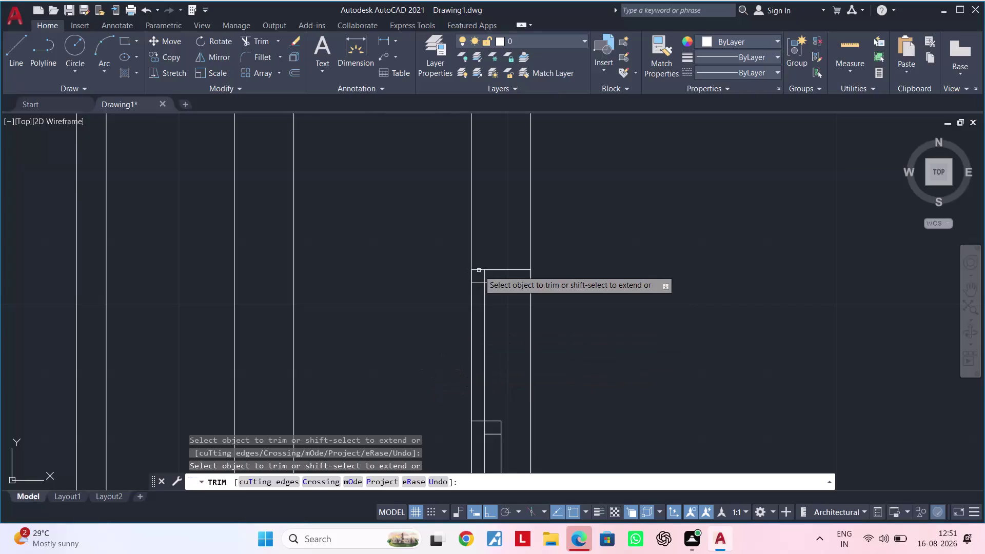
Undo the last two trims on the window detail and clear the pending trim command.
scroll(up, 3)
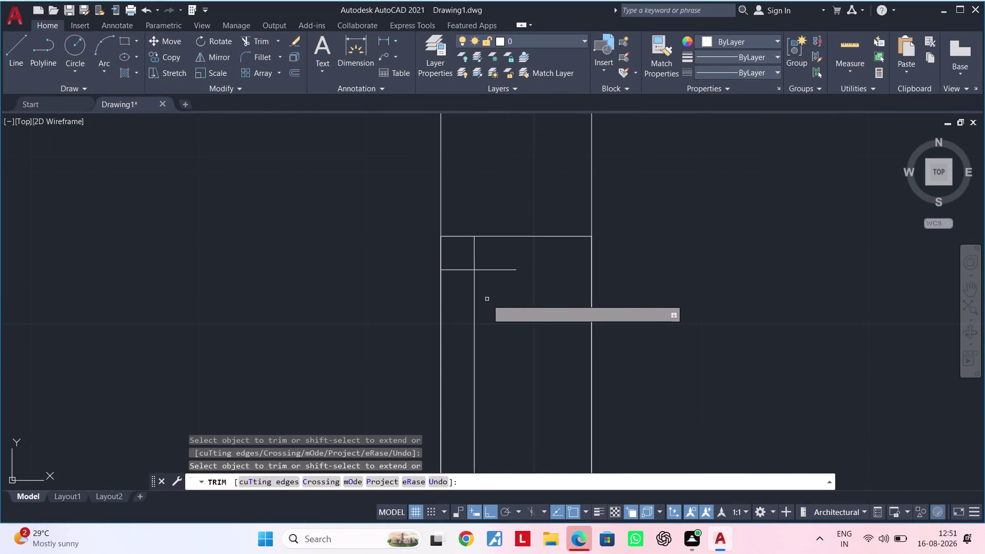
key(ctrl+z)
key(ctrl+z)
scroll(down, 3)
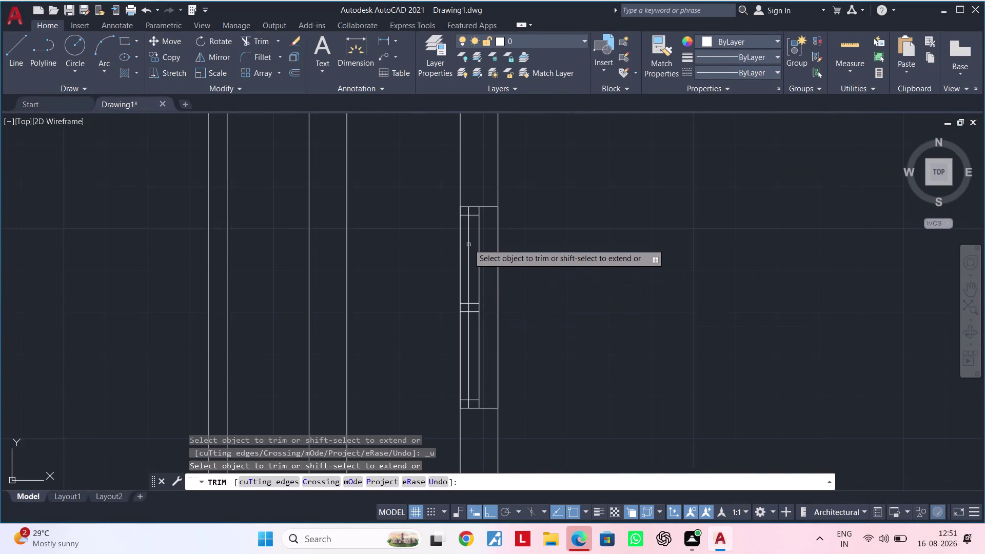
scroll(up, 3)
middle_drag(470, 206, 464, 245)
scroll(up, 3)
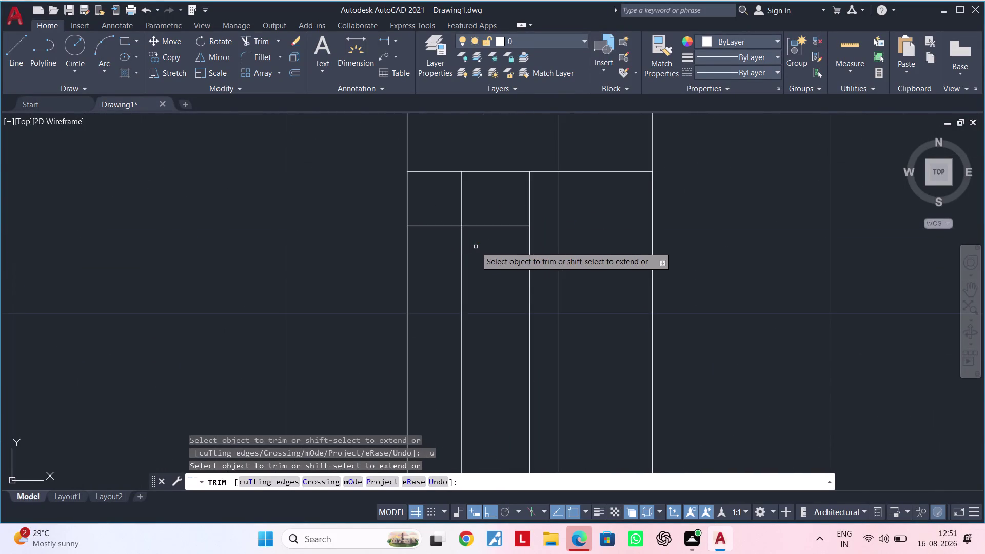
middle_drag(476, 247, 476, 291)
key(Escape)
key(Escape)
middle_drag(476, 291, 484, 272)
key(Escape)
key(Escape)
key(Escape)
middle_drag(485, 280, 502, 272)
key(Escape)
key(Escape)
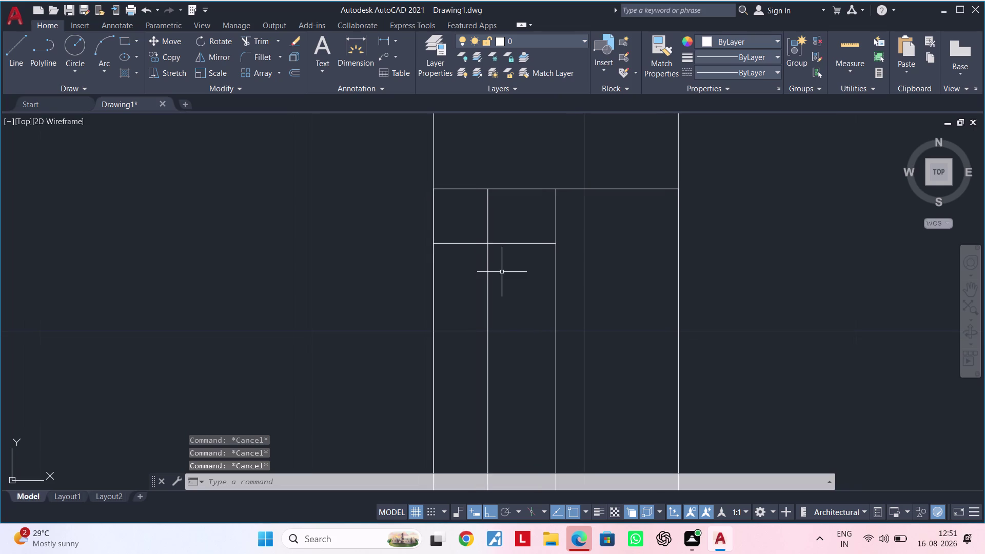
key(Escape)
key(Escape)
Offset the horizontal window line 1" downward and the vertical line 1" left.
text(OF)
key(space)
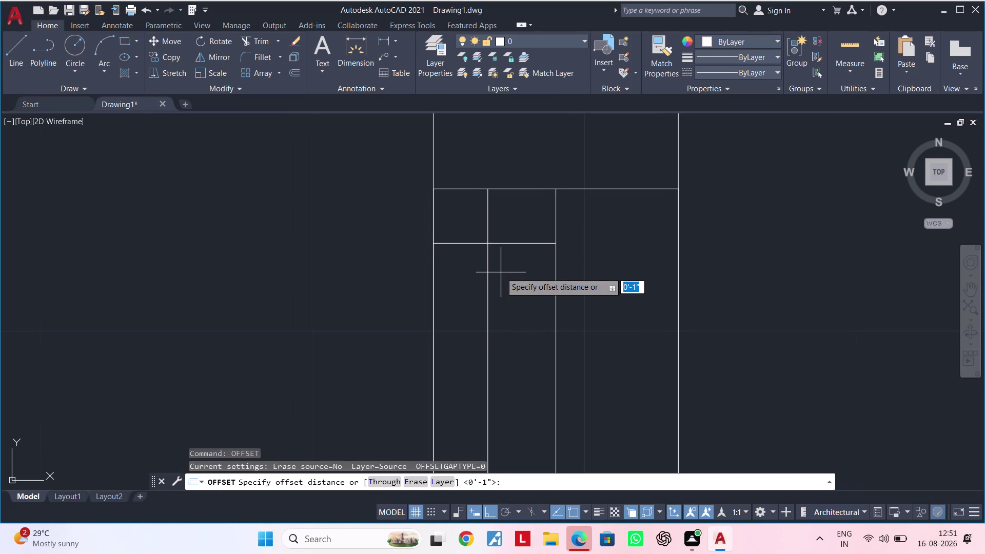
key(1)
key(shift+quotedbl)
key(Return)
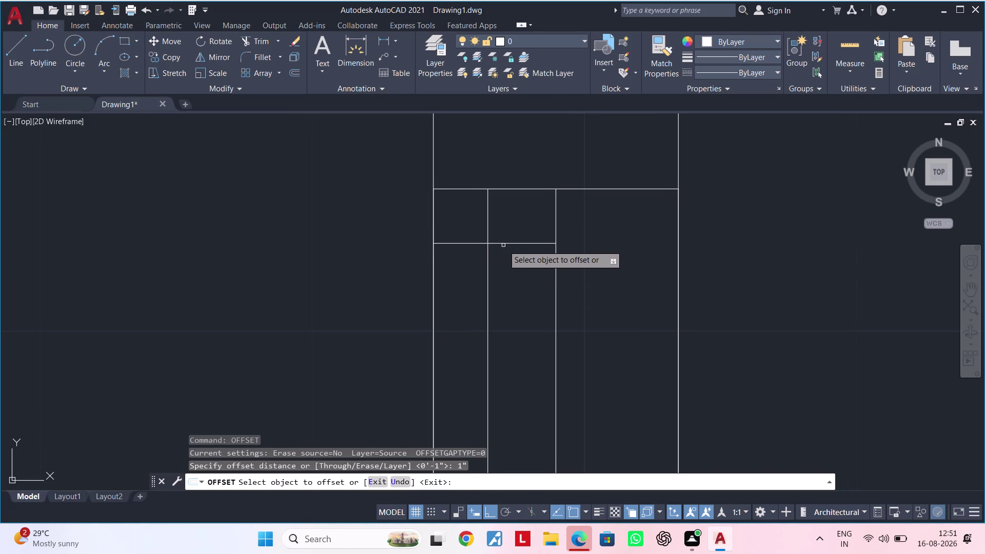
click(504, 243)
click(503, 253)
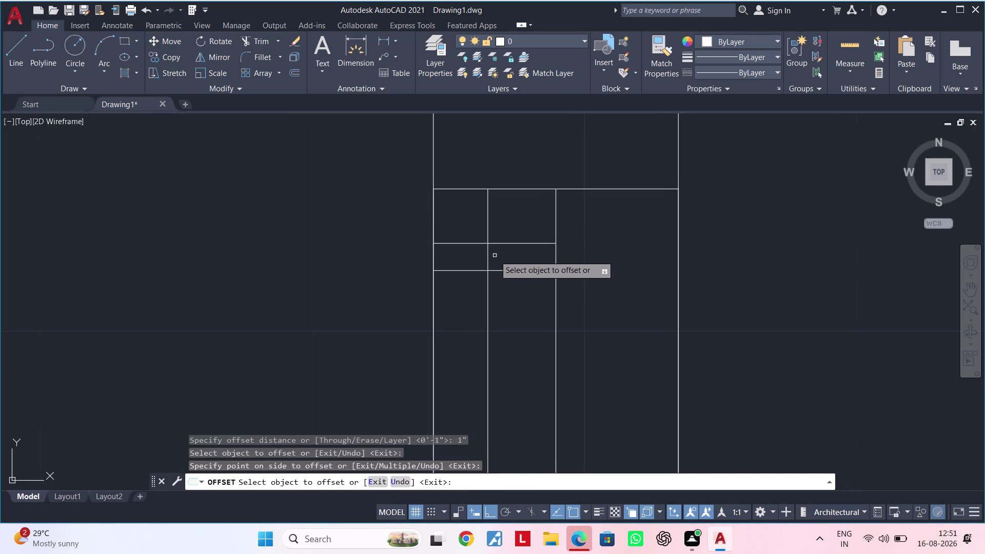
click(486, 255)
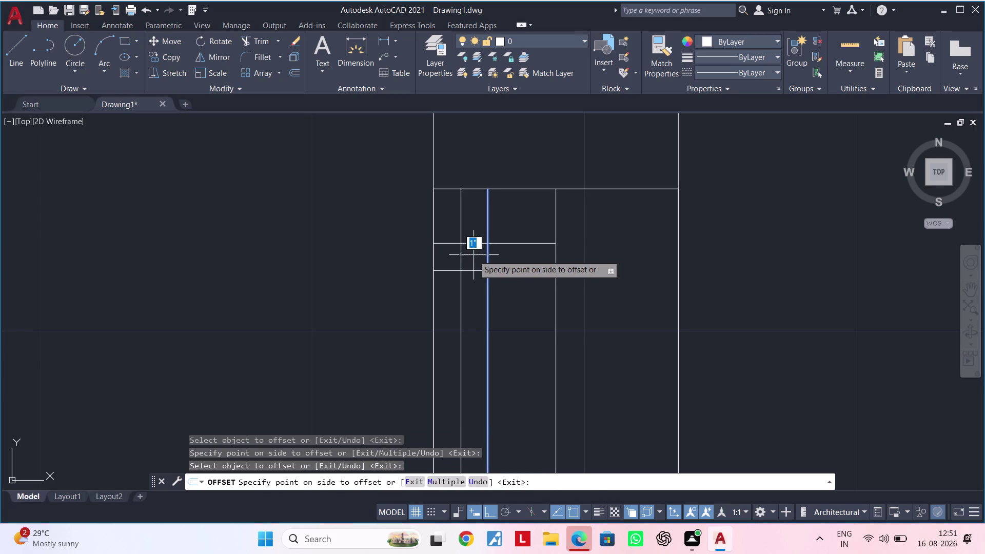
click(474, 254)
key(Escape)
key(Escape)
key(Escape)
Trim the two overhanging offset line segments to form a narrow strip.
text(TR)
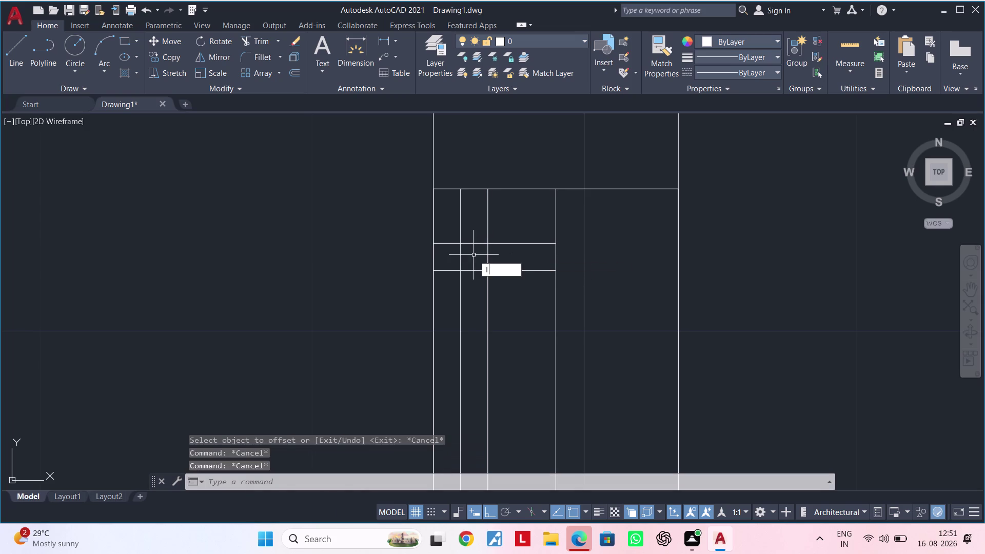
key(space)
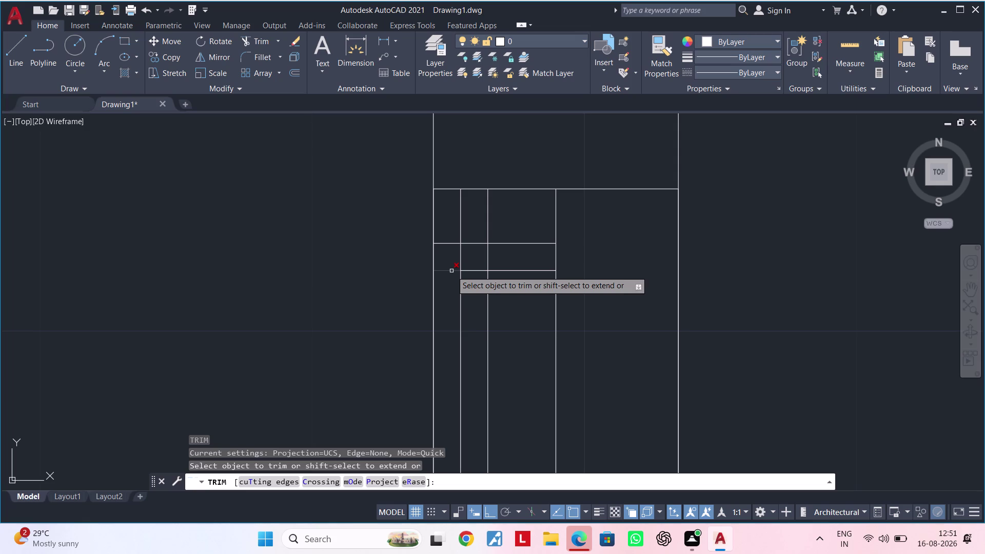
click(452, 271)
click(501, 270)
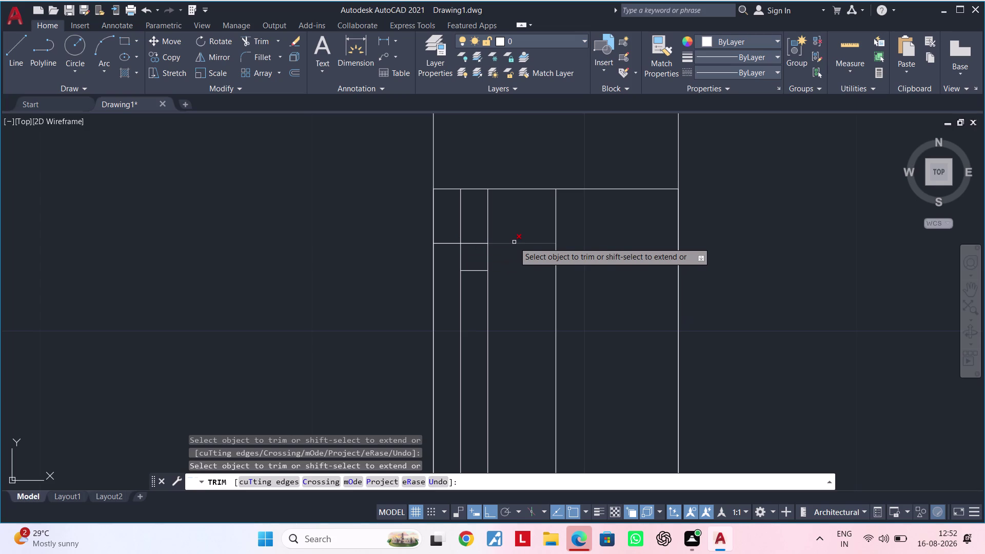
scroll(down, 3)
middle_drag(531, 276, 427, 214)
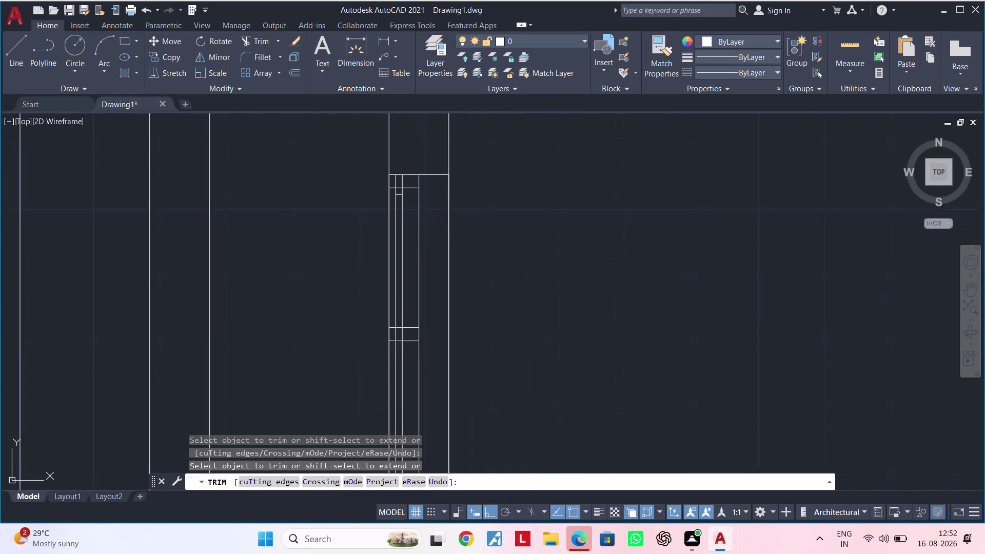
scroll(down, 3)
key(Escape)
key(Escape)
key(Escape)
scroll(up, 3)
middle_drag(449, 238, 440, 272)
key(Escape)
key(Escape)
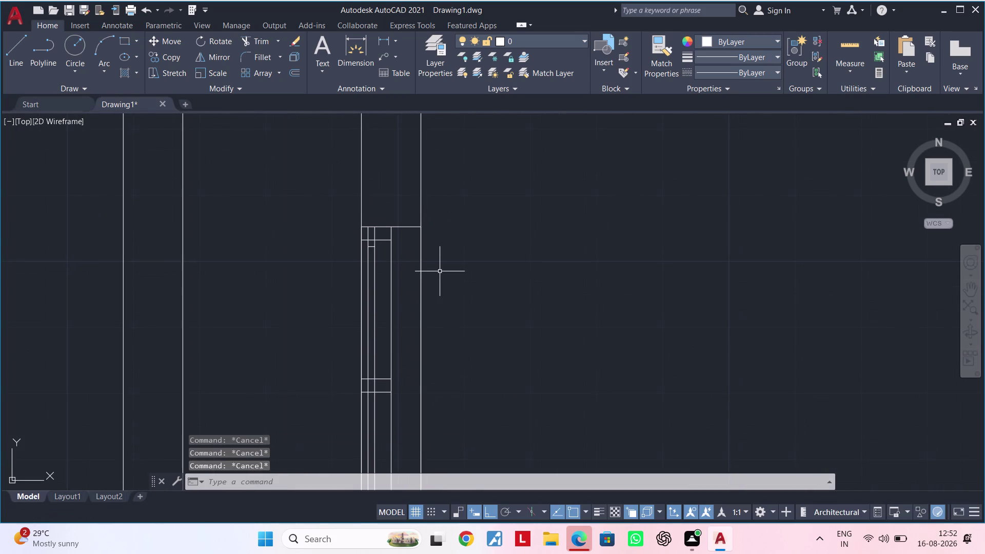
text(L)
key(space)
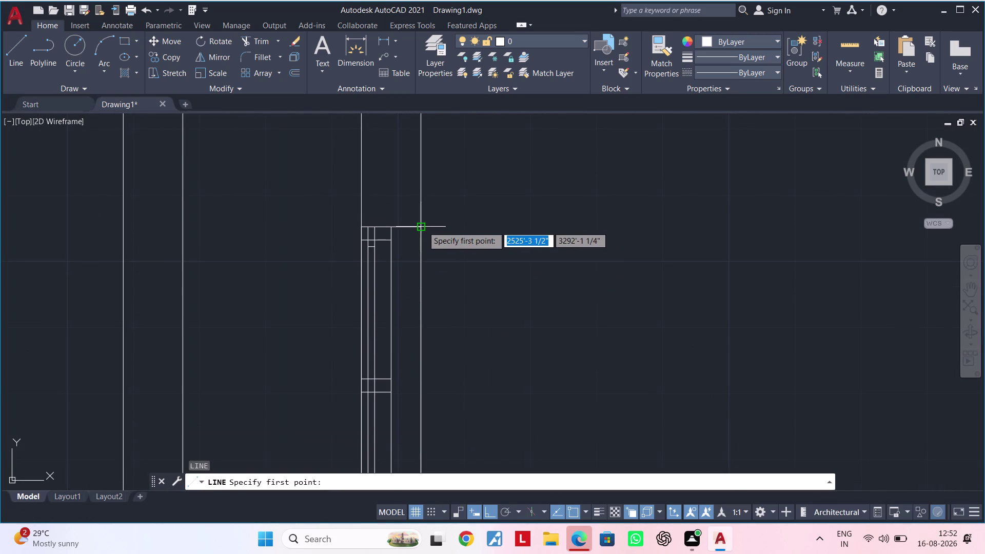
Draw a line rightward from the window detail's top corner.
click(423, 226)
click(573, 224)
key(Escape)
key(Escape)
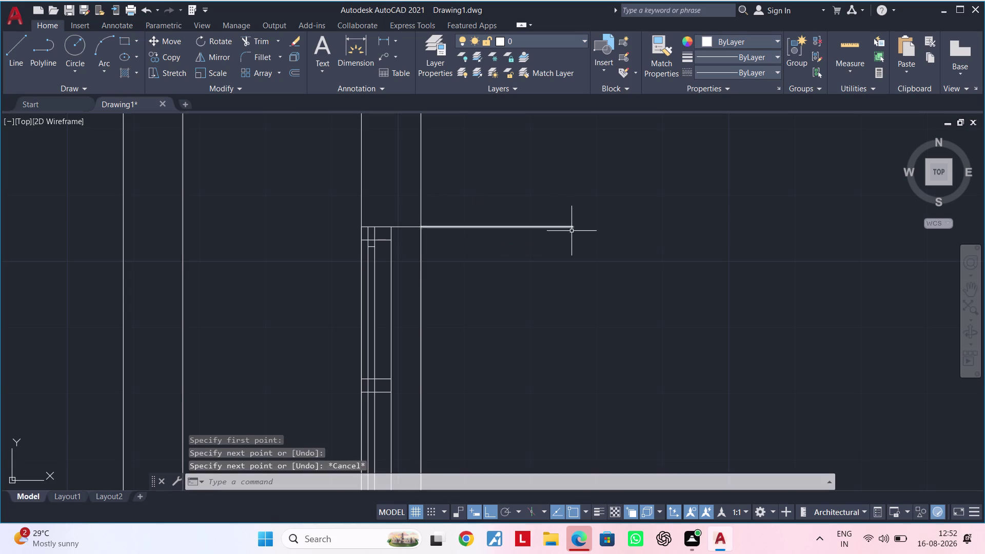
scroll(down, 3)
middle_drag(547, 258, 550, 248)
key(Escape)
key(Escape)
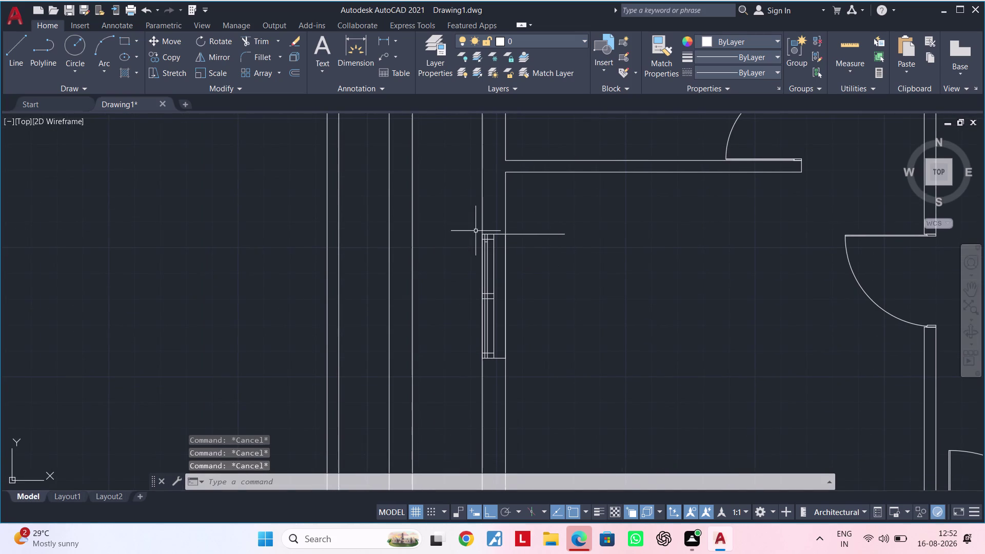
Move the whole window detail to the left of the wall.
click(478, 223)
click(517, 375)
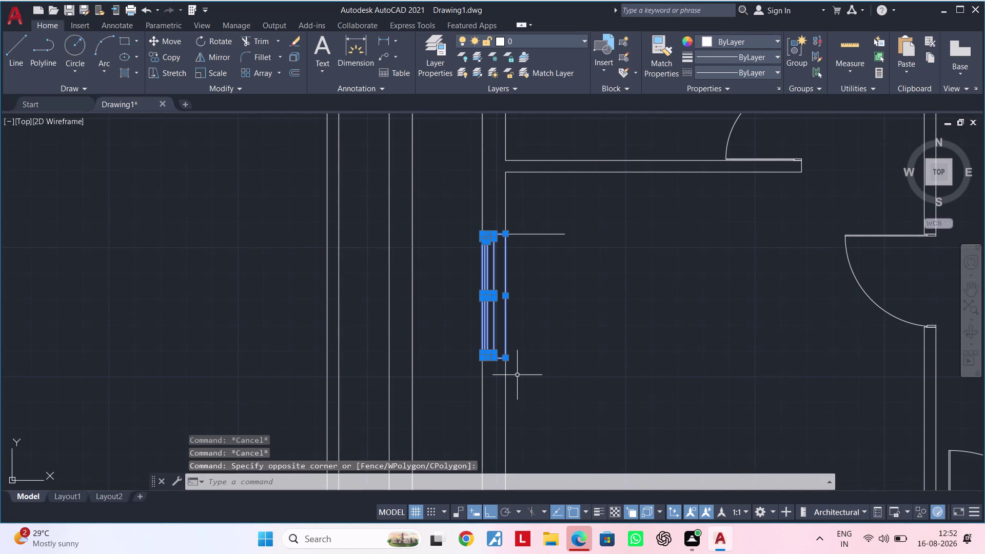
text(M)
key(space)
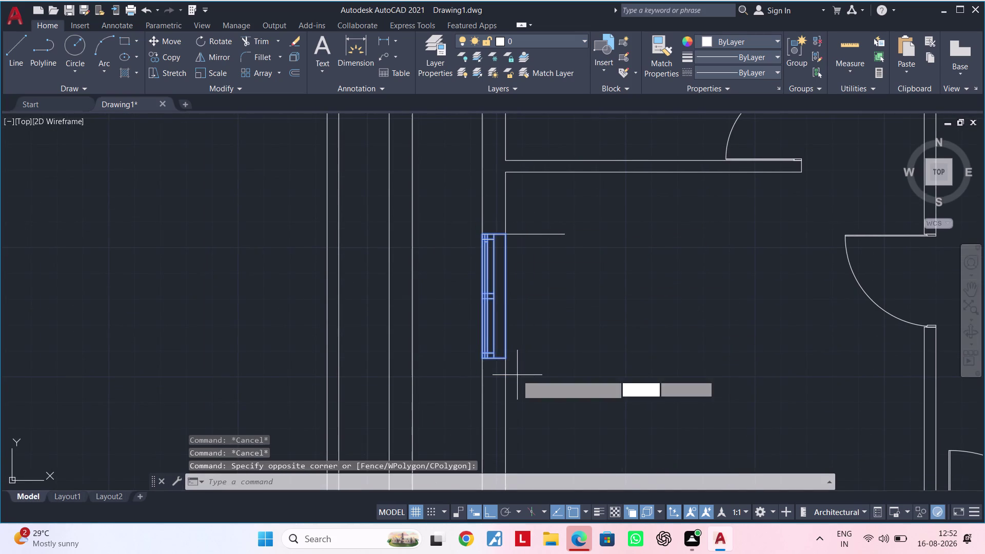
click(508, 353)
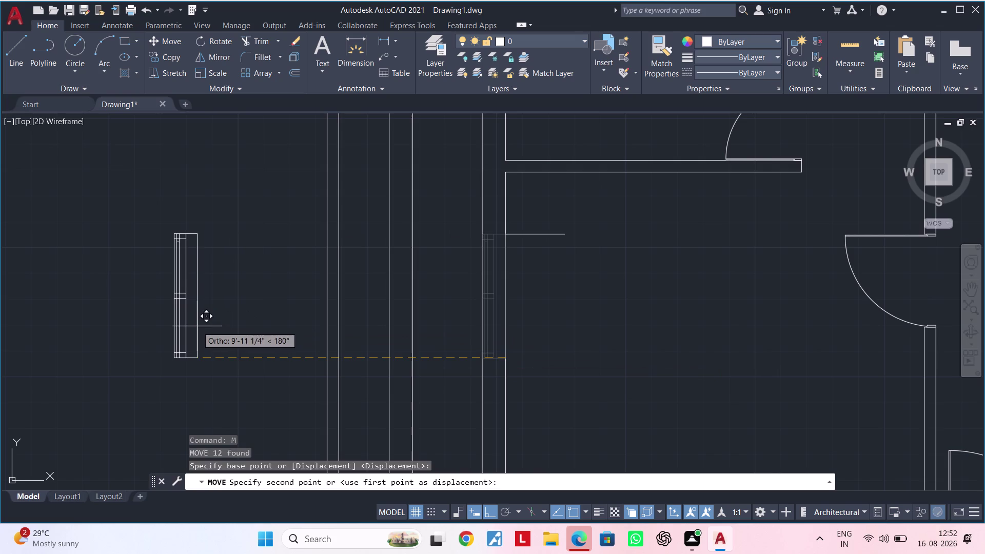
click(197, 326)
middle_drag(235, 319, 282, 309)
key(Escape)
middle_drag(281, 300, 336, 299)
key(Escape)
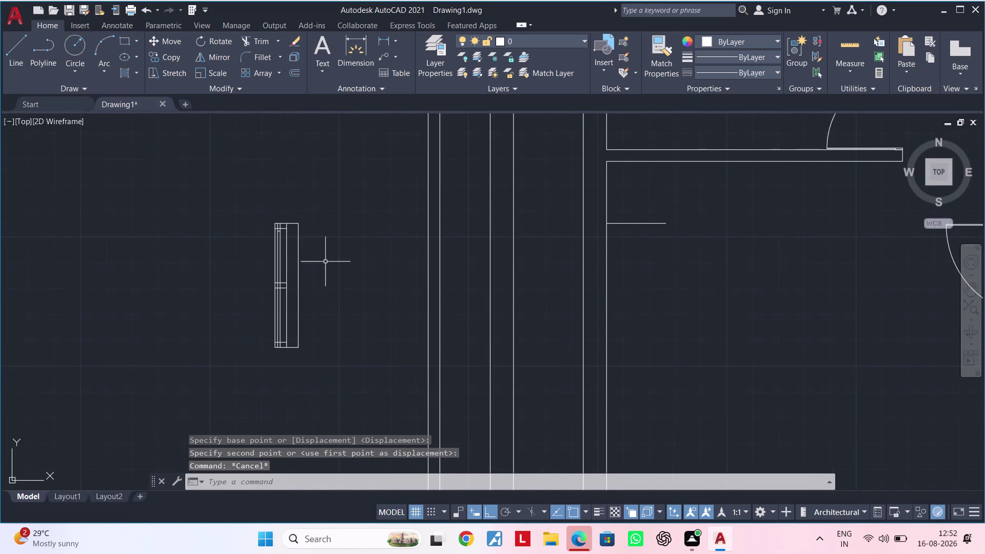
Rotate the window detail 90 degrees so it lies horizontally.
click(331, 195)
click(217, 381)
text(R)
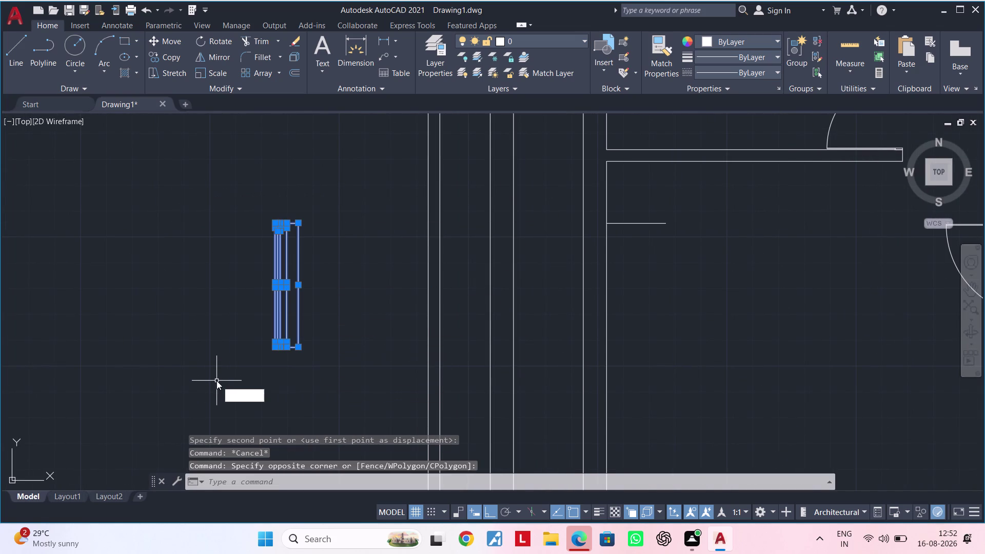
text(O)
key(space)
click(319, 338)
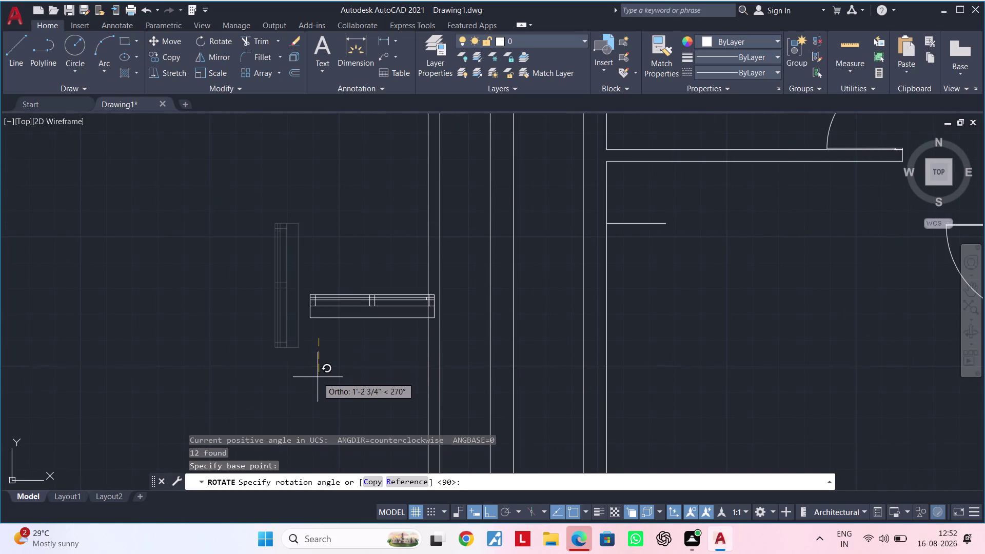
click(316, 380)
key(Escape)
middle_drag(358, 342, 307, 351)
key(Escape)
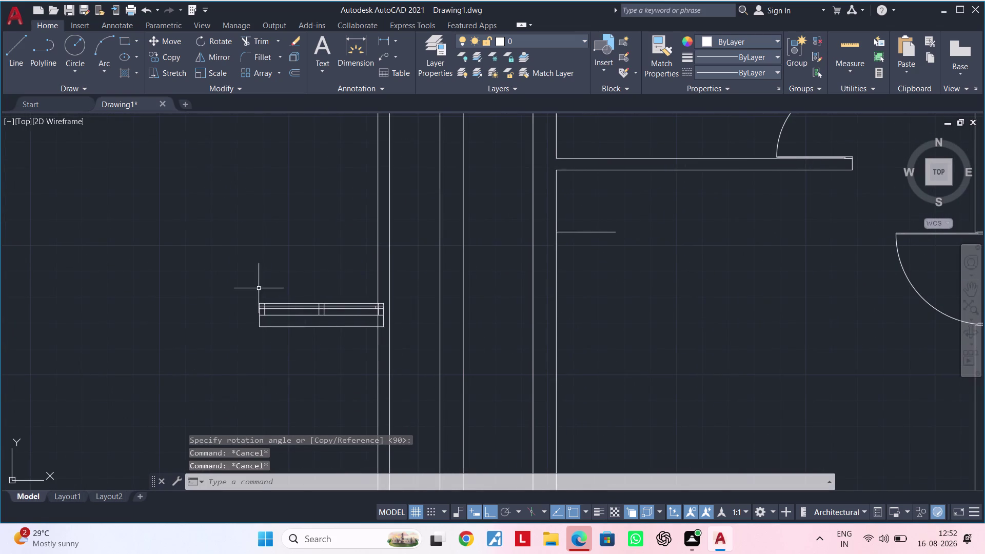
Move the rotated window detail into position against the wall lines.
click(255, 286)
click(405, 348)
text(M)
key(space)
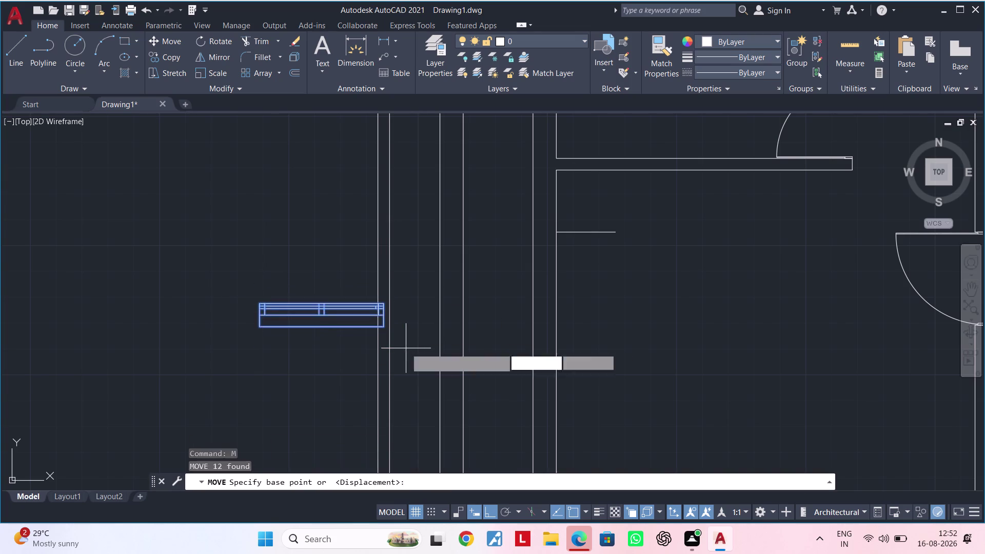
click(406, 348)
click(149, 341)
scroll(down, 3)
middle_drag(175, 336, 332, 312)
scroll(up, 3)
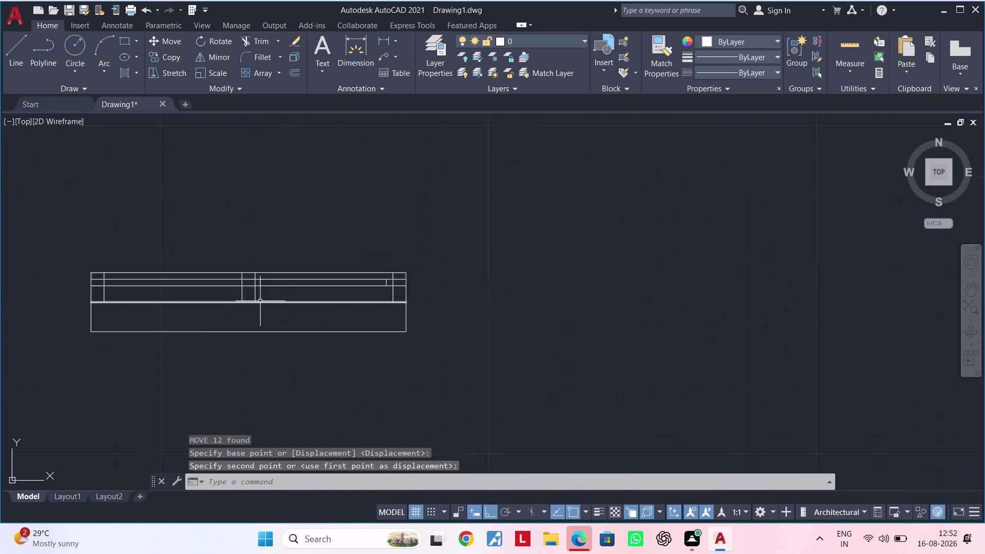
scroll(up, 3)
middle_drag(417, 288, 277, 338)
scroll(up, 3)
middle_drag(369, 352, 315, 358)
middle_drag(346, 354, 321, 358)
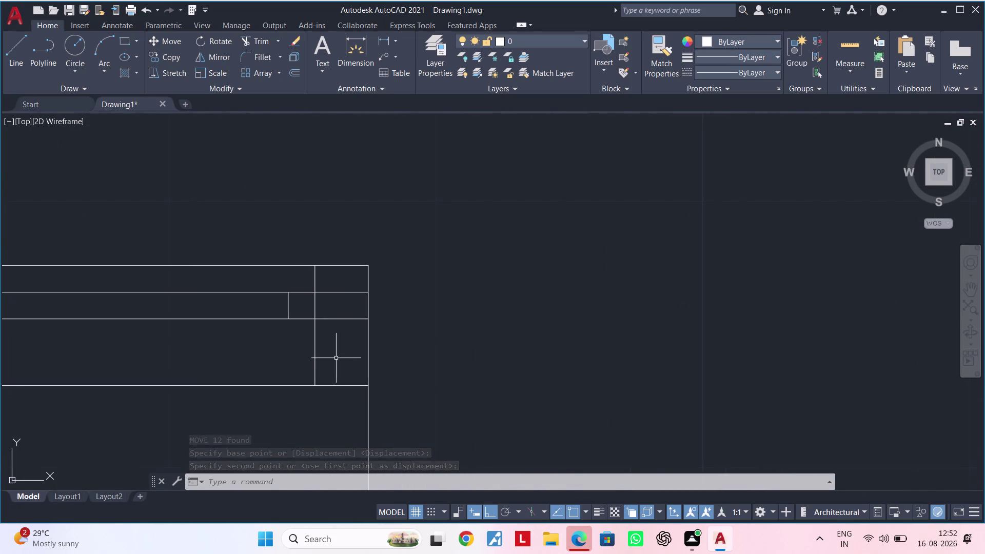
Trim an extra line segment from the window detail.
scroll(up, 3)
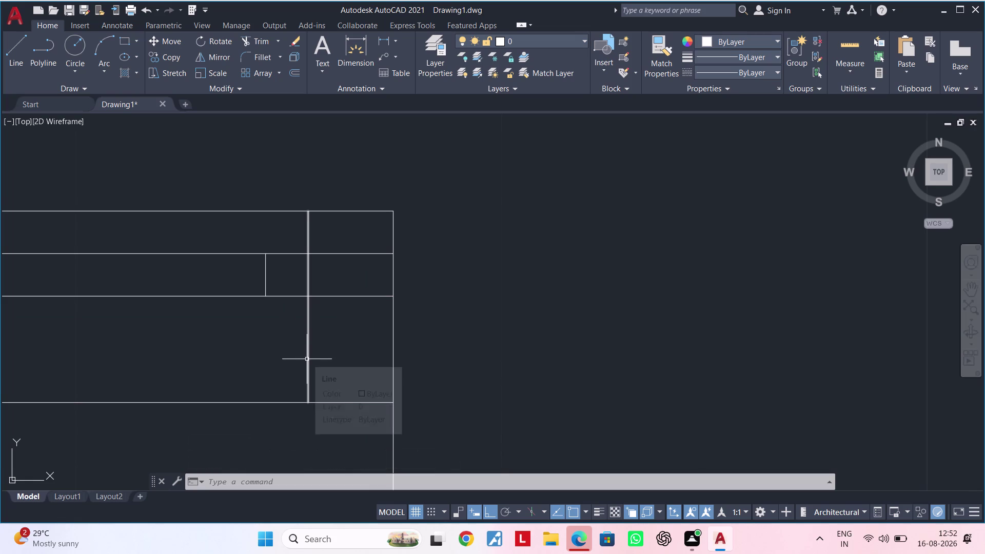
scroll(up, 3)
middle_drag(295, 359, 314, 359)
key(Escape)
key(Escape)
text(TR)
key(space)
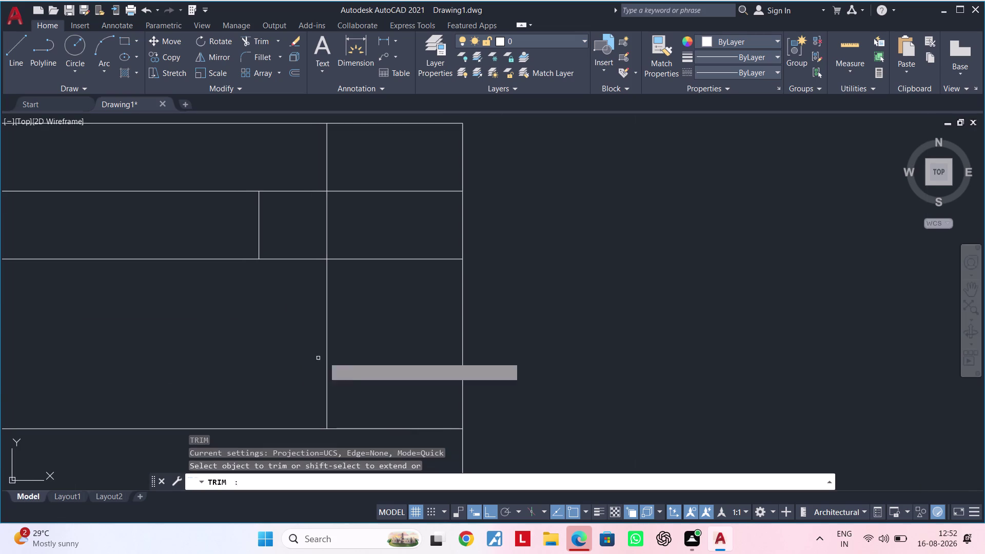
click(327, 334)
scroll(down, 3)
middle_drag(292, 337, 406, 352)
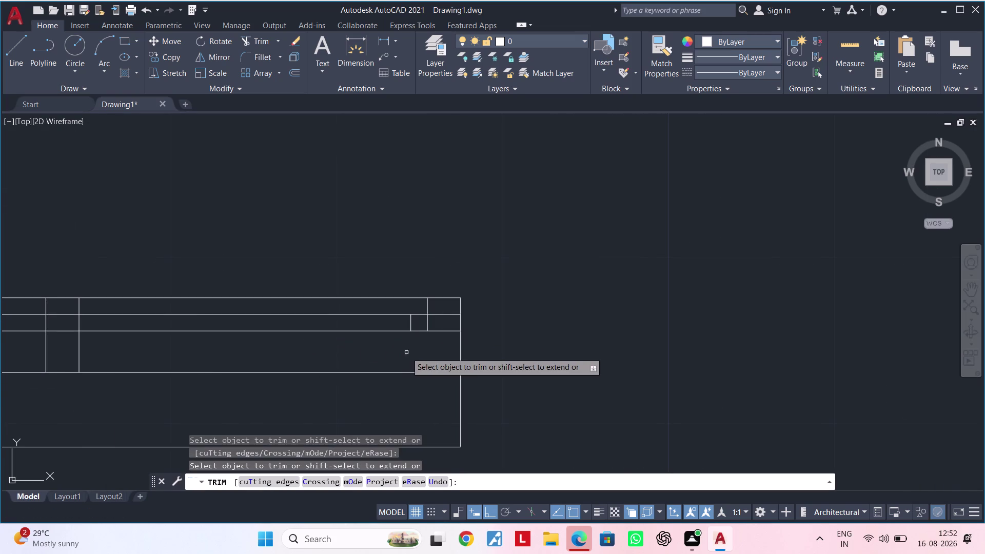
middle_drag(387, 357, 478, 355)
middle_drag(449, 353, 485, 345)
key(Escape)
key(Escape)
key(Escape)
middle_drag(475, 348, 474, 355)
key(Escape)
key(Escape)
key(Escape)
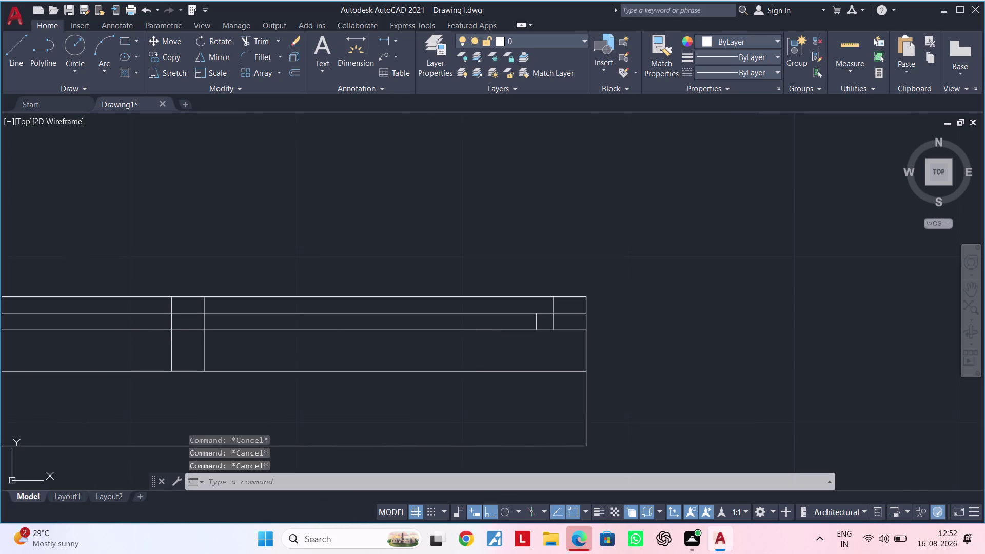
key(Escape)
Try offsetting the frame's horizontal line at 1" and then 0.02", cancelling both.
text(OF 1)
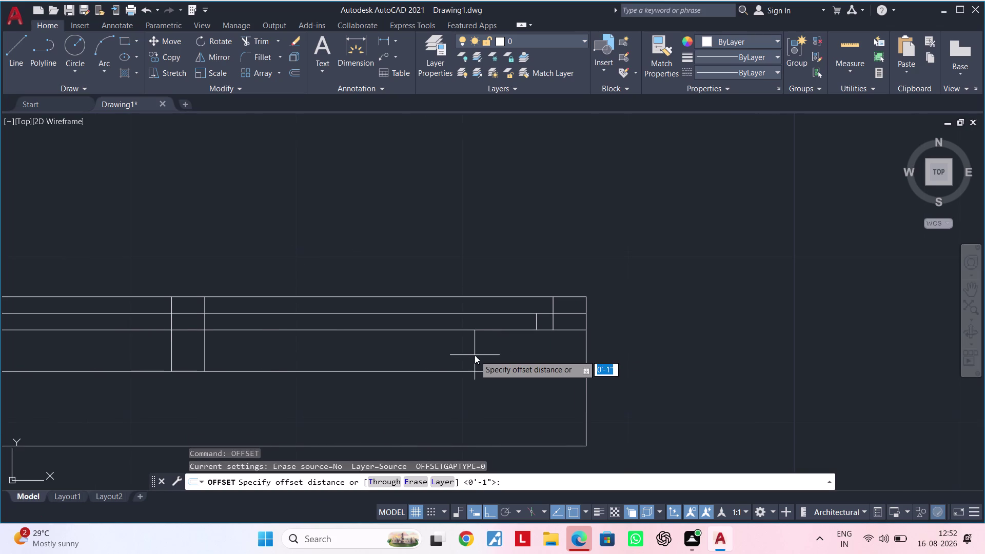
text(")
key(Return)
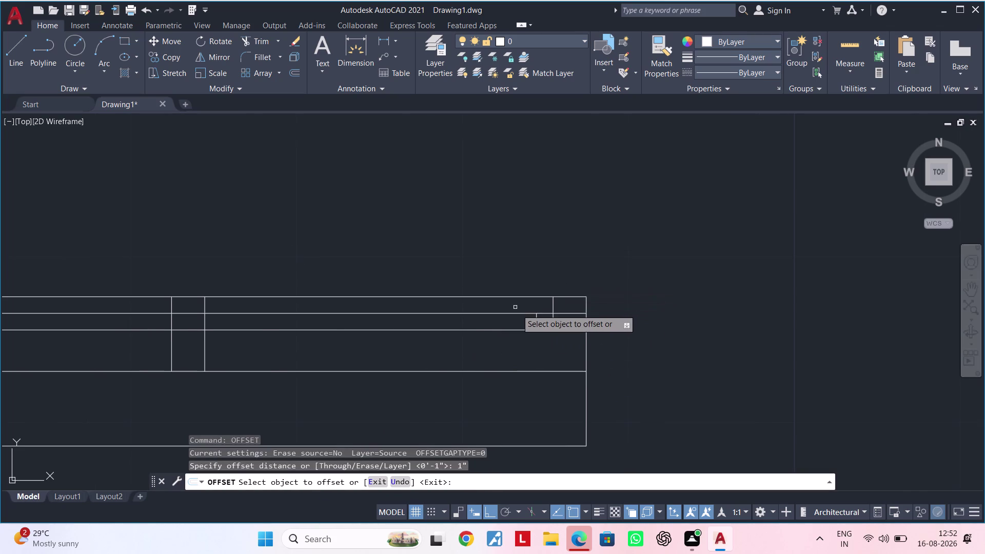
scroll(up, 3)
click(519, 319)
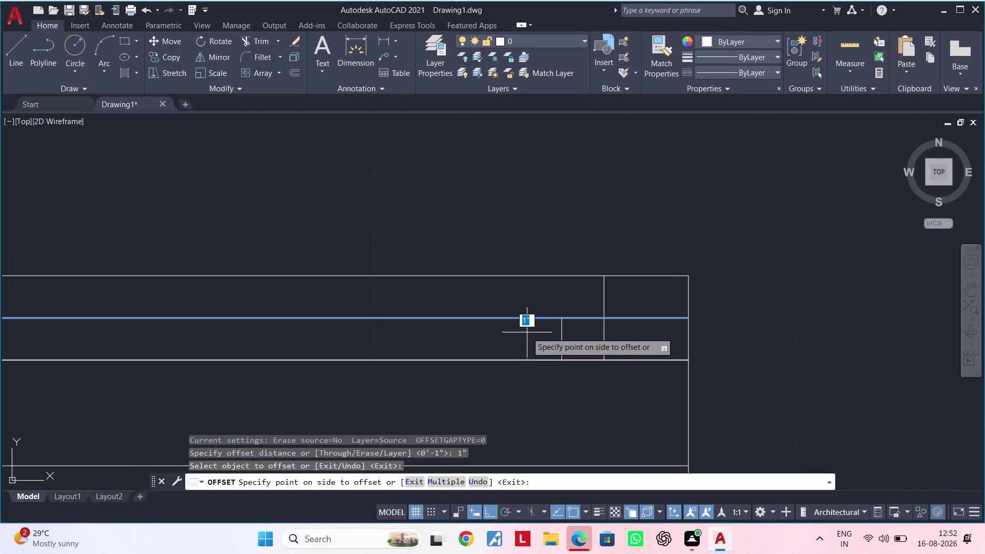
key(Escape)
key(Escape)
key(Escape)
key(Escape)
key(Escape)
text(OF)
key(space)
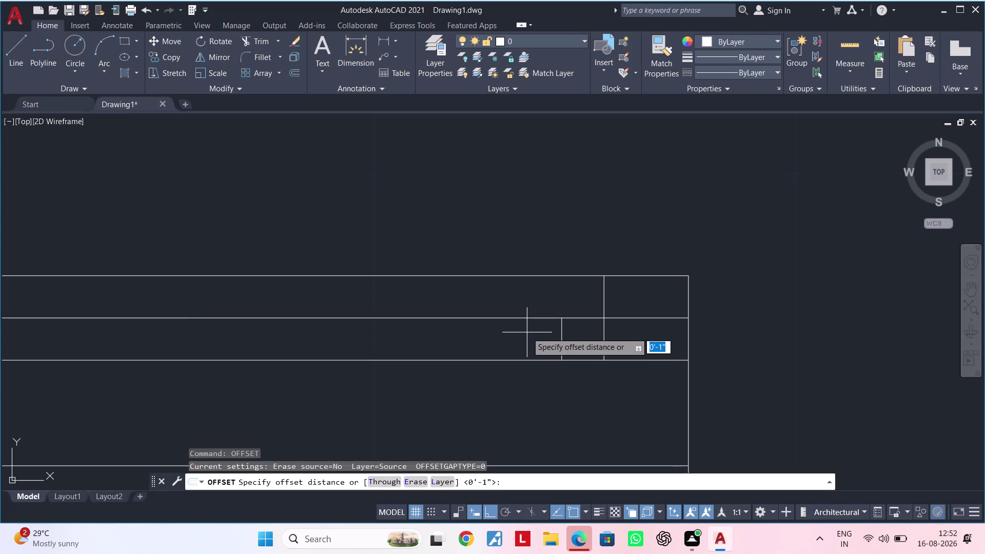
text(0.02)
key(shift+quotedbl)
key(Return)
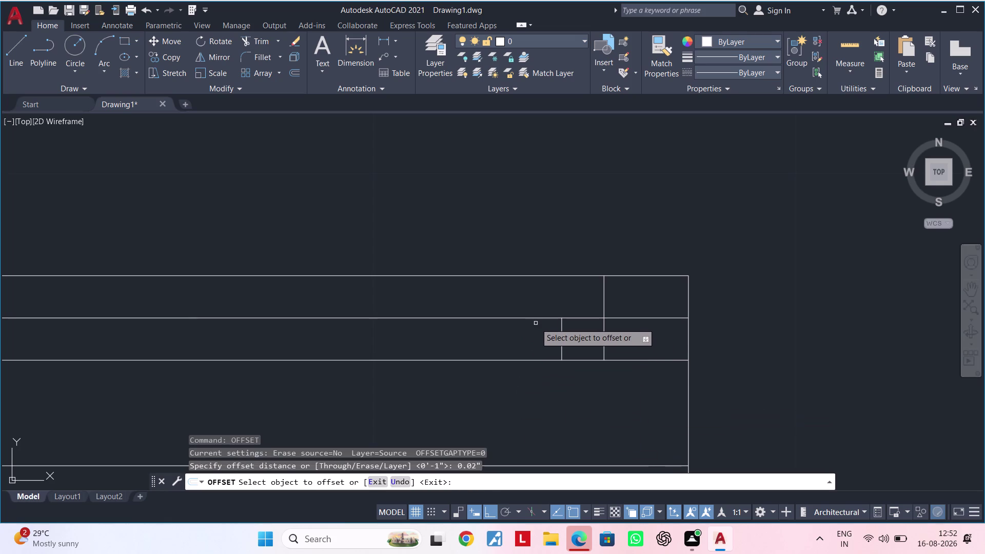
double_click(536, 316)
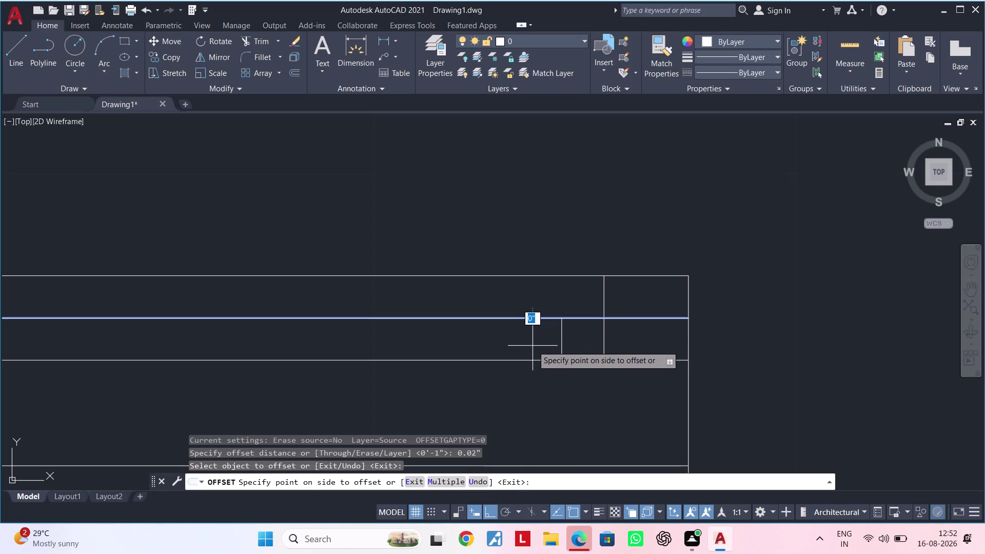
key(Escape)
key(Escape)
key(Escape)
key(Escape)
Offset the upper horizontal line 0.2" downward.
text(OF)
key(space)
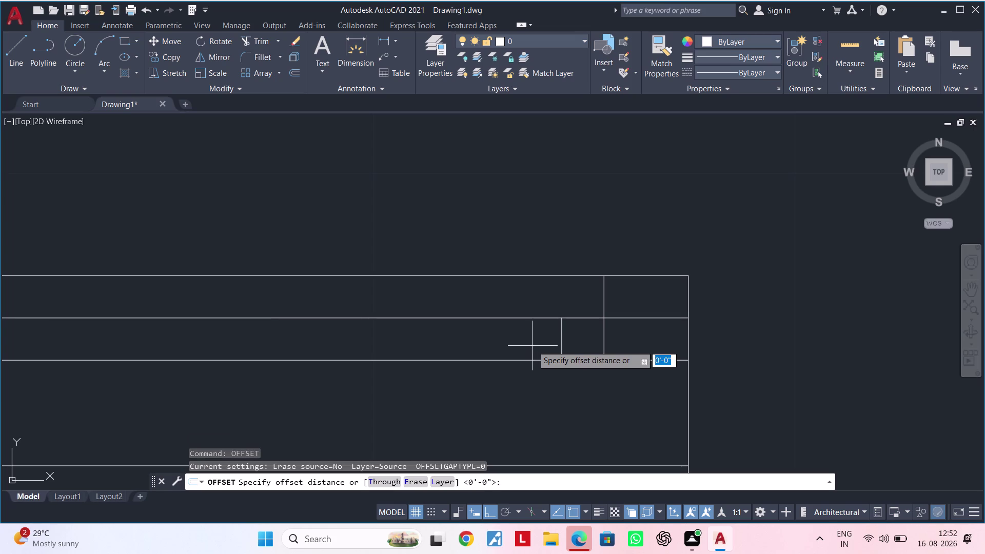
text(0.2")
key(Return)
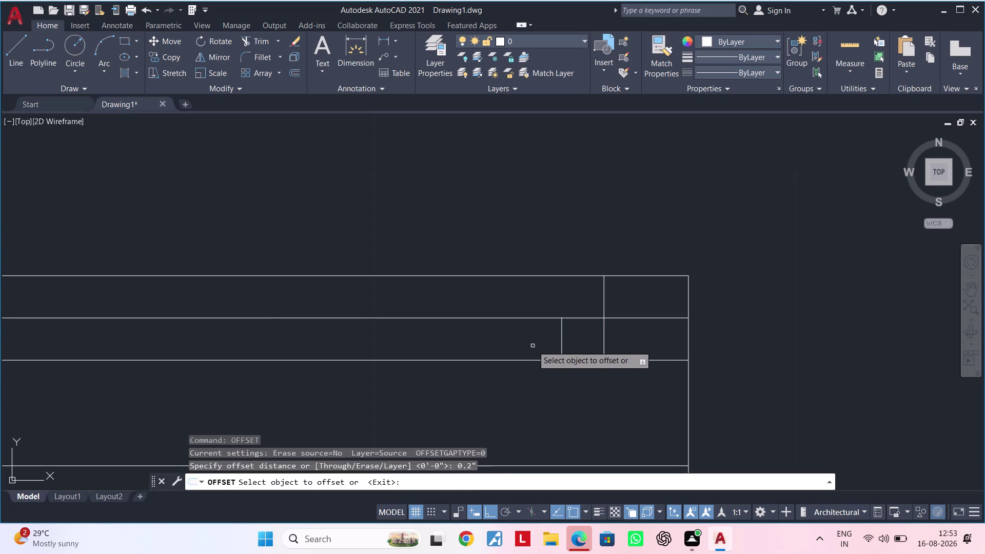
click(523, 316)
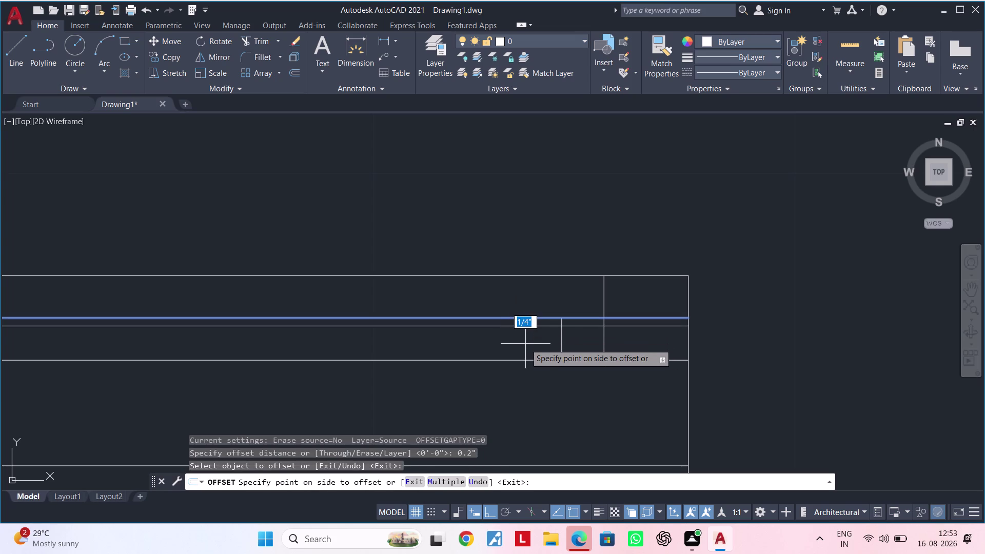
click(525, 344)
click(534, 361)
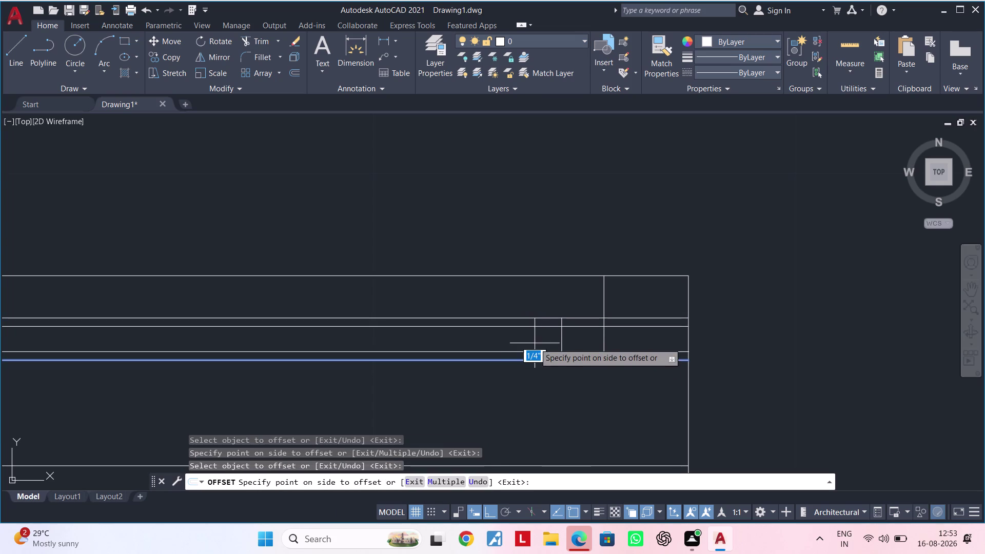
key(Escape)
key(Escape)
key(Escape)
key(Escape)
key(Escape)
key(Escape)
key(Escape)
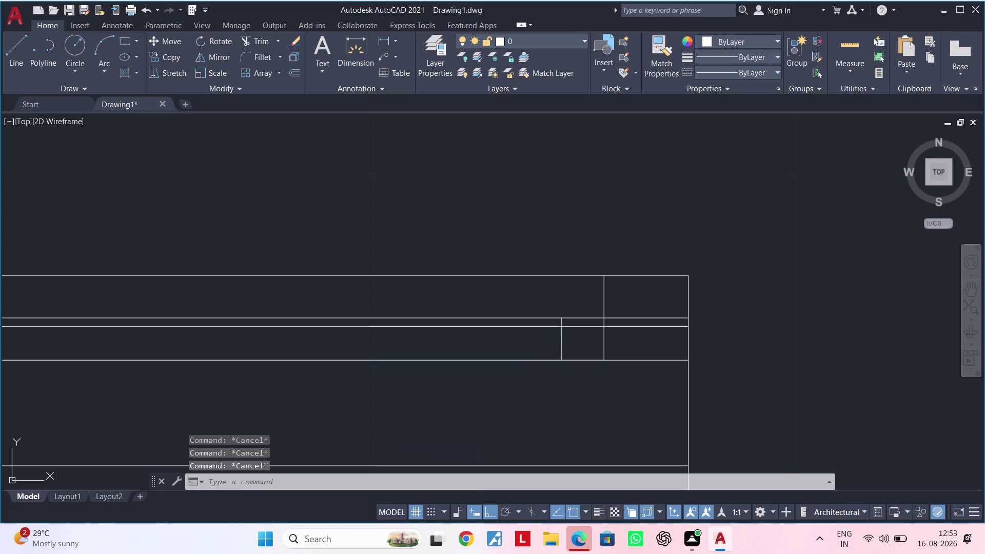
key(Escape)
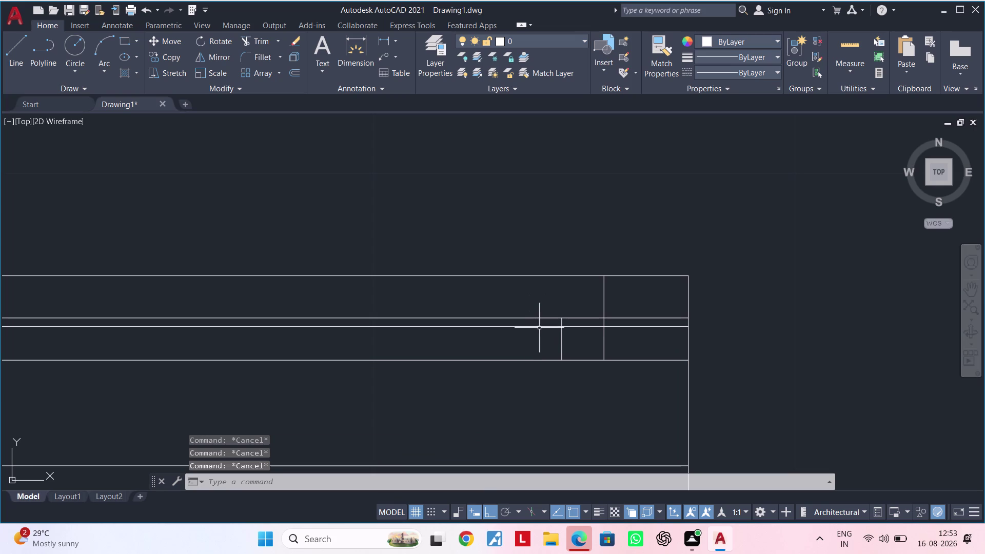
Erase the stray offset line.
click(539, 327)
key(Delete)
key(Escape)
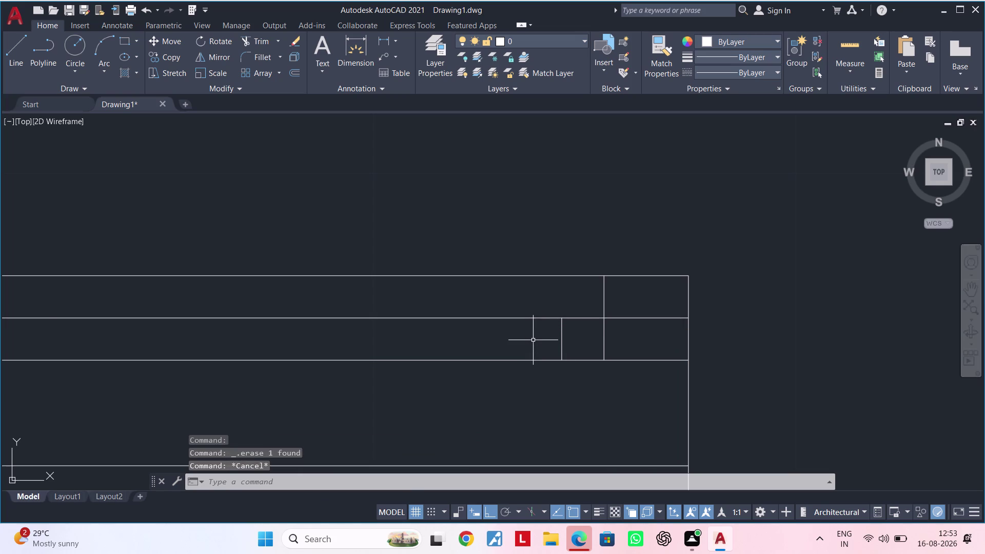
key(Escape)
key(Escape)
Start a new line at the short vertical divider.
text(L)
key(space)
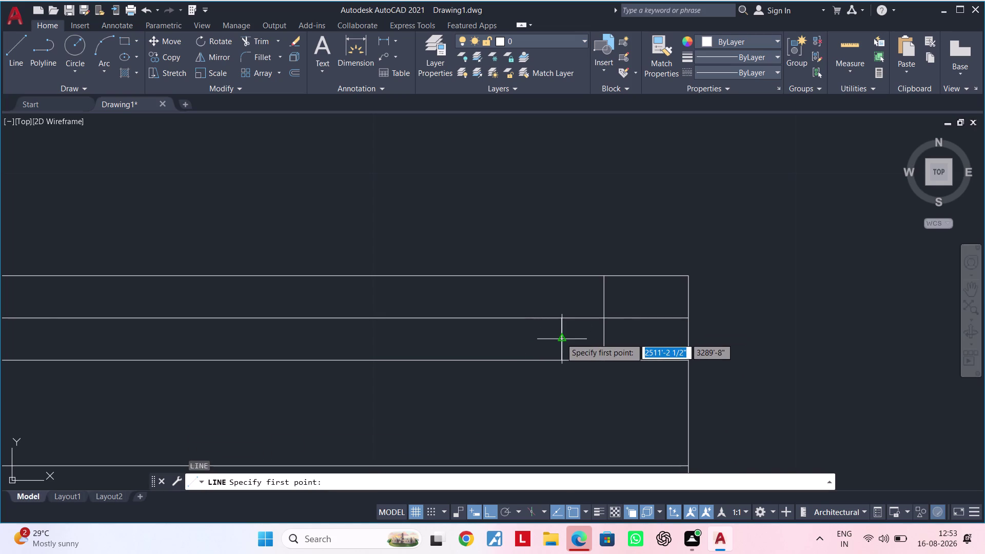
click(561, 338)
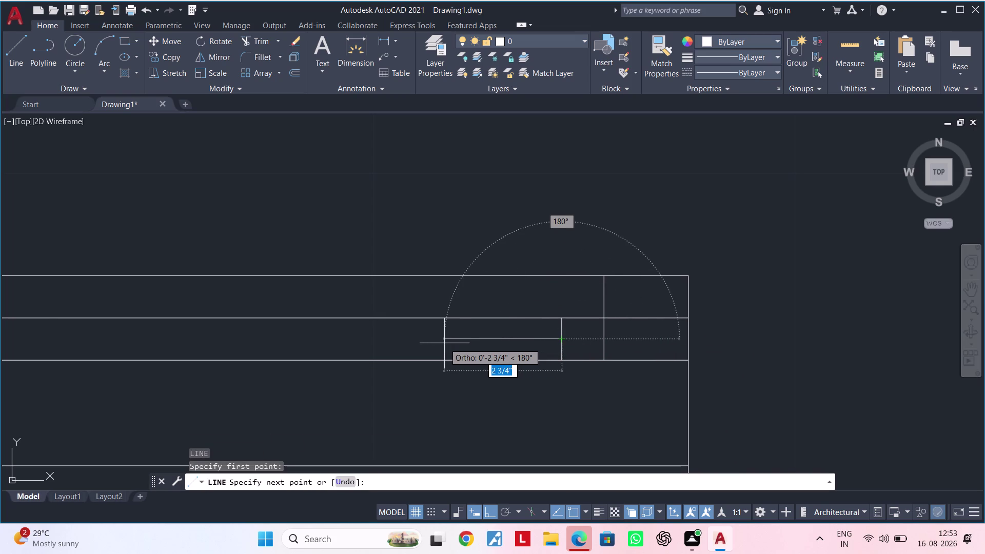
End the new short horizontal line to the left of the divider.
click(444, 343)
key(Escape)
key(Escape)
middle_drag(476, 351, 478, 371)
key(Escape)
key(Escape)
middle_drag(478, 371, 504, 371)
key(Escape)
key(Escape)
Offset the short line 0.1" above and 0.1" below.
text(OF)
key(space)
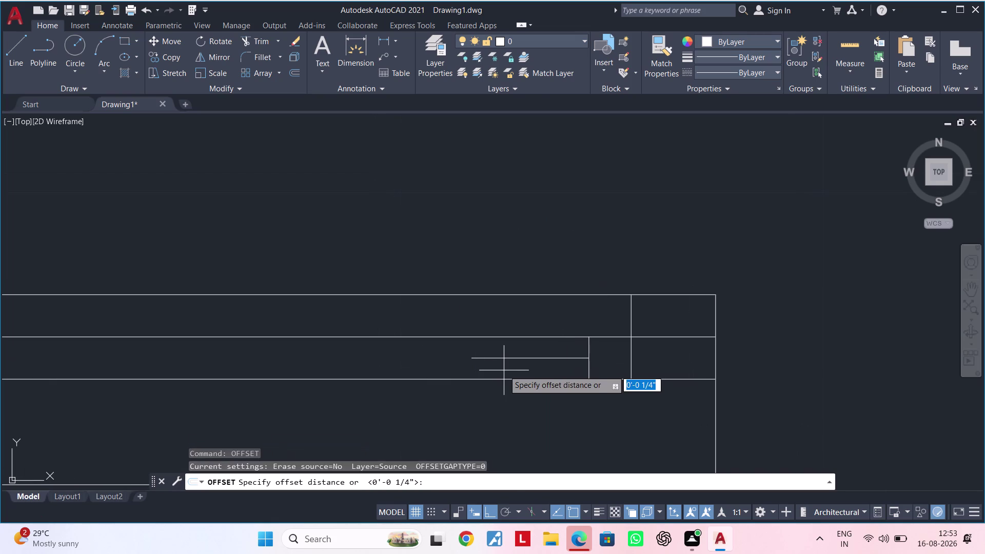
key(1)
key(0)
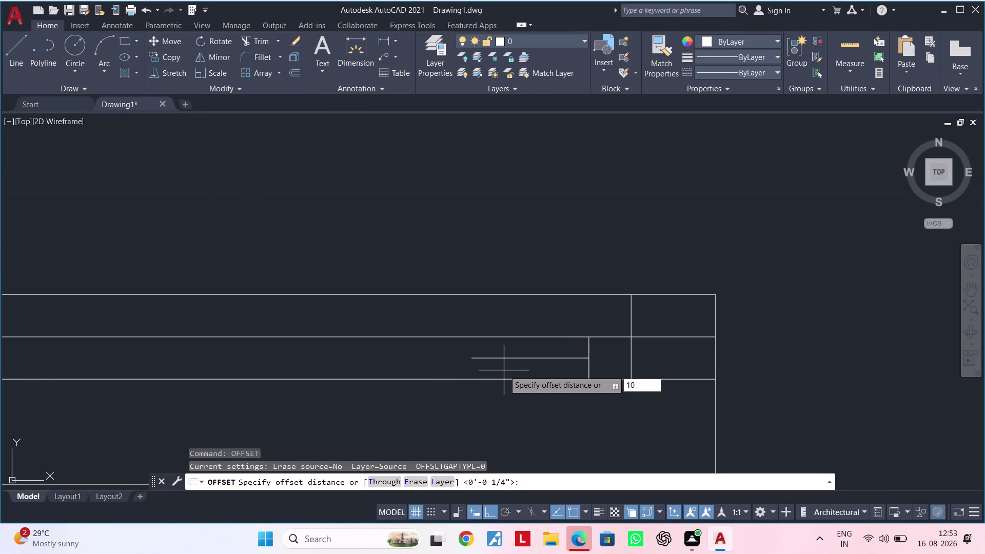
key(BackSpace)
key(BackSpace)
text(0.1)
text(")
key(Return)
scroll(up, 3)
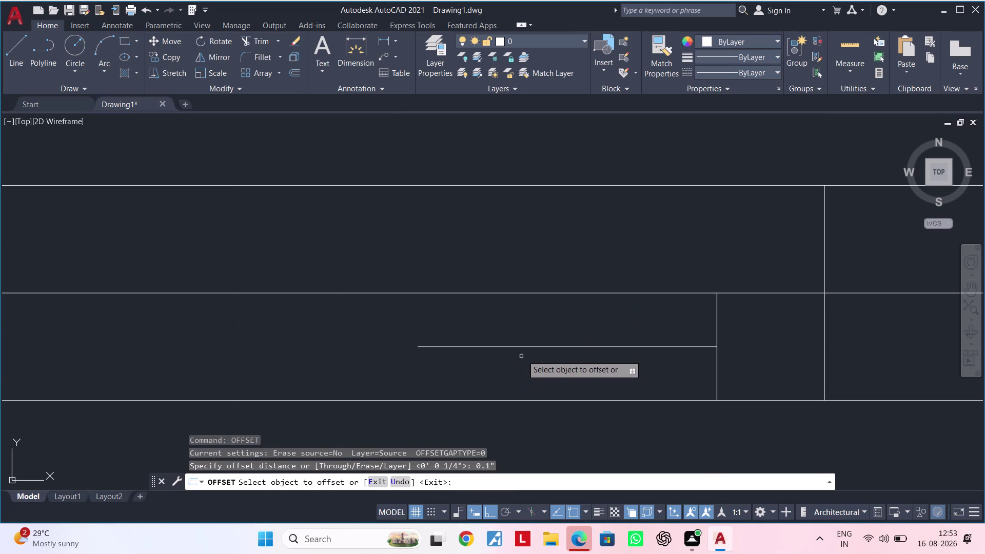
click(525, 347)
click(524, 330)
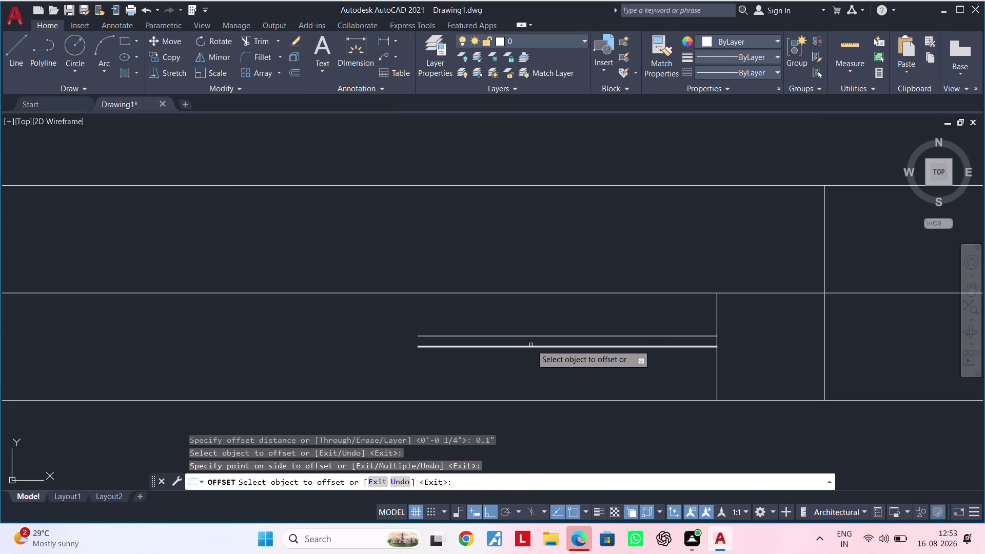
click(530, 346)
click(532, 368)
key(Escape)
key(Escape)
key(Escape)
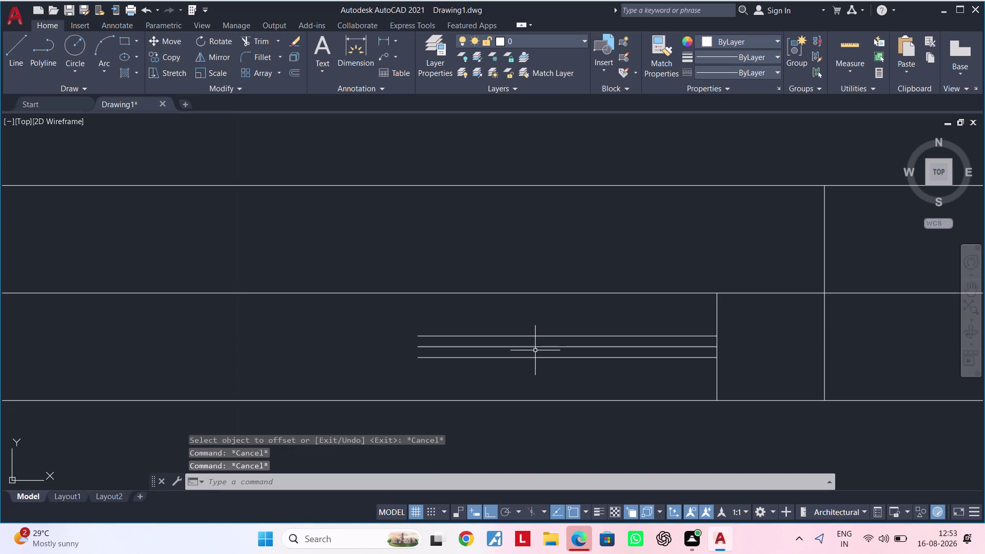
Delete the original middle short line.
click(535, 347)
key(Delete)
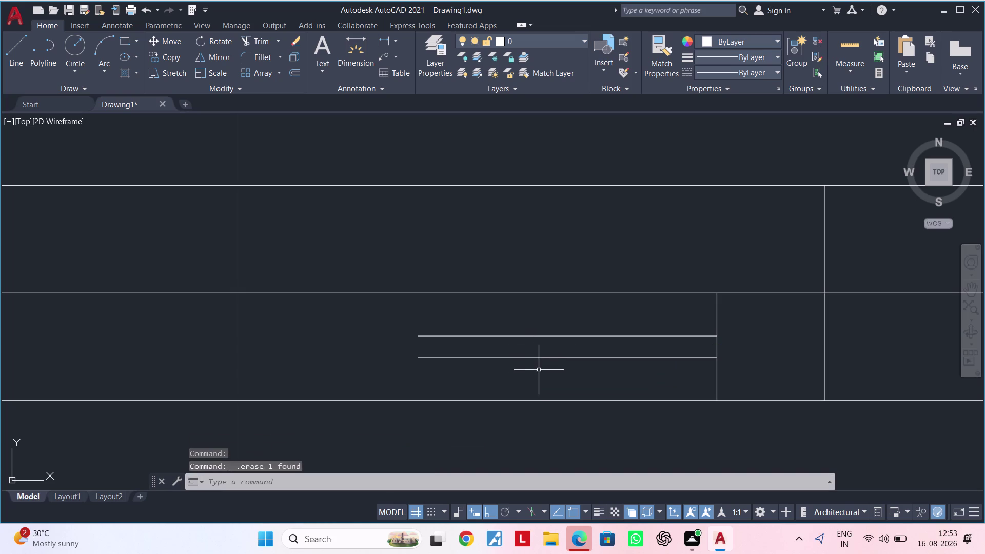
key(Escape)
key(Escape)
text(EX)
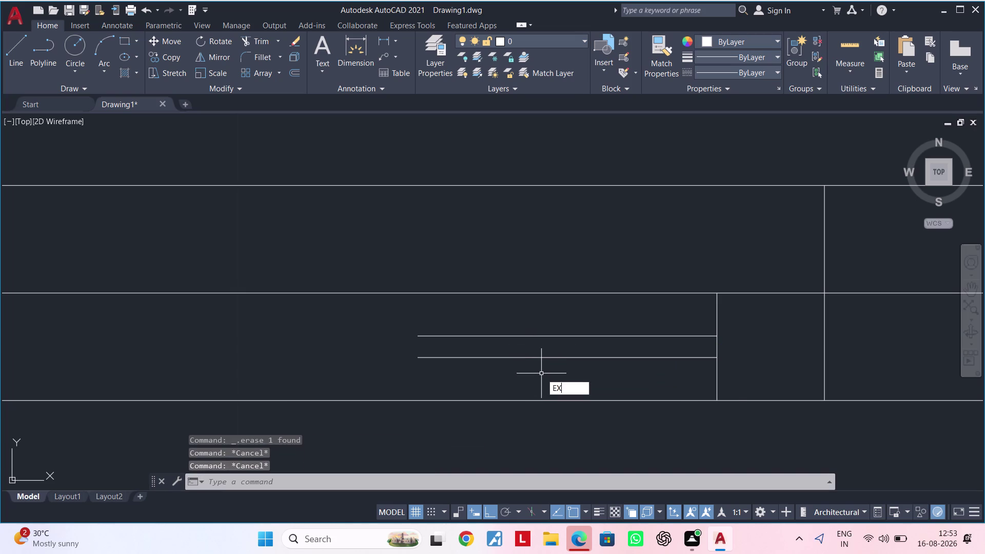
key(space)
drag(540, 325, 541, 369)
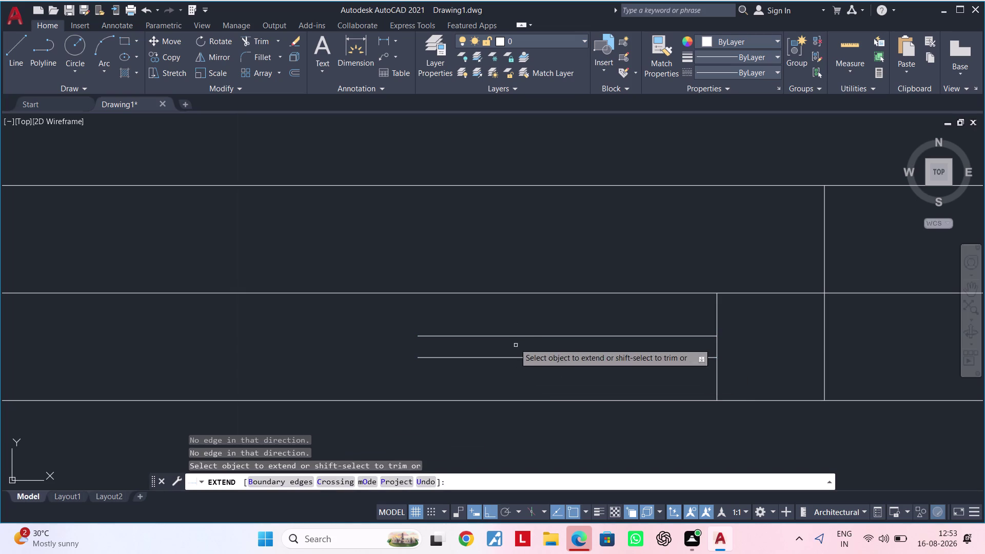
drag(494, 323, 484, 362)
click(484, 363)
double_click(481, 368)
scroll(down, 3)
middle_drag(455, 362, 625, 344)
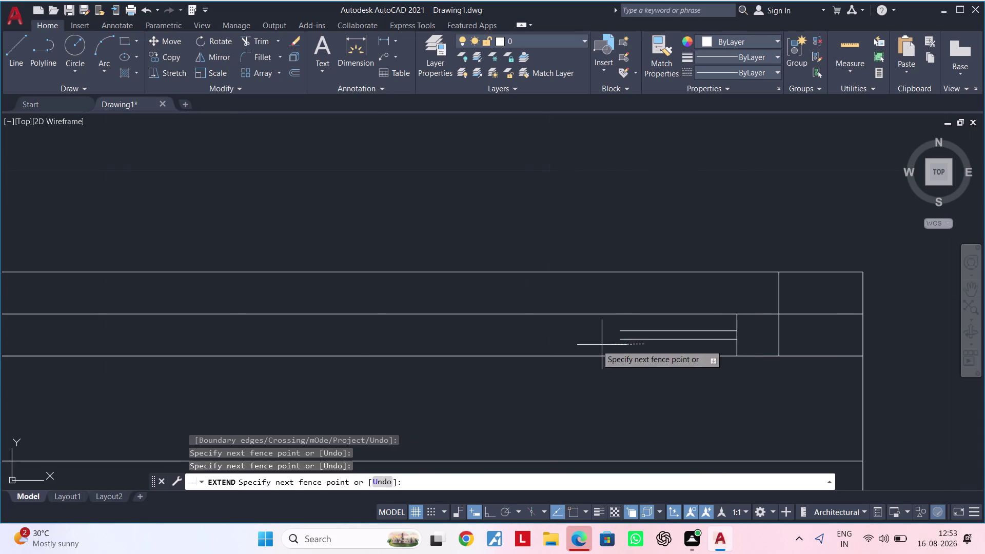
scroll(down, 3)
key(Escape)
middle_drag(367, 346, 404, 343)
scroll(up, 3)
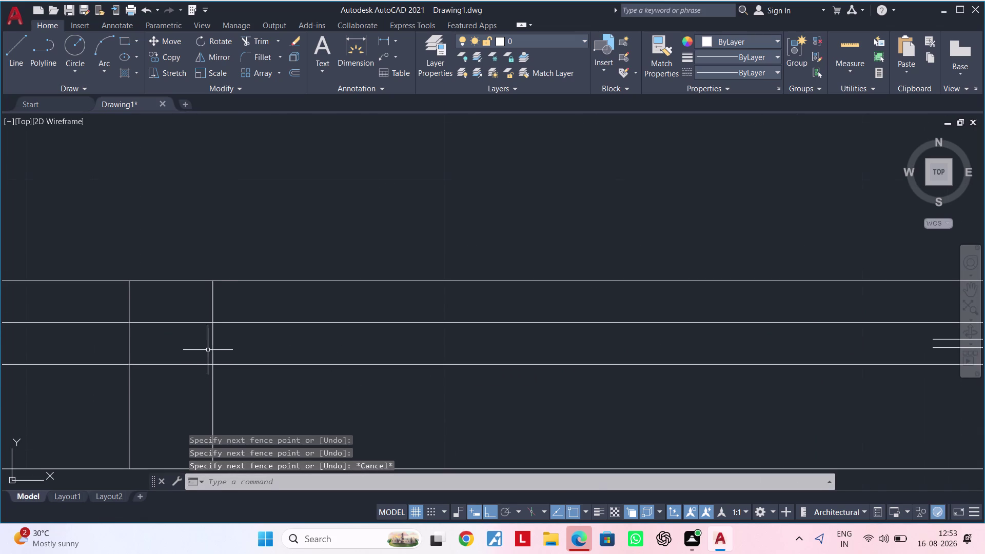
click(213, 346)
scroll(down, 3)
middle_drag(431, 345, 321, 350)
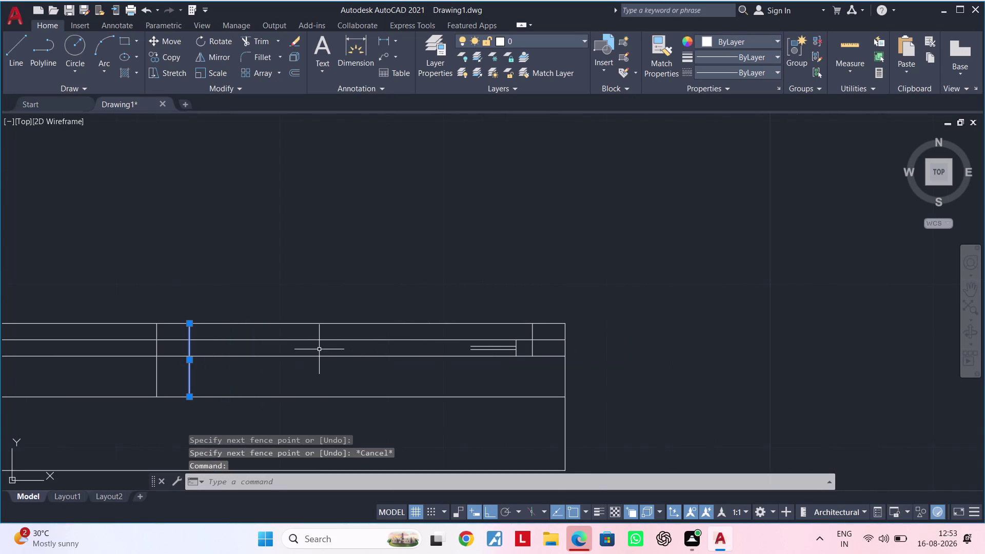
text(EX)
key(space)
scroll(up, 3)
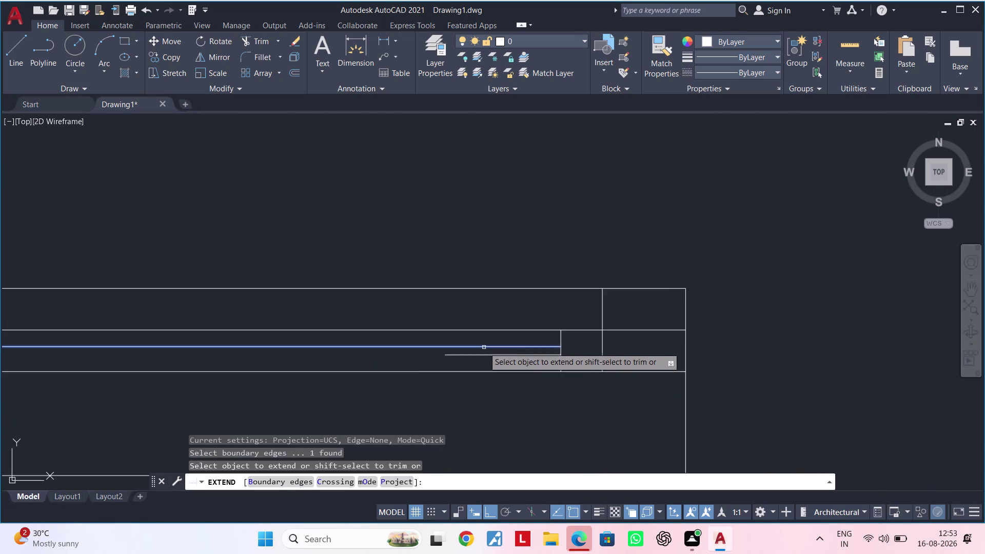
scroll(up, 3)
drag(483, 337, 480, 369)
click(481, 369)
scroll(down, 3)
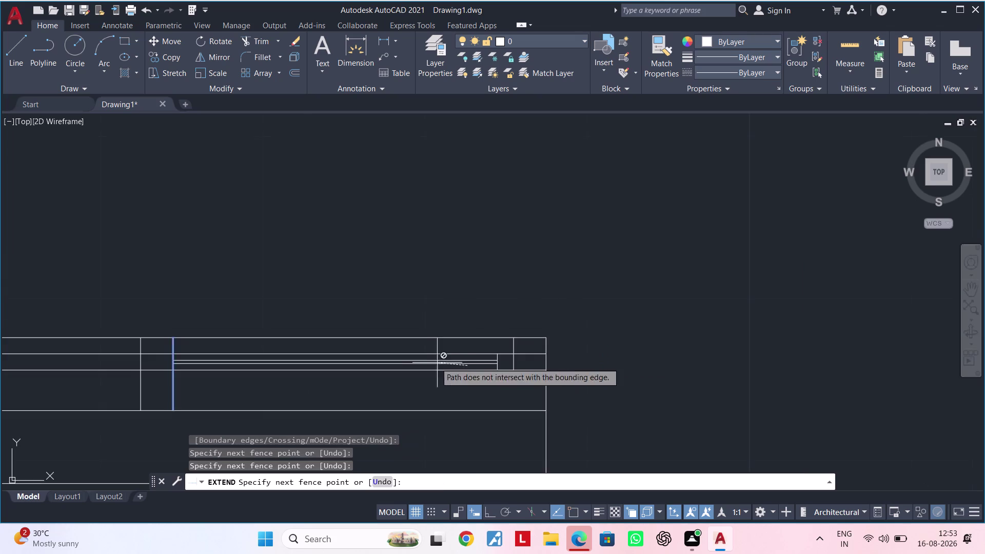
middle_drag(433, 363, 565, 338)
key(Escape)
key(Escape)
key(Escape)
key(Escape)
middle_drag(396, 370, 467, 358)
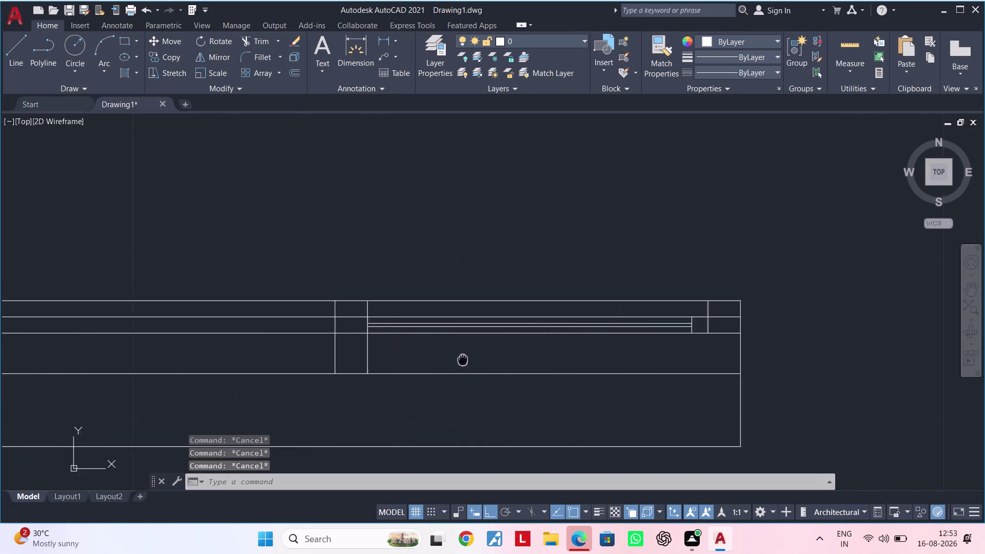
middle_drag(467, 358, 486, 357)
key(Escape)
key(Escape)
key(Escape)
middle_drag(428, 360, 456, 360)
key(Escape)
key(Escape)
key(Escape)
scroll(up, 3)
middle_drag(428, 349, 427, 363)
key(Escape)
key(Escape)
key(t)
text(R)
key(space)
drag(421, 369, 394, 380)
middle_drag(379, 362, 384, 412)
key(Escape)
key(Escape)
key(Escape)
key(l)
key(space)
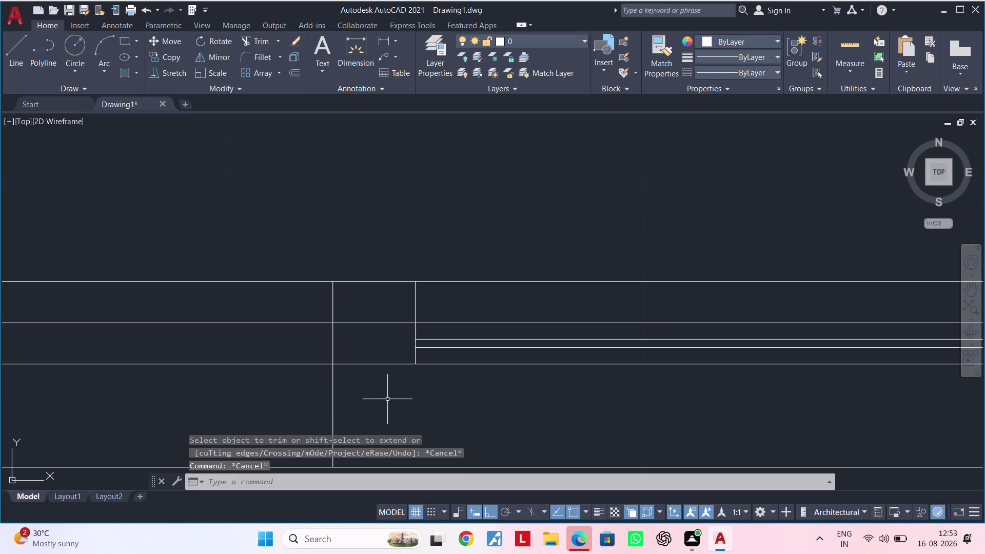
click(371, 281)
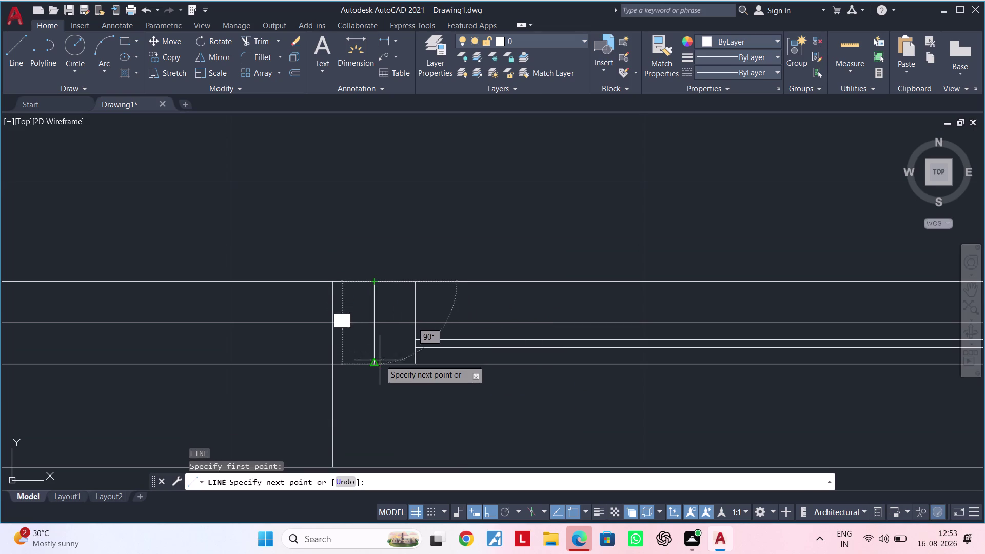
click(374, 367)
key(Escape)
key(Escape)
key(Escape)
key(Escape)
key(Escape)
middle_drag(393, 345, 392, 346)
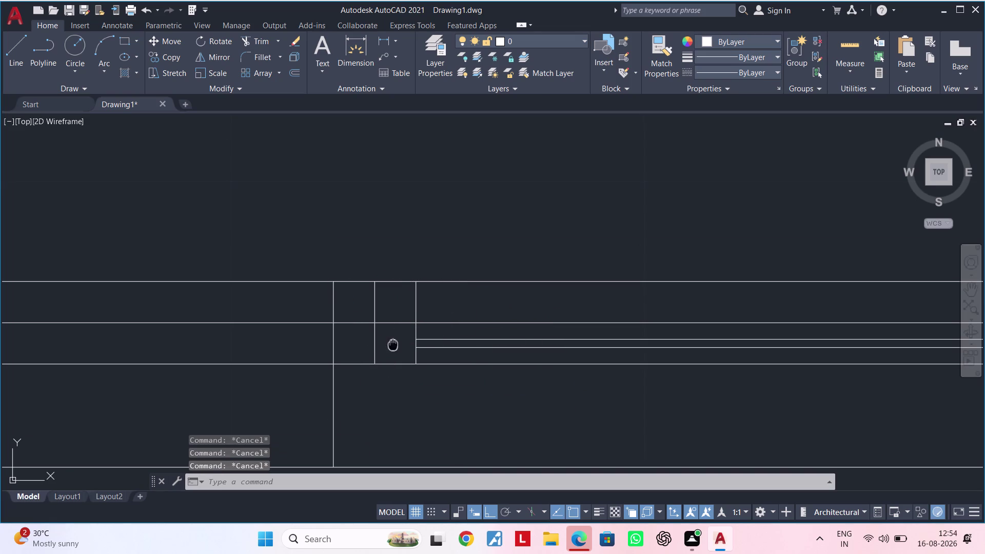
middle_drag(392, 345, 377, 360)
key(Escape)
key(Escape)
scroll(down, 3)
middle_drag(379, 356, 364, 359)
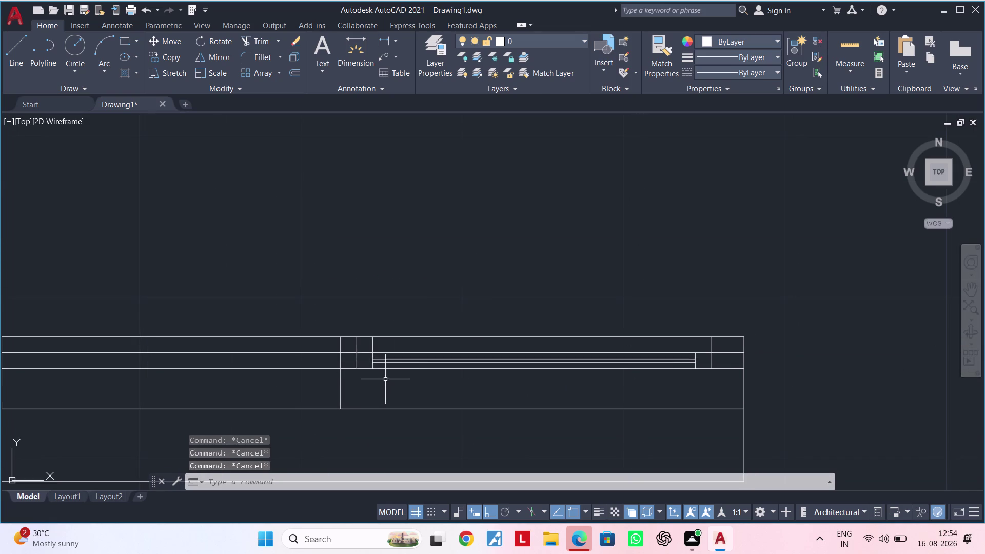
scroll(up, 3)
scroll(down, 3)
middle_drag(414, 379, 313, 386)
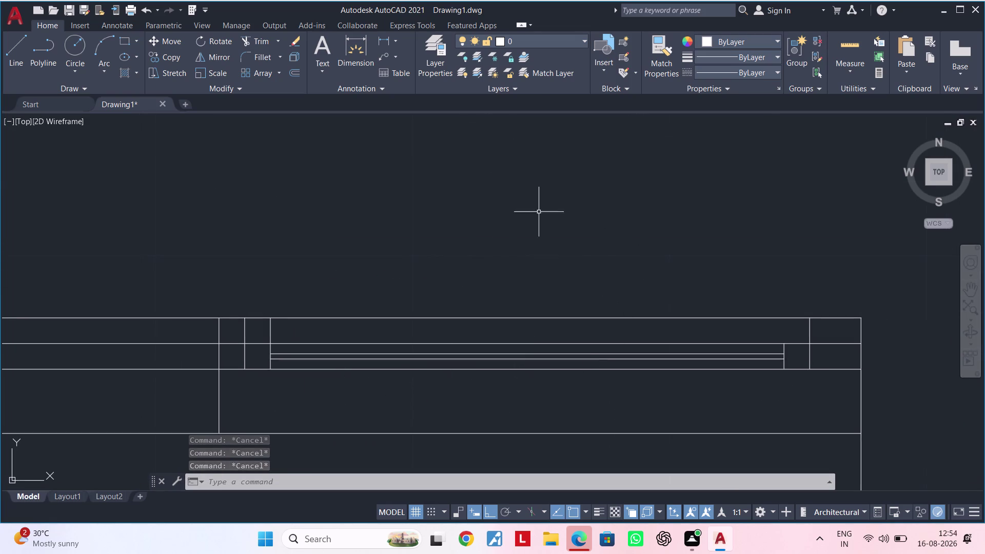
scroll(down, 3)
middle_drag(652, 358, 664, 356)
scroll(up, 3)
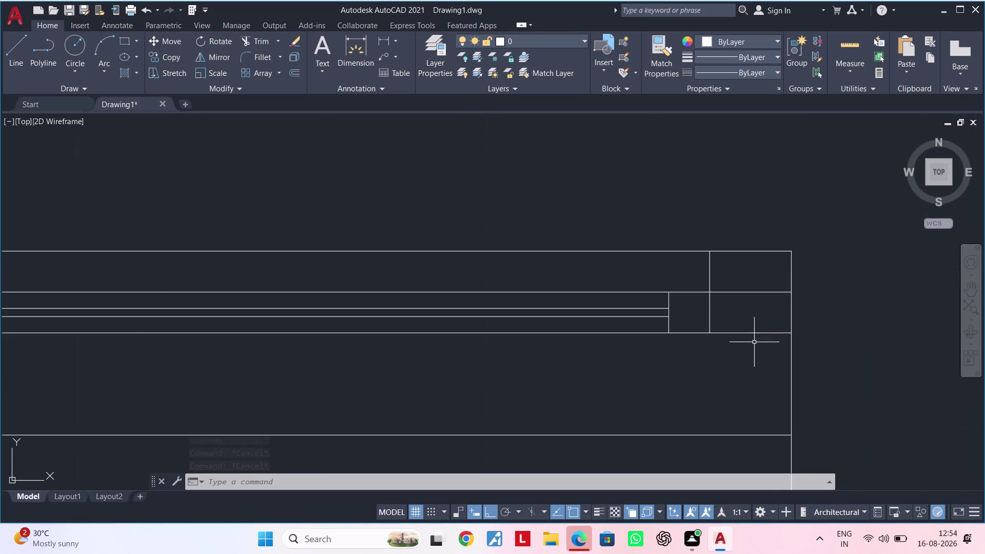
scroll(down, 3)
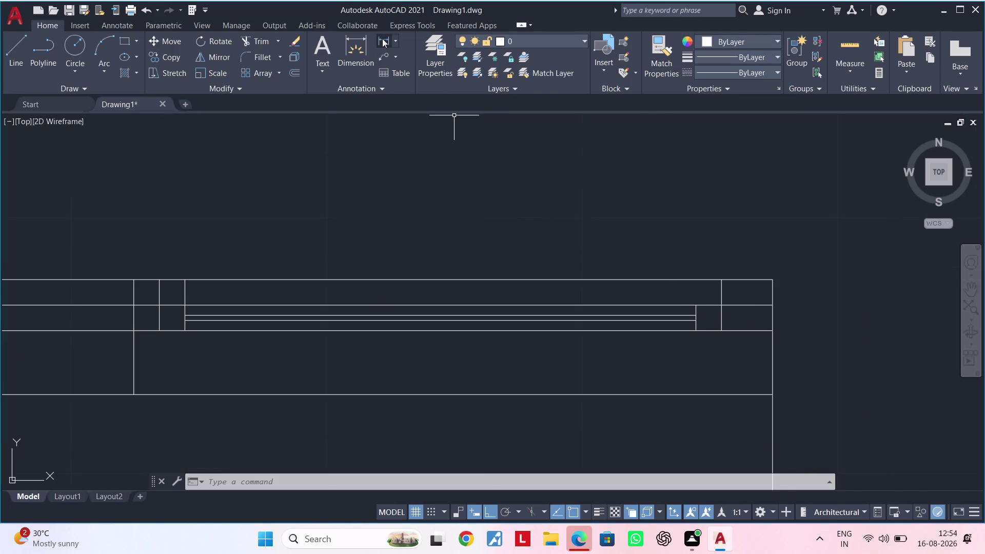
Take trial linear measurements at the window frame corner, cancelling each one.
click(382, 38)
click(719, 330)
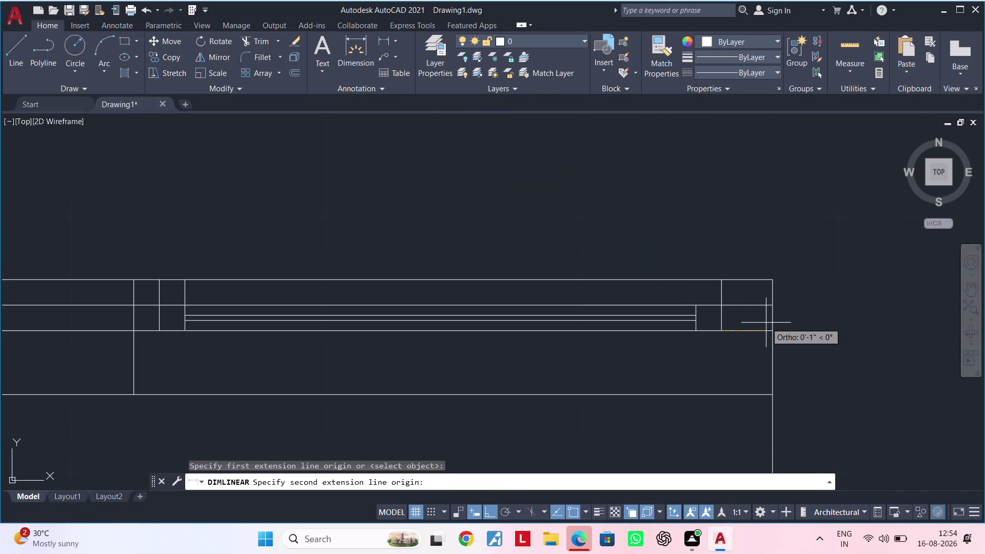
click(769, 329)
scroll(down, 3)
key(Escape)
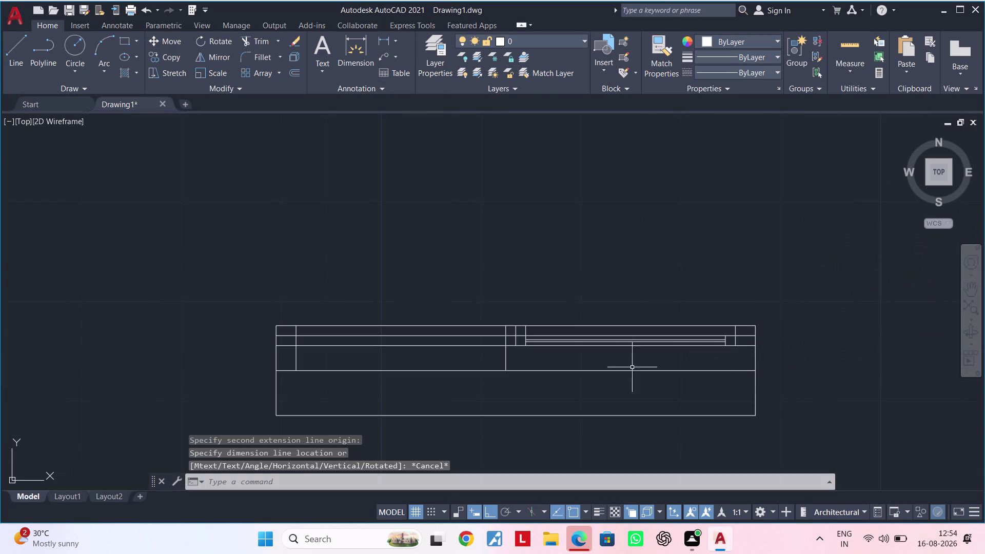
scroll(up, 3)
scroll(up, 3)
middle_drag(508, 345, 456, 381)
scroll(up, 3)
key(space)
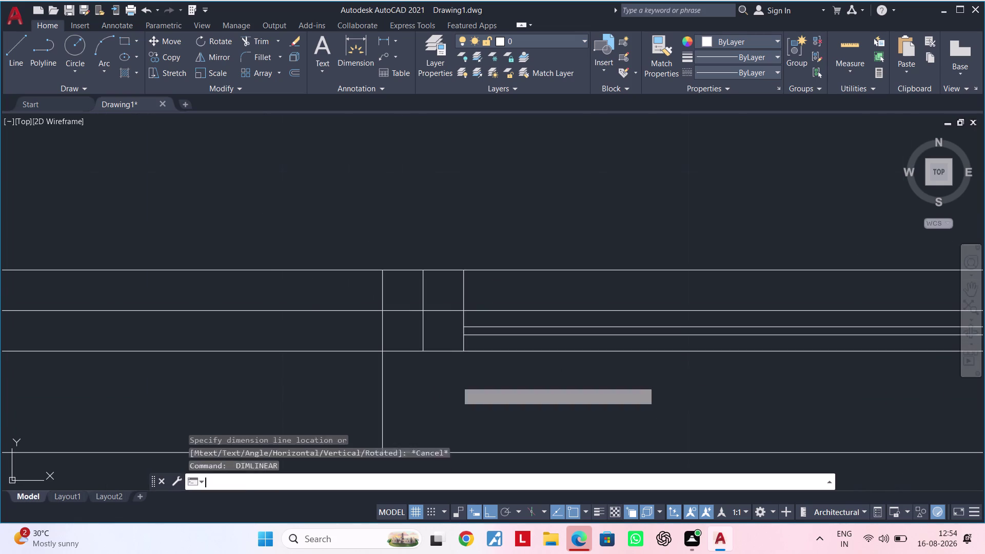
click(380, 349)
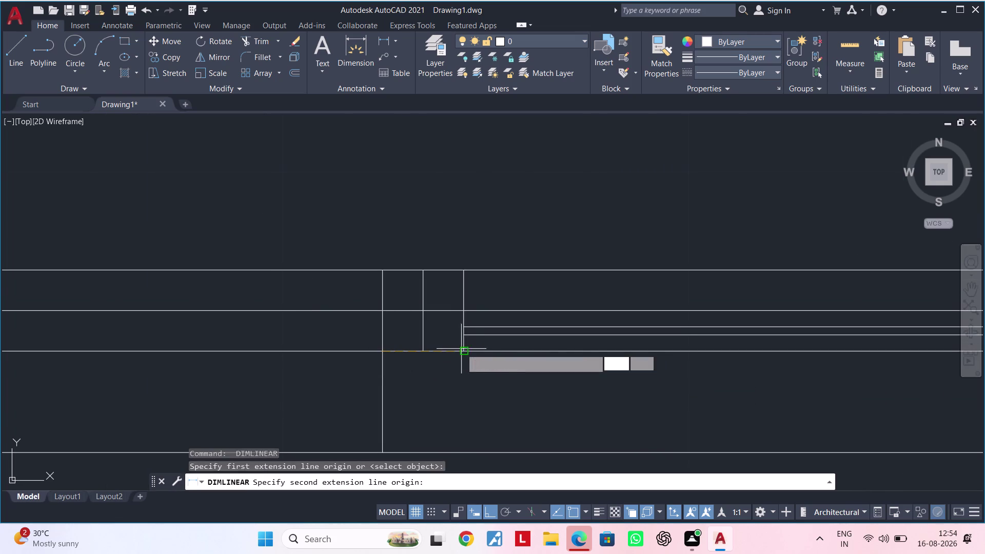
click(461, 349)
scroll(down, 3)
middle_drag(463, 360, 431, 379)
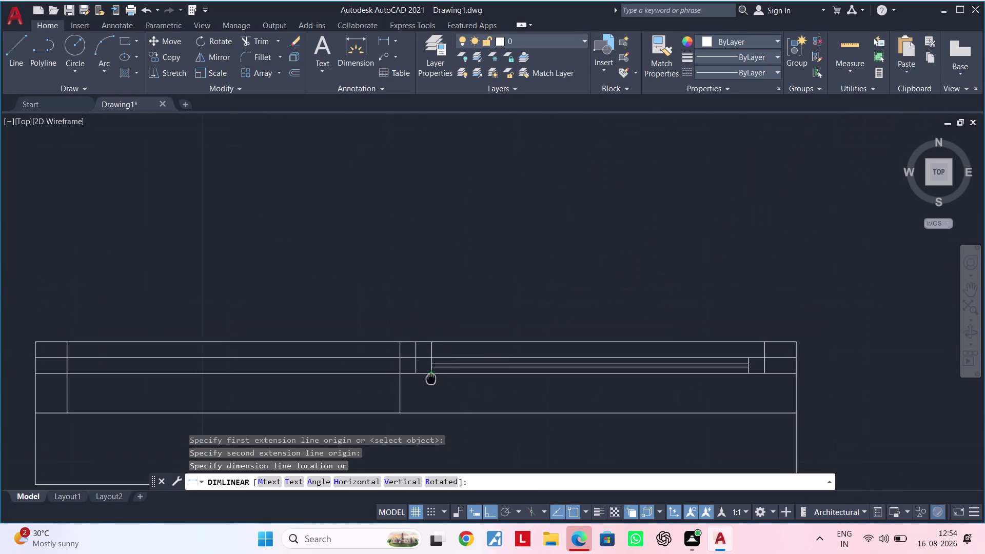
middle_drag(431, 379, 429, 379)
key(Escape)
key(Escape)
scroll(up, 3)
middle_drag(424, 373, 399, 371)
key(space)
scroll(up, 3)
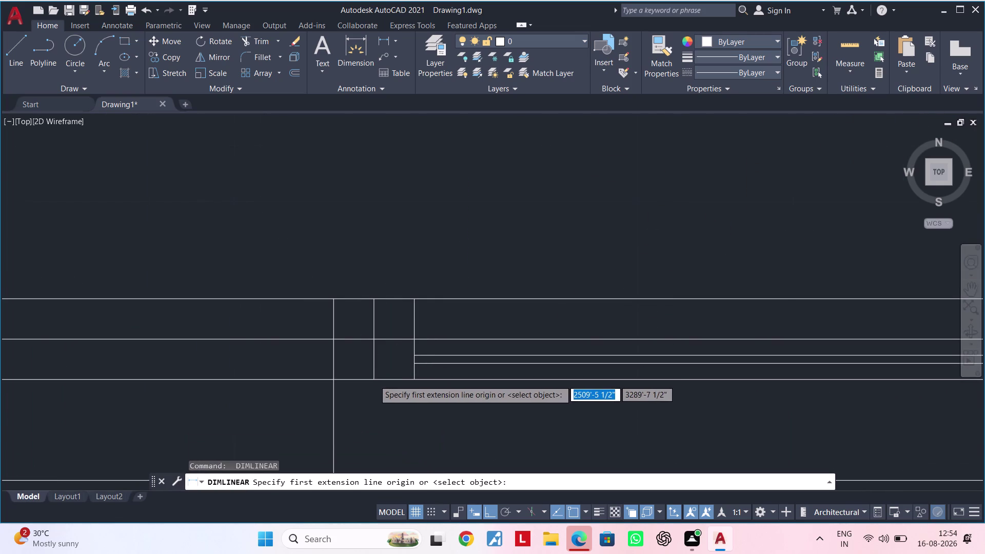
Measure the gap beside the frame's inner line, confirming it reads 1 inch.
click(370, 381)
click(437, 379)
scroll(down, 3)
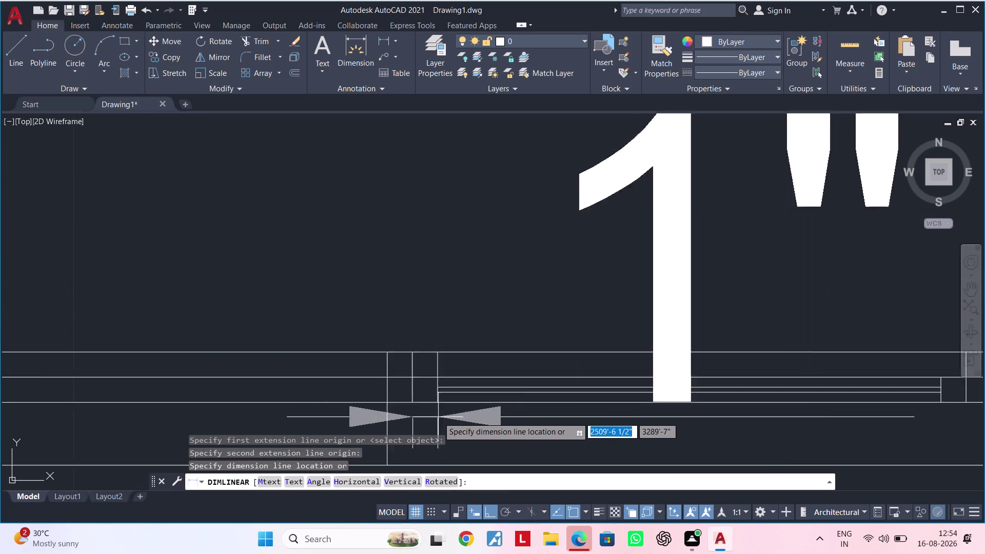
scroll(down, 3)
middle_drag(438, 417, 409, 414)
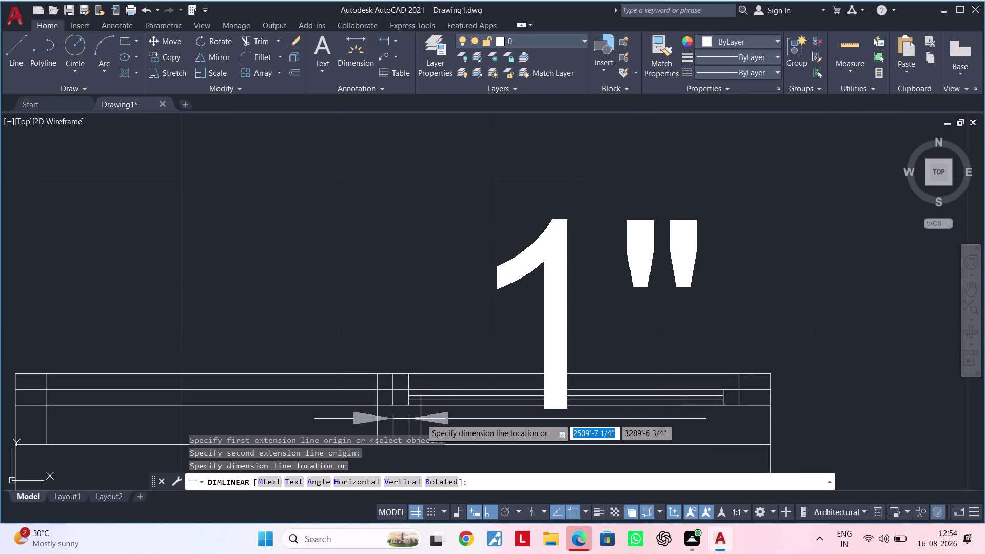
key(Escape)
key(Escape)
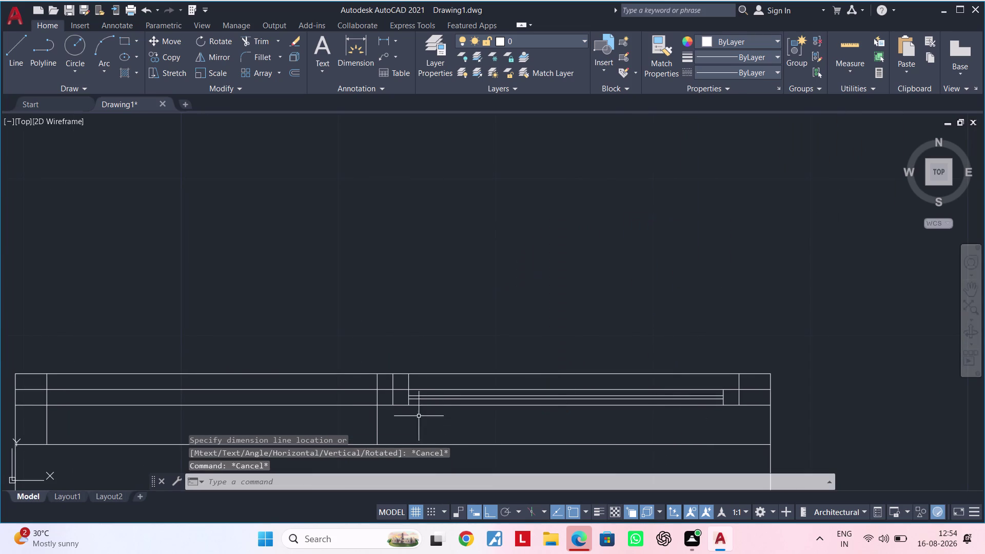
scroll(up, 3)
middle_drag(417, 413, 385, 436)
key(Escape)
key(Escape)
key(Escape)
Offset the inner vertical frame line 1" to the right.
text(O)
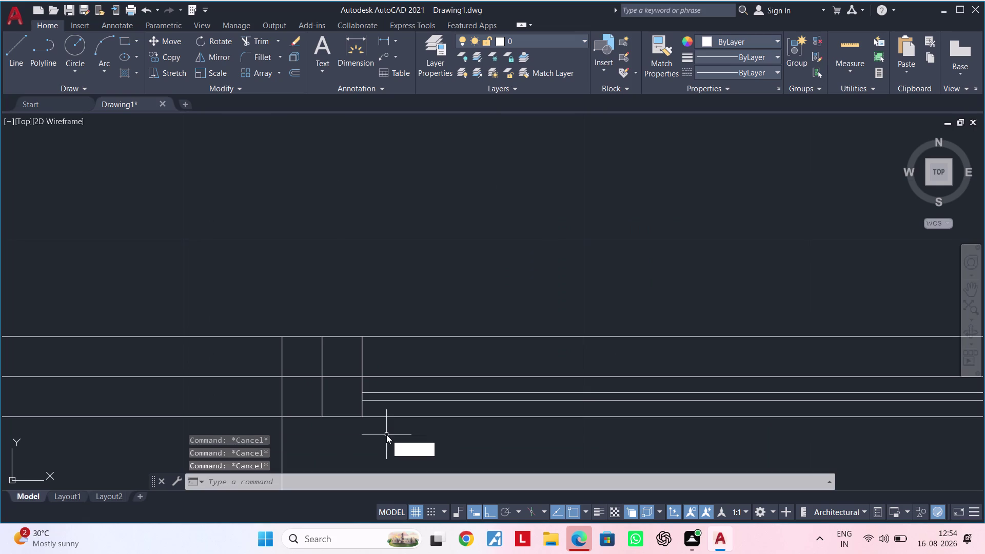
text(F 1")
key(Return)
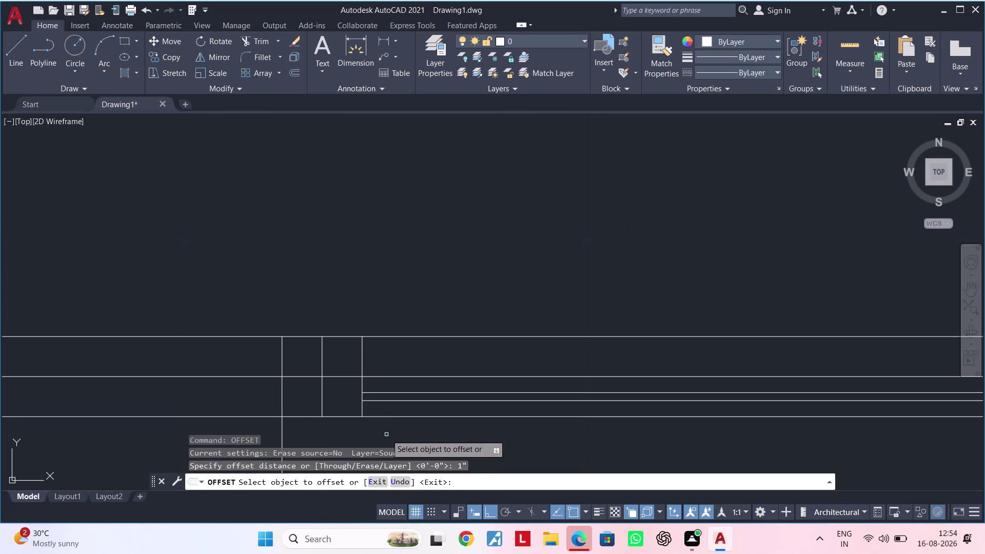
click(362, 386)
click(394, 385)
key(Escape)
key(Escape)
key(Escape)
key(Escape)
key(Escape)
key(Escape)
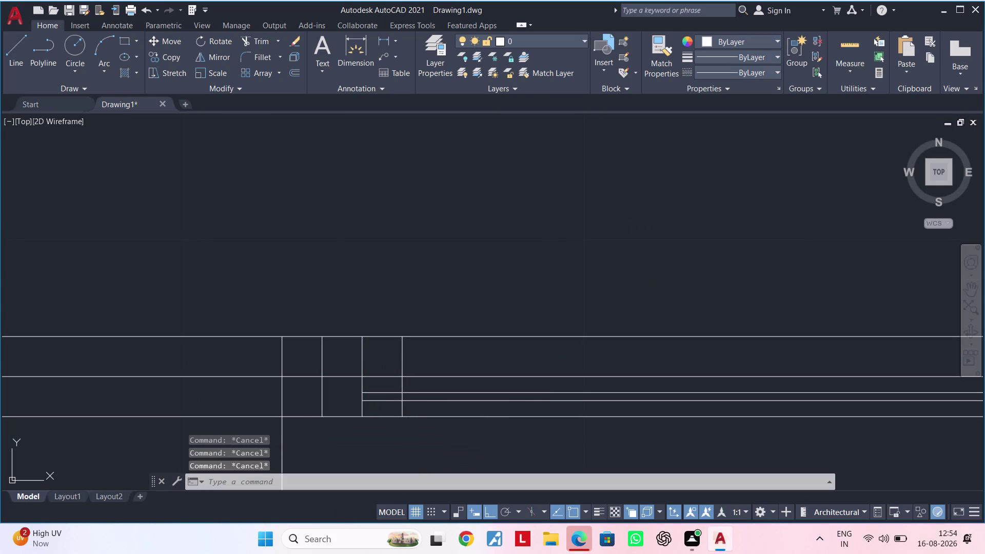
Start trimming the excess line ends with TR.
text(TR)
key(space)
scroll(up, 3)
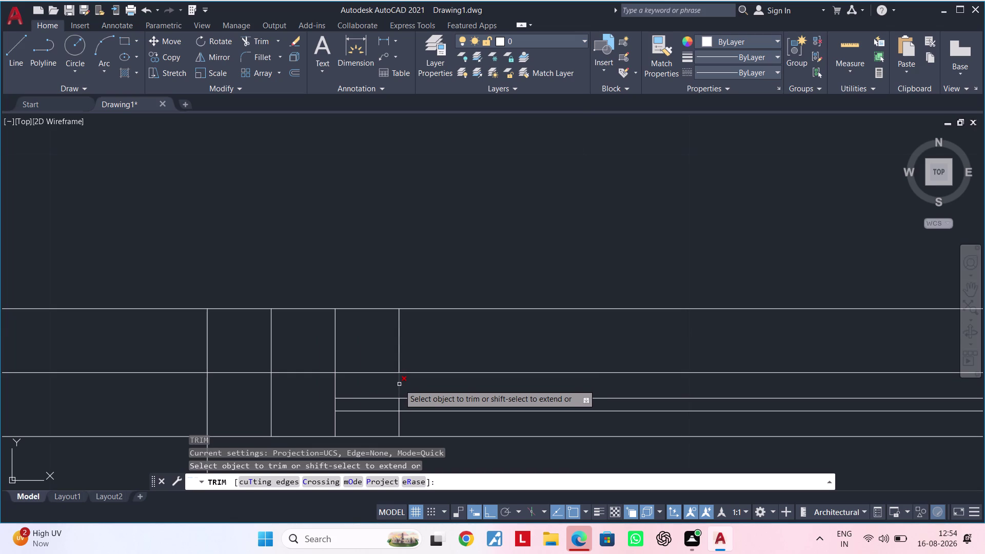
click(399, 358)
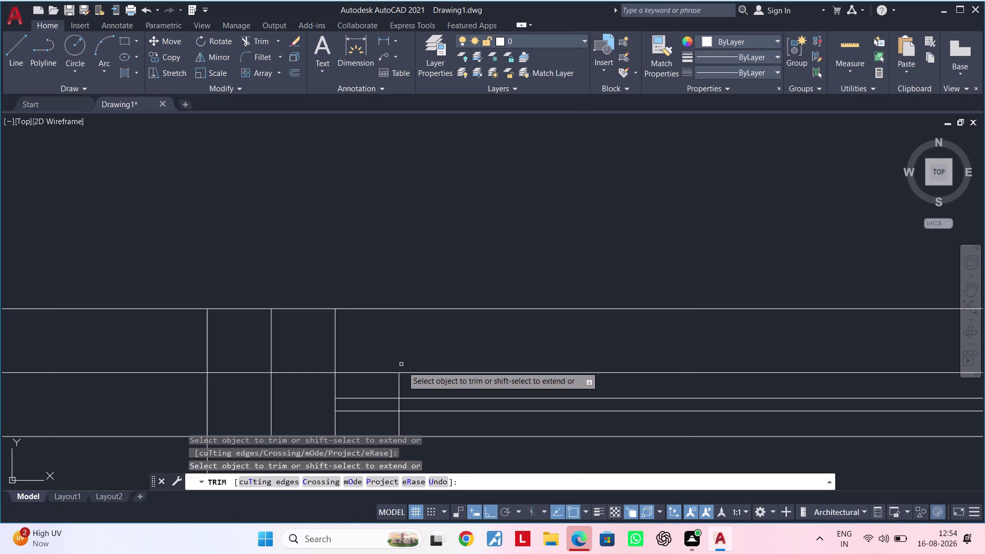
scroll(down, 3)
scroll(down, 3)
middle_drag(426, 427, 428, 321)
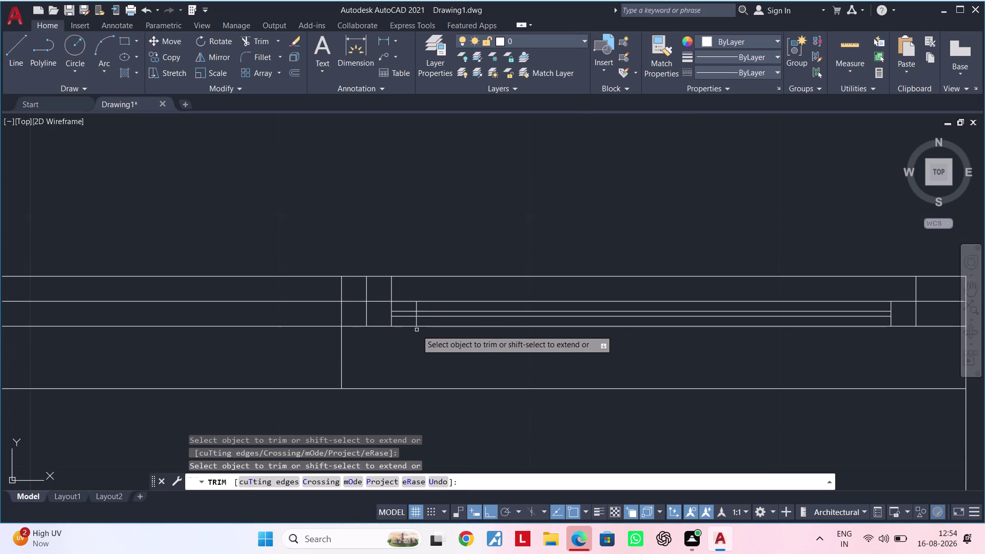
click(389, 285)
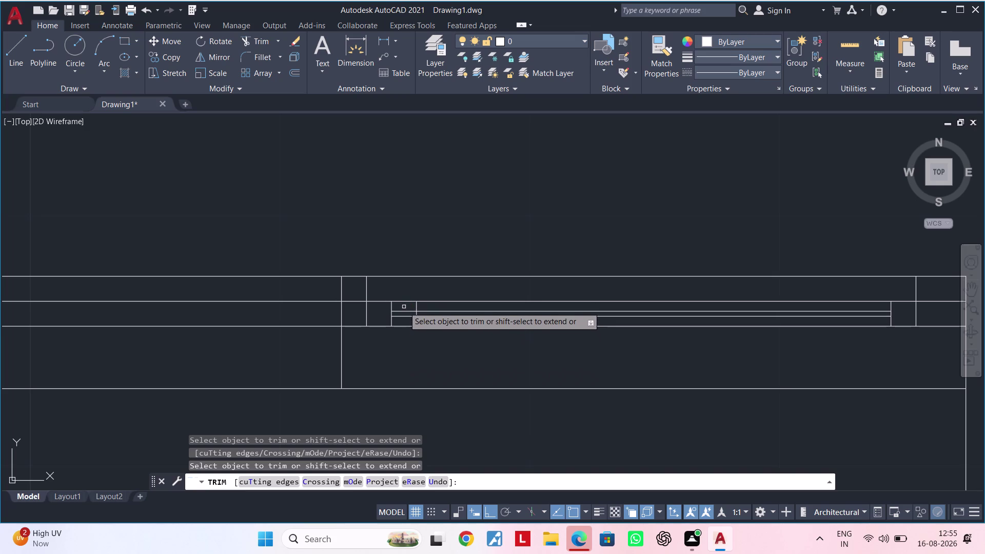
drag(403, 305, 403, 317)
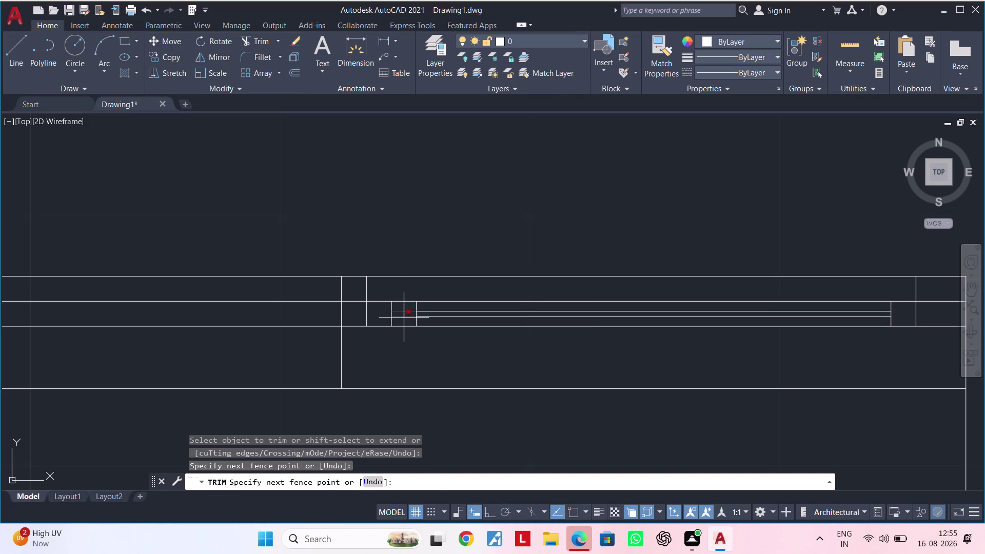
drag(403, 317, 403, 318)
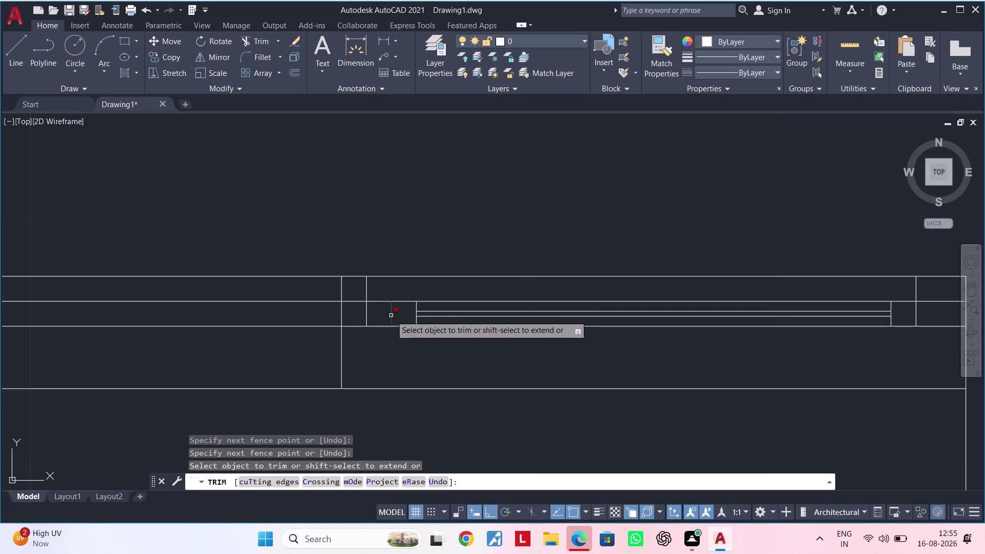
click(391, 316)
scroll(down, 3)
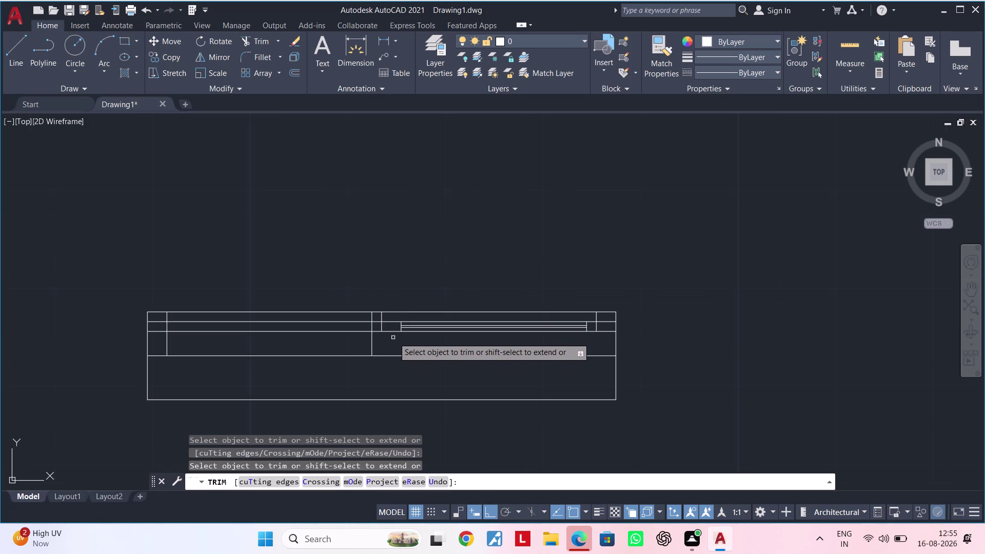
middle_drag(394, 338, 440, 338)
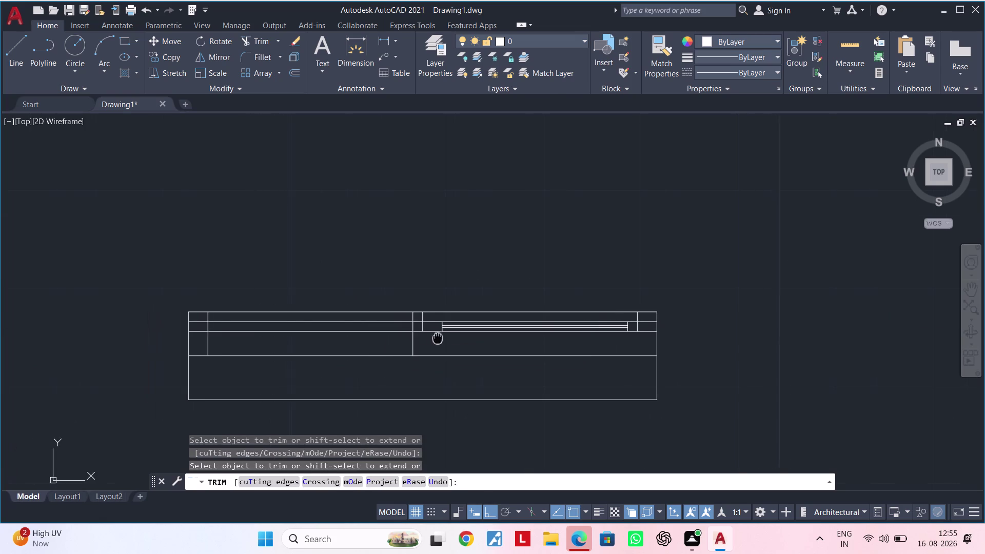
middle_drag(440, 338, 448, 338)
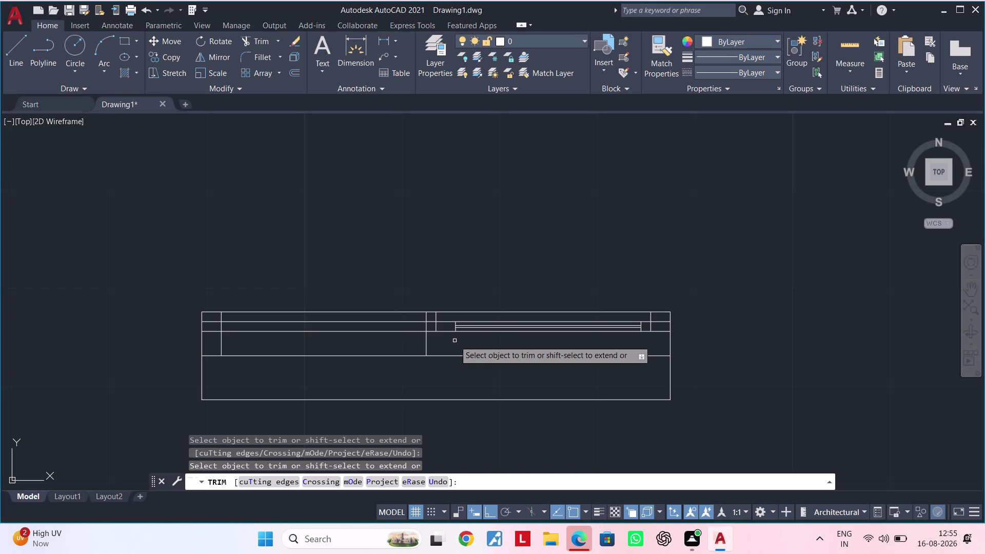
click(663, 321)
middle_drag(594, 356, 660, 350)
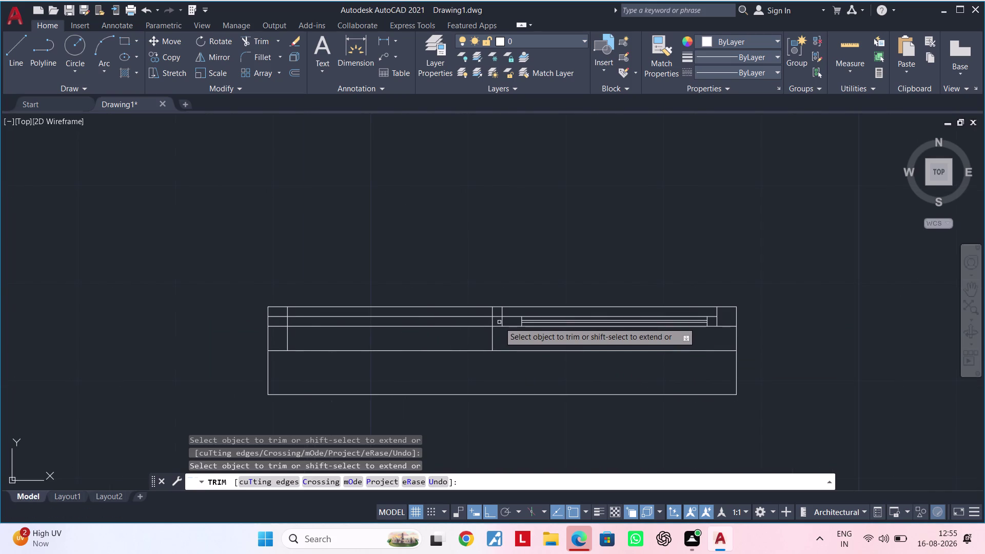
scroll(up, 3)
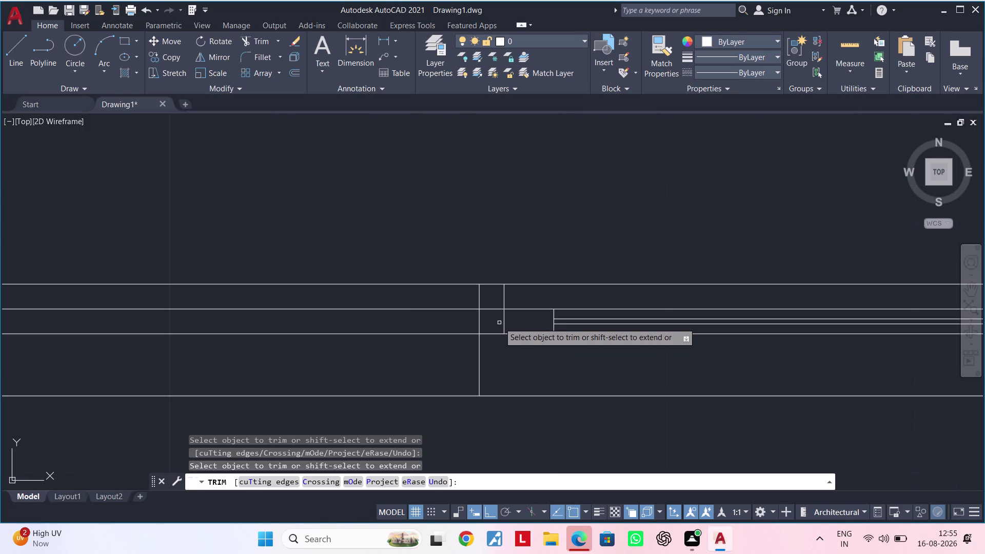
middle_drag(507, 345, 479, 369)
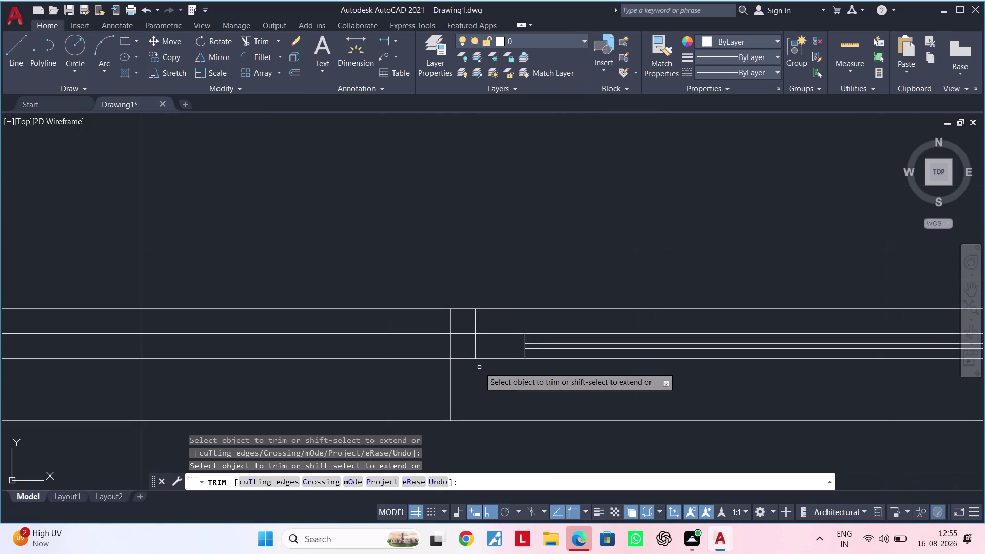
scroll(down, 3)
middle_drag(479, 376, 559, 373)
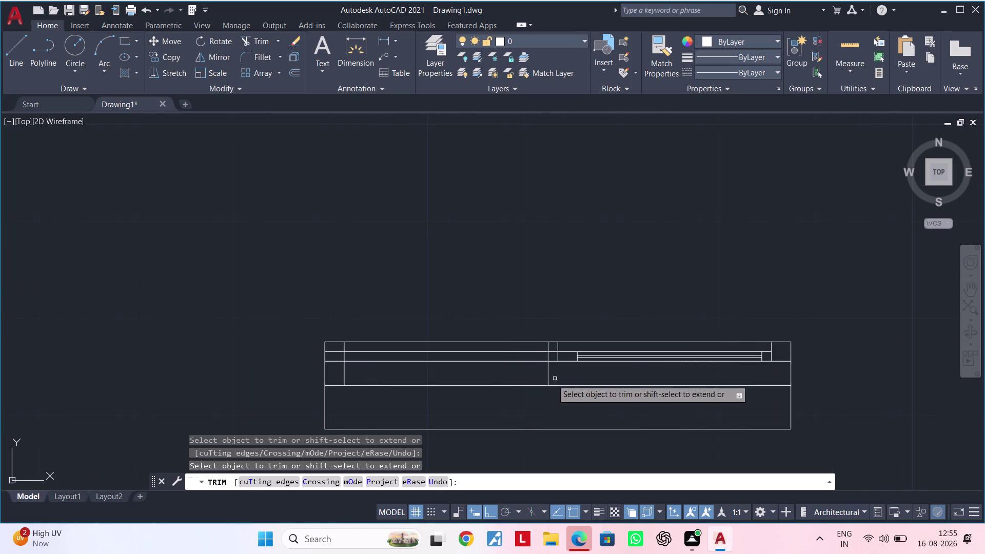
scroll(up, 3)
middle_drag(453, 384, 516, 383)
key(Escape)
key(Escape)
key(Escape)
key(Escape)
key(Escape)
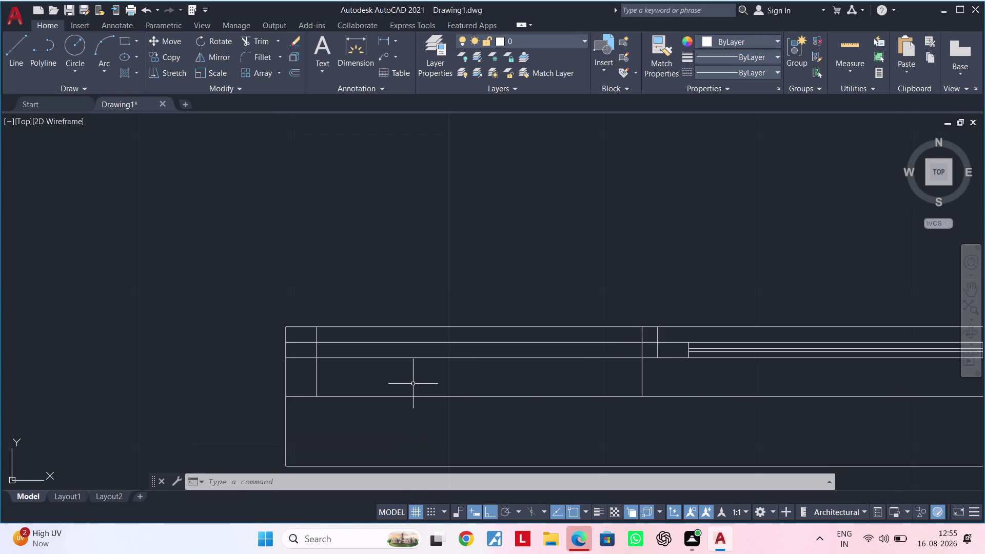
scroll(down, 3)
middle_drag(623, 399, 492, 397)
middle_drag(533, 387, 561, 375)
scroll(up, 3)
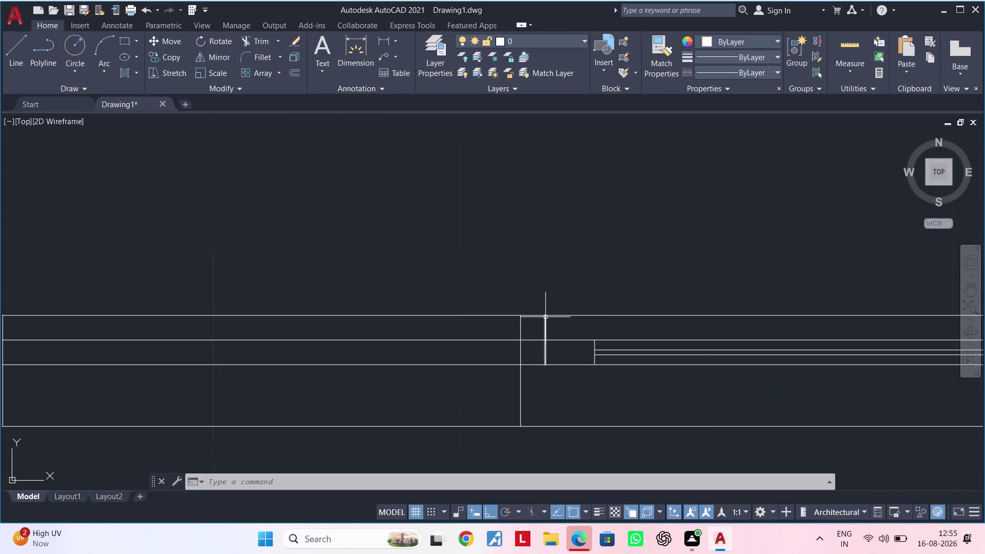
key(l)
key(space)
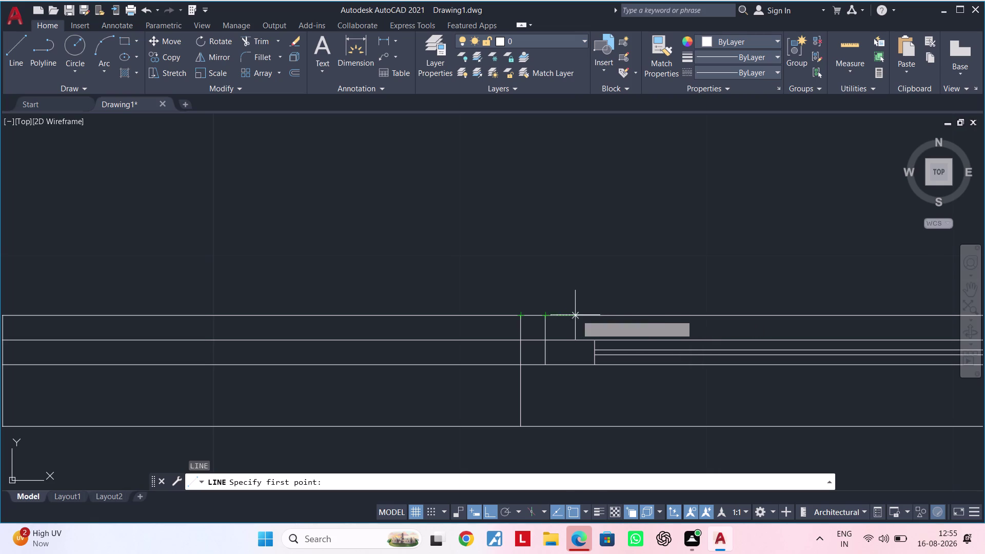
key(Escape)
scroll(down, 3)
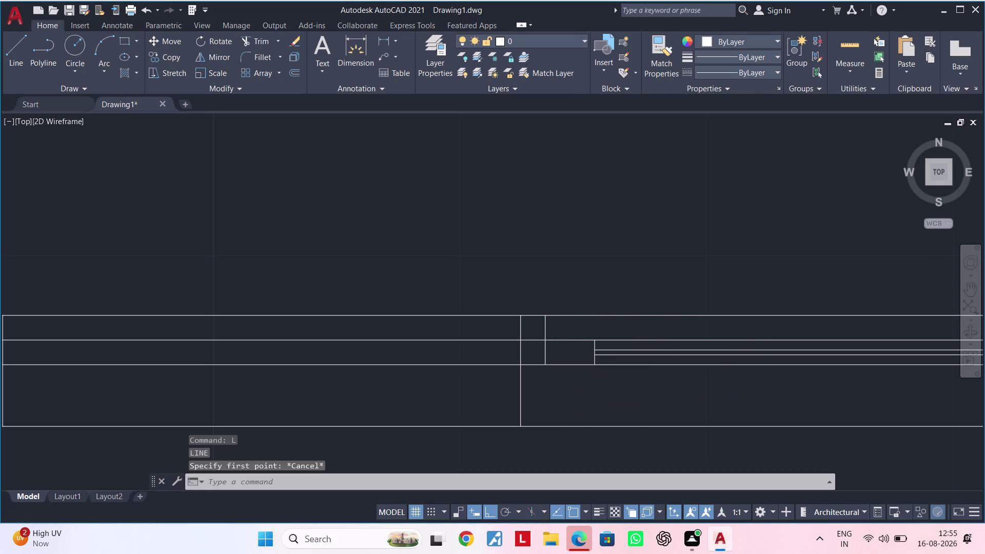
middle_drag(539, 398, 511, 396)
key(Escape)
key(Escape)
middle_drag(550, 397, 594, 374)
key(Escape)
key(Escape)
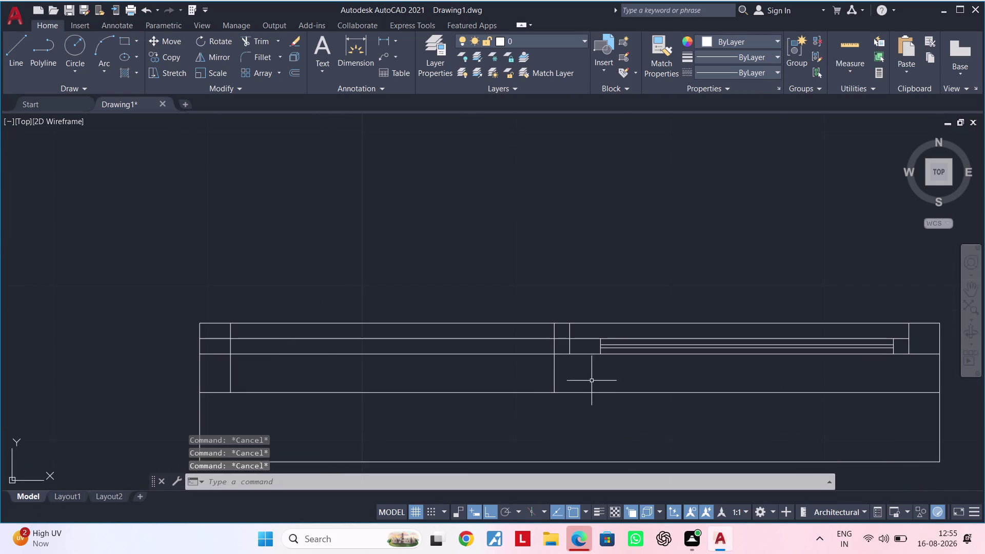
middle_drag(588, 376, 554, 394)
key(Escape)
key(Escape)
key(Escape)
key(Escape)
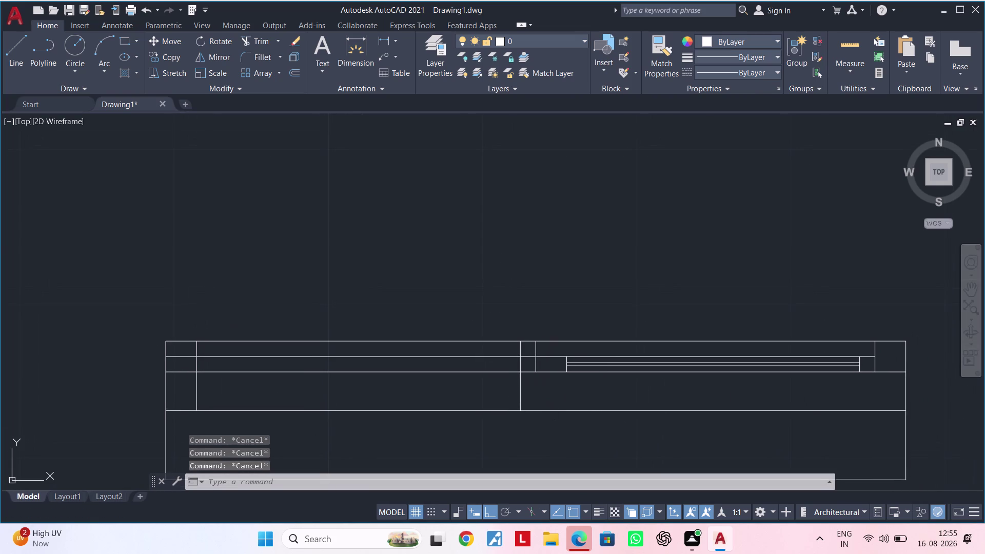
middle_drag(545, 392, 597, 386)
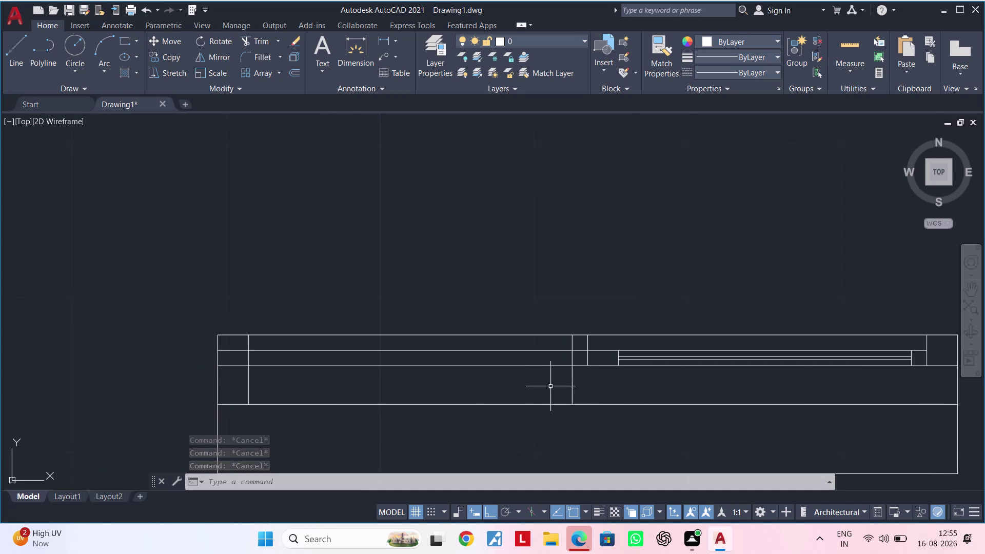
middle_drag(510, 384, 559, 384)
scroll(up, 3)
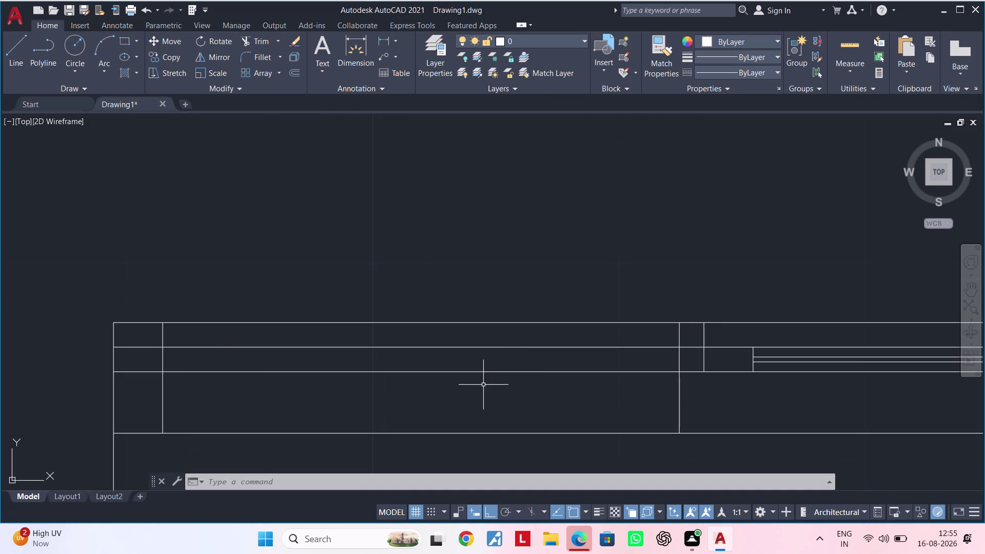
middle_drag(336, 393, 439, 392)
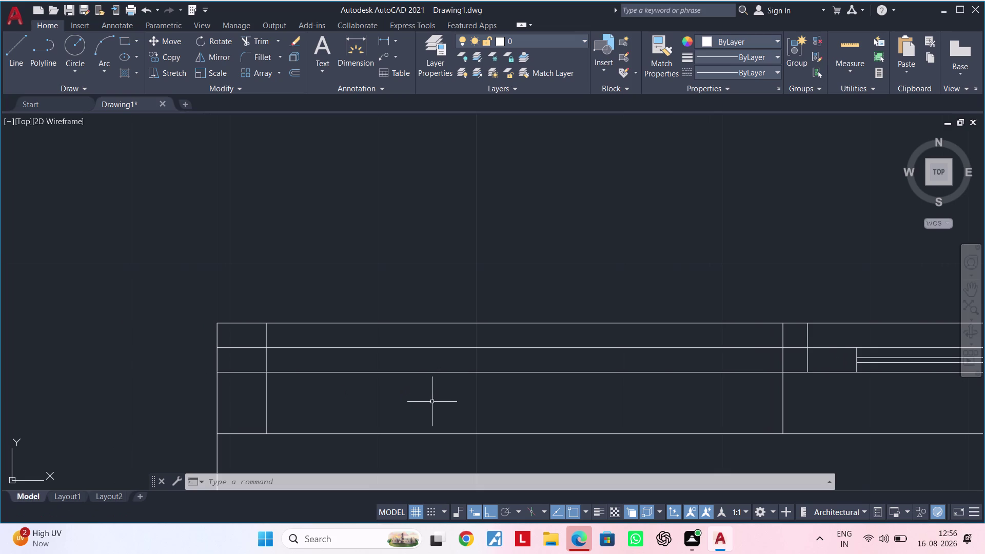
scroll(down, 3)
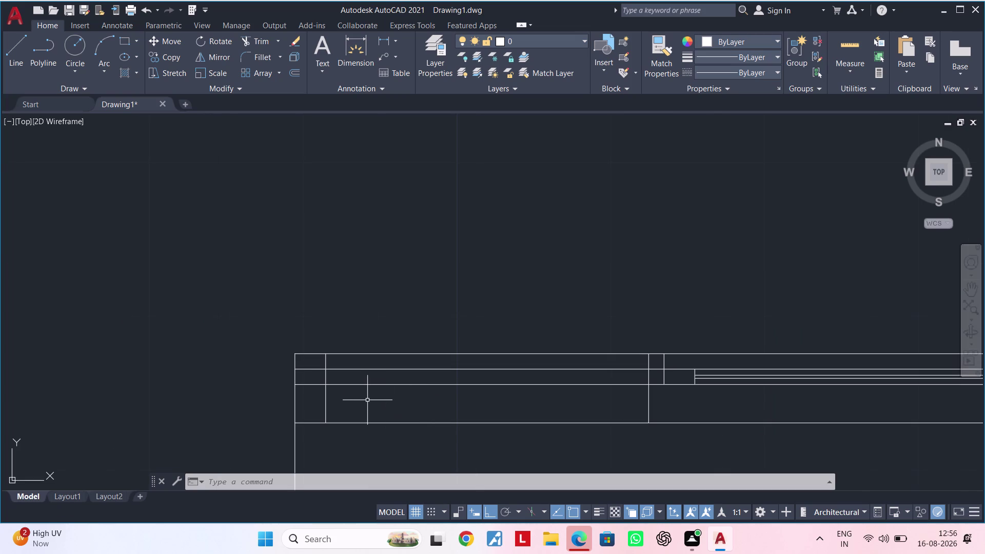
middle_drag(366, 400, 367, 424)
scroll(up, 3)
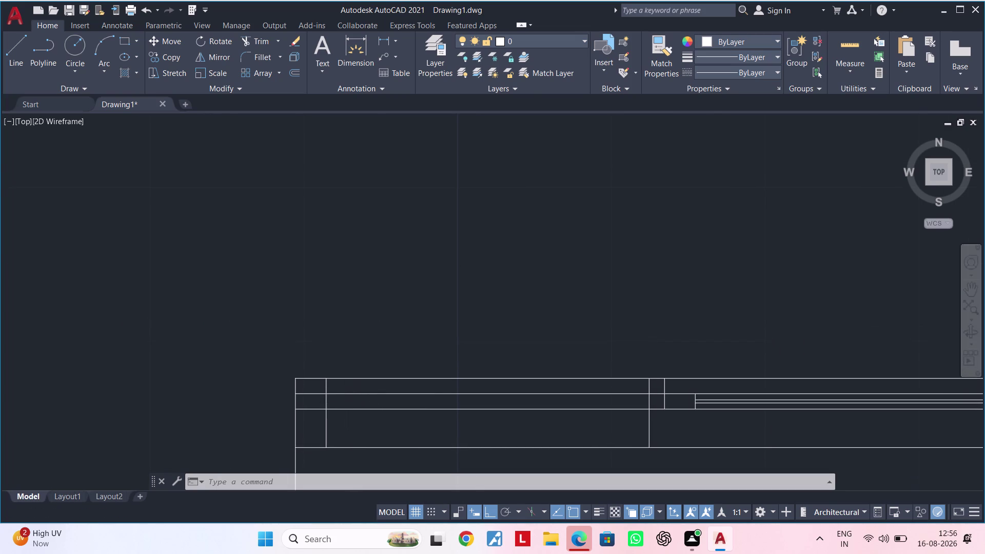
middle_drag(335, 402, 328, 437)
scroll(up, 3)
middle_drag(319, 433, 388, 395)
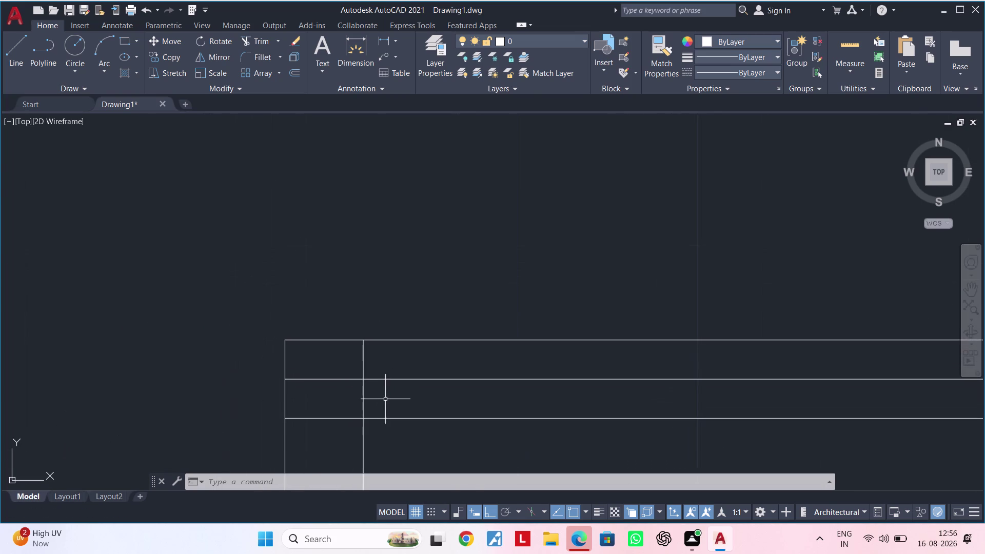
middle_drag(385, 400, 354, 370)
scroll(down, 3)
middle_drag(352, 369, 304, 368)
Offset the vertical jamb line 1" to the right.
key(Escape)
key(Escape)
key(Escape)
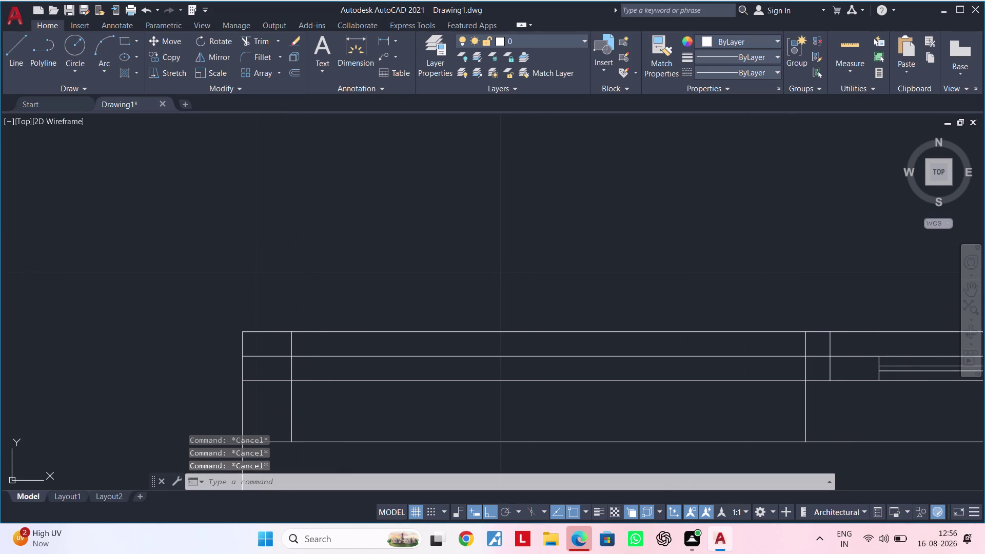
text(OD)
key(Escape)
key(Escape)
text(OF)
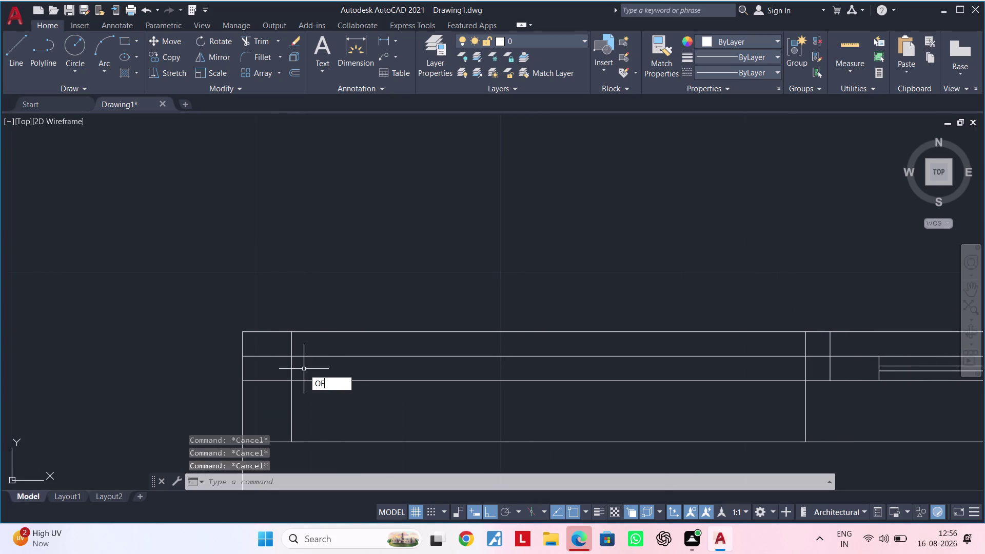
key(space)
text(1")
key(Return)
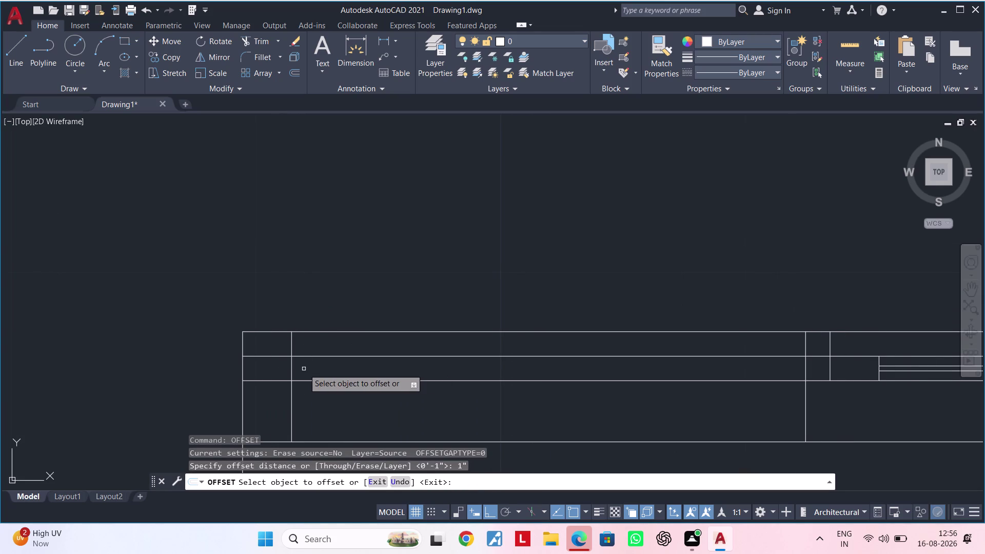
click(291, 366)
click(341, 366)
key(Escape)
key(Escape)
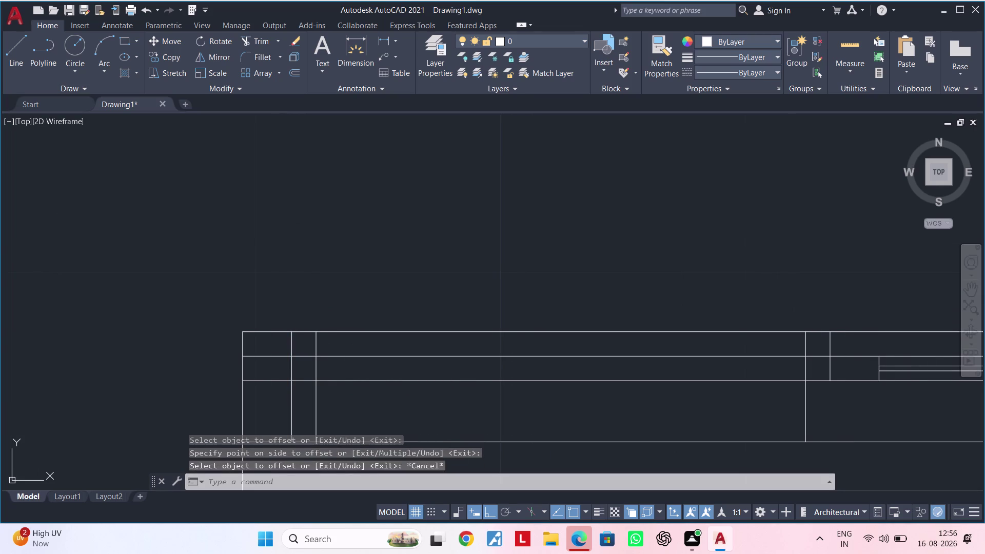
key(Escape)
Trim the two extra line segments left by the new offset line.
text(TR)
key(space)
click(292, 397)
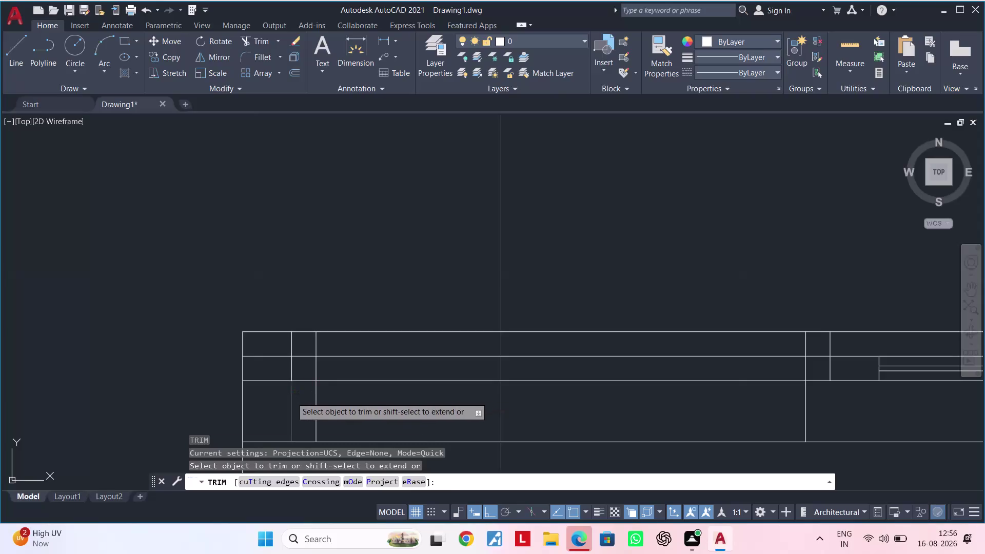
click(317, 368)
middle_drag(329, 362, 323, 394)
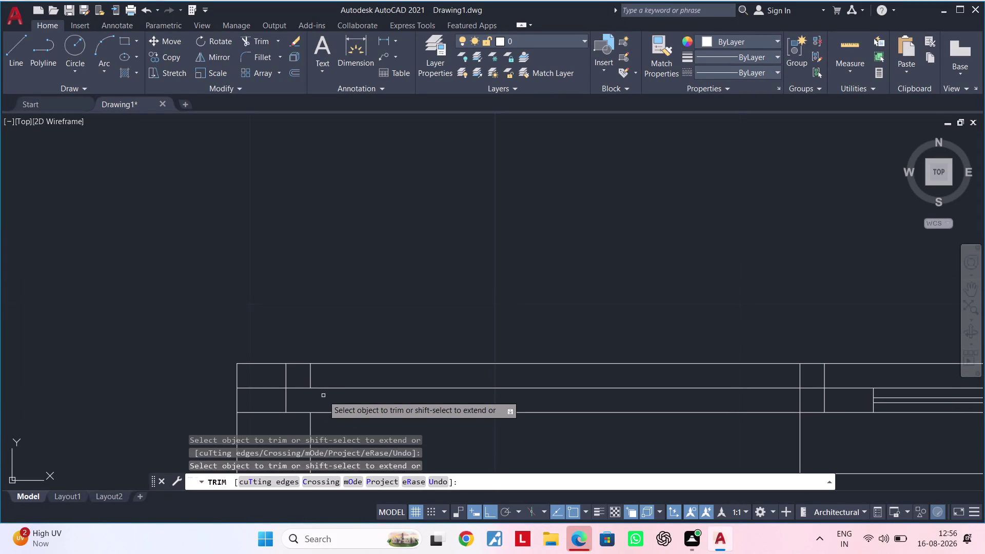
key(Escape)
key(Escape)
key(Escape)
key(Escape)
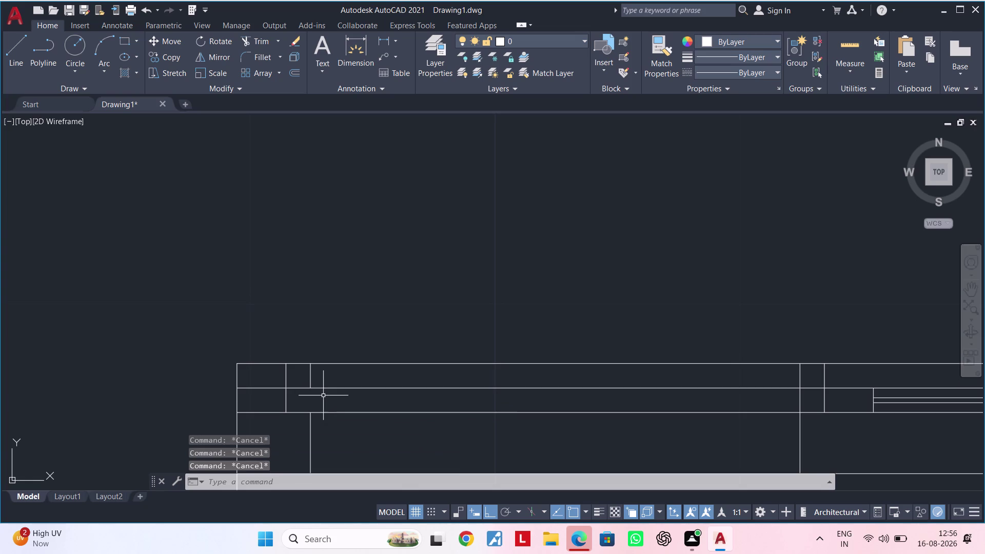
Draw a horizontal dividing line across the full width of the window frame.
scroll(up, 3)
middle_drag(322, 395, 298, 417)
key(Escape)
key(Escape)
text(L)
key(space)
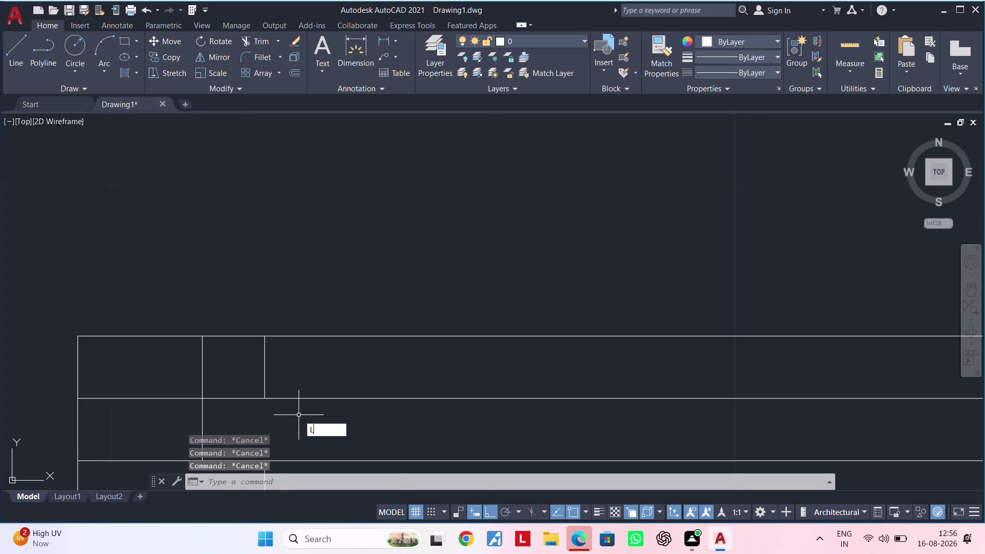
click(266, 367)
scroll(down, 3)
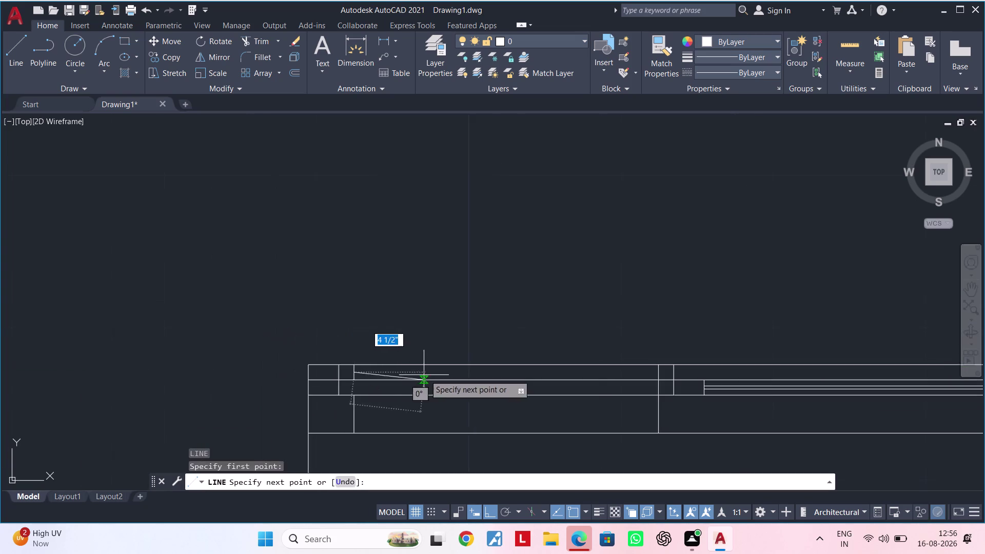
middle_drag(425, 375, 334, 381)
scroll(up, 3)
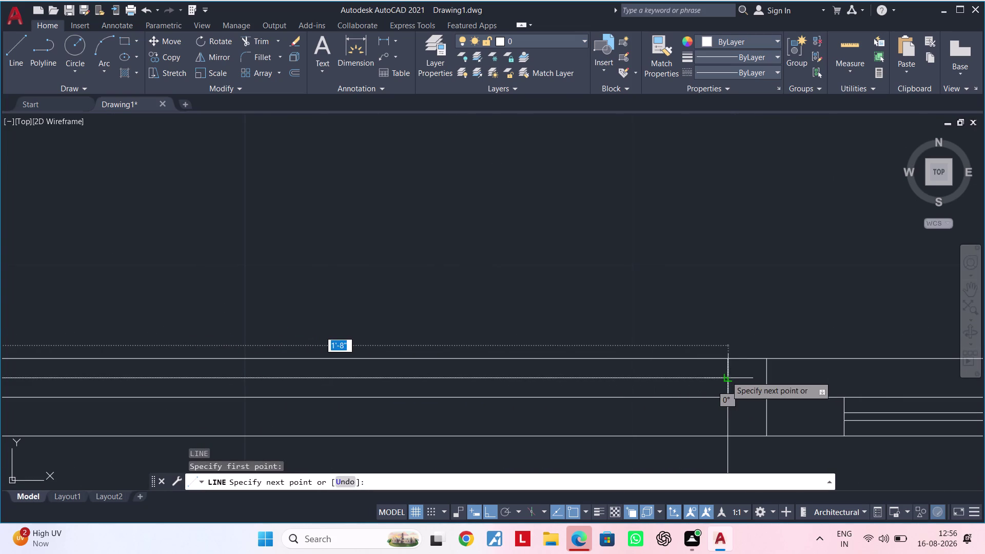
click(726, 376)
key(Escape)
middle_drag(530, 393, 706, 391)
Begin an offset of the window strip lines with a 0.2 distance.
key(Escape)
key(Escape)
key(Escape)
text(O)
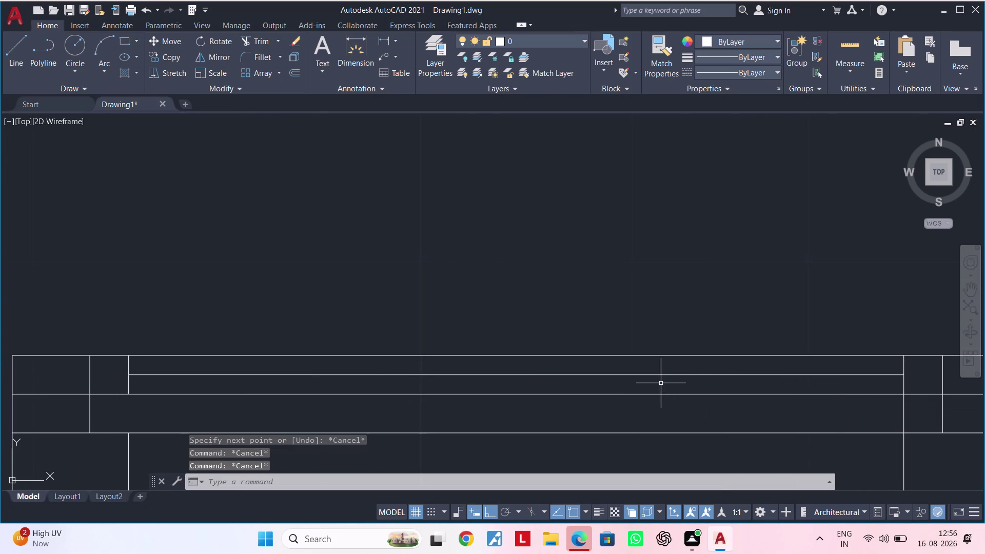
text(F 0.2)
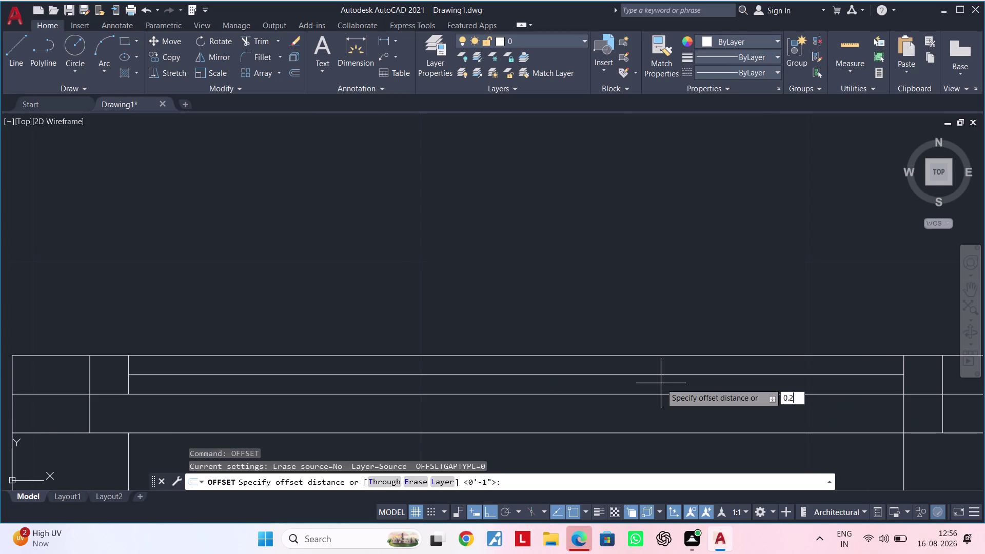
text(")
key(Return)
key(Escape)
key(Escape)
key(Escape)
key(Escape)
key(Escape)
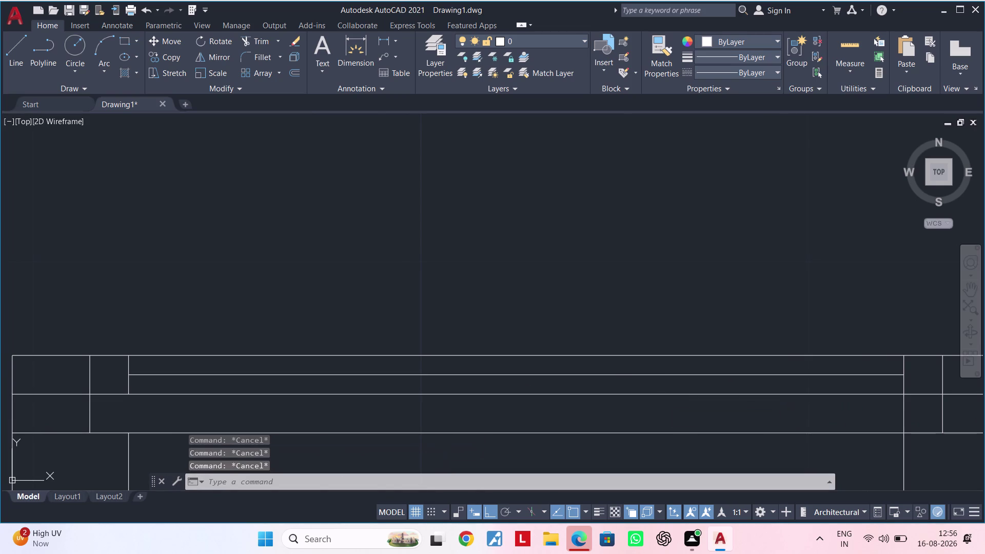
text(OF)
key(Escape)
key(Escape)
key(Escape)
text(O)
text(F 0.1)
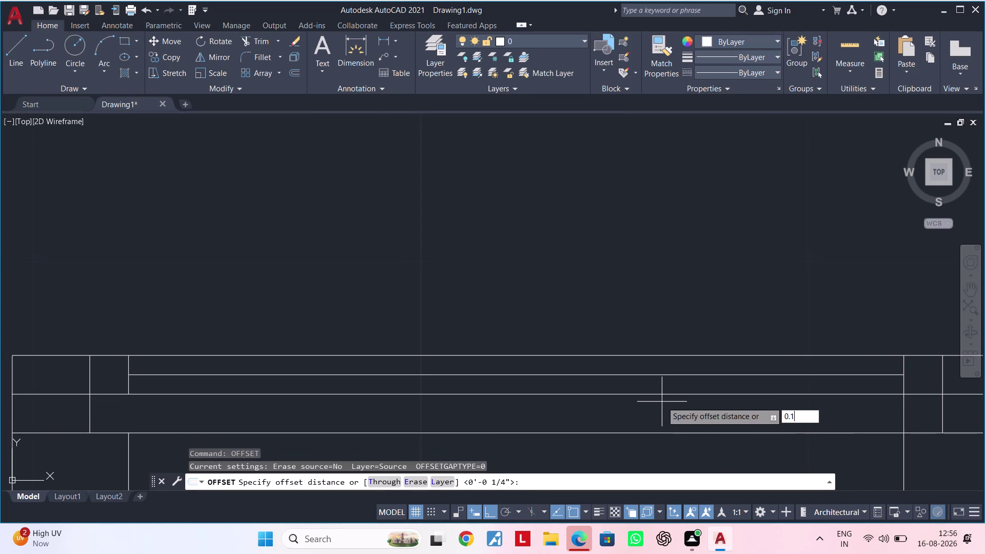
key(Return)
click(550, 374)
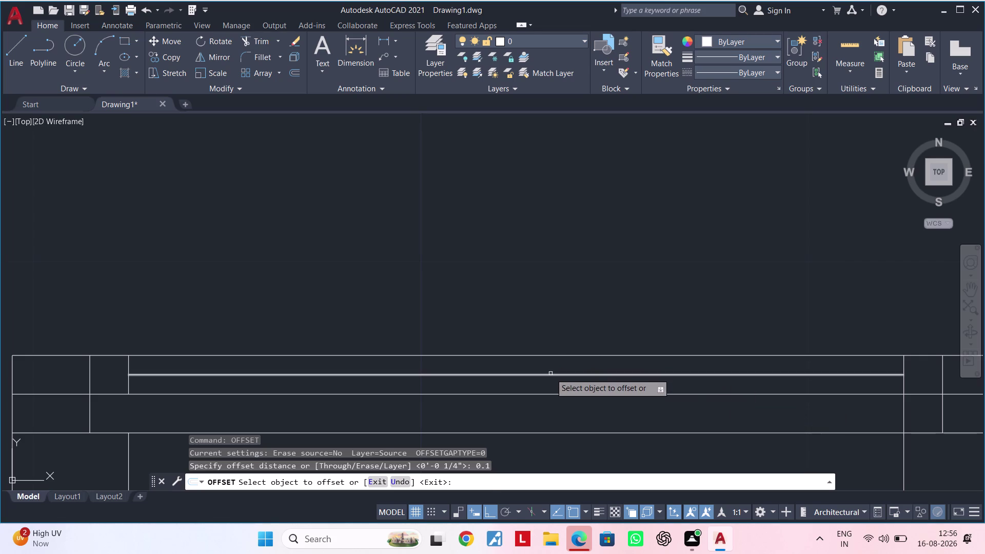
click(550, 359)
click(541, 374)
click(534, 387)
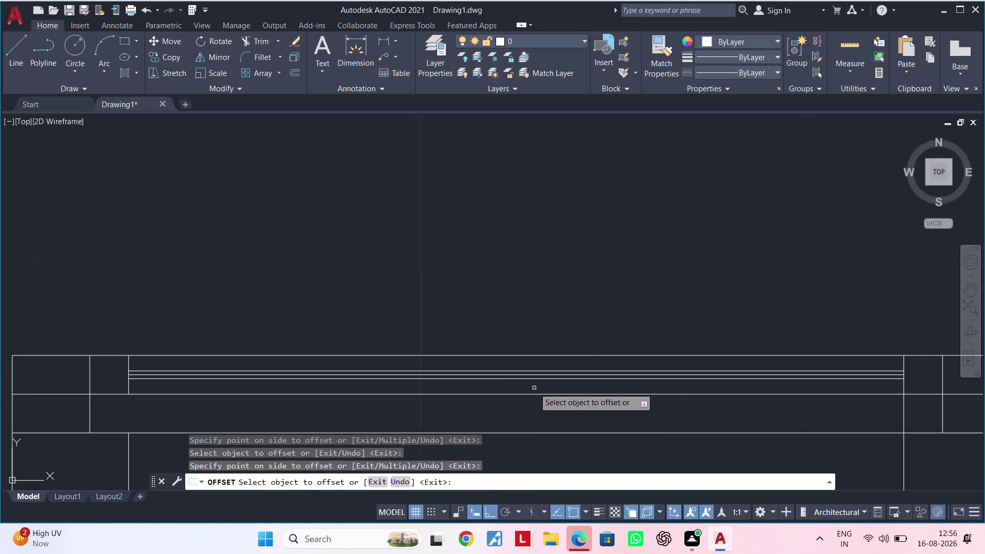
key(Escape)
click(531, 377)
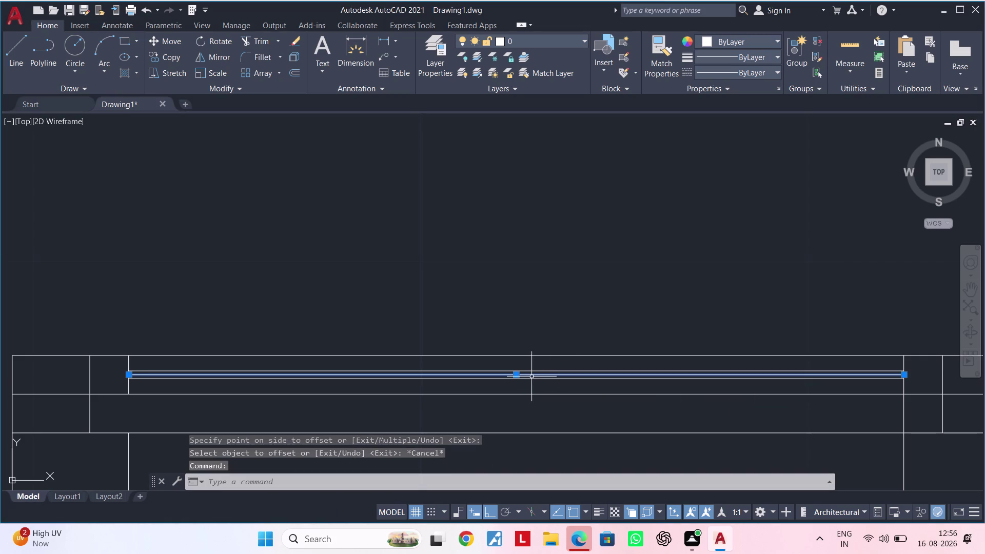
key(Delete)
middle_drag(443, 389, 507, 363)
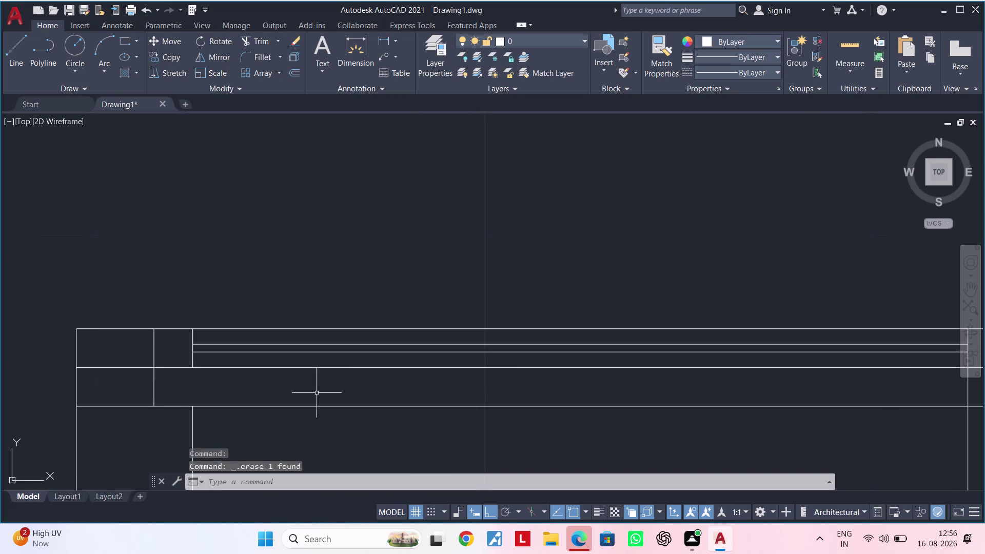
middle_drag(273, 396, 370, 396)
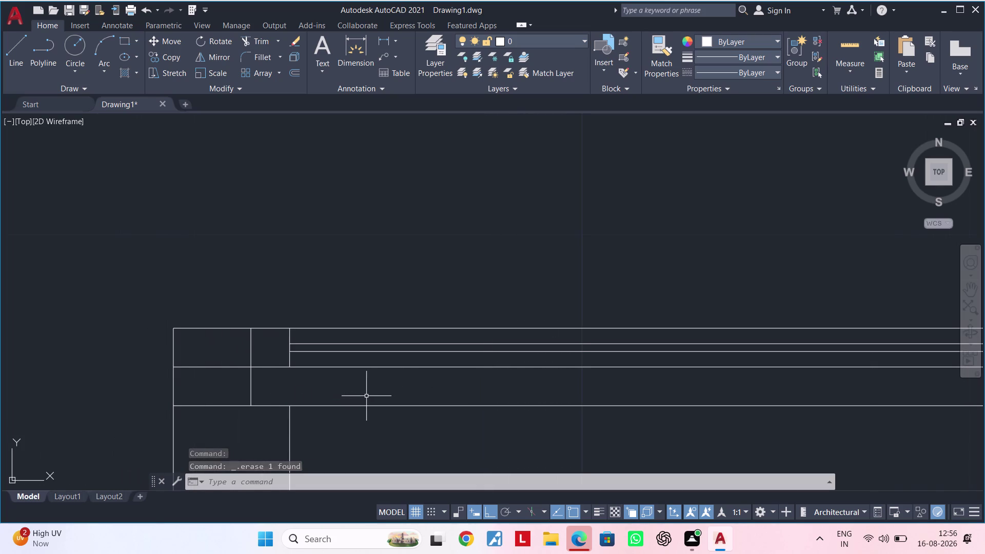
scroll(down, 3)
middle_drag(356, 396, 212, 395)
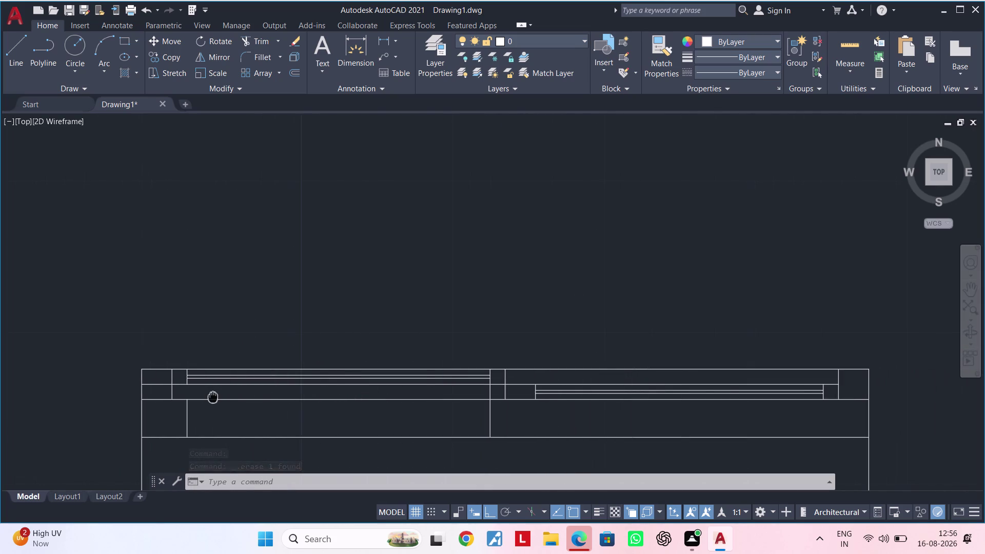
middle_drag(213, 396, 322, 396)
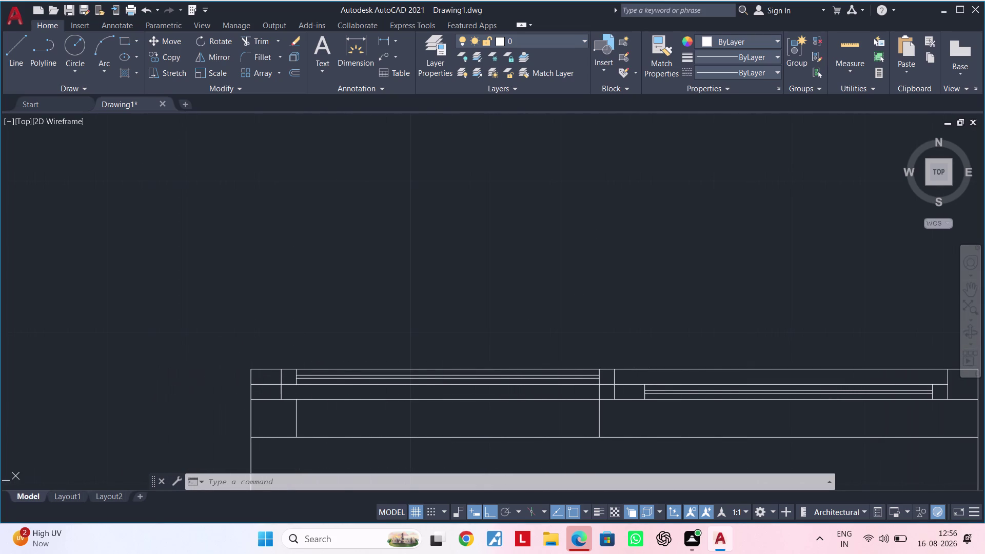
Attempt a trim along the window detail, then cancel it at the middle divider.
text(TR)
key(space)
click(270, 383)
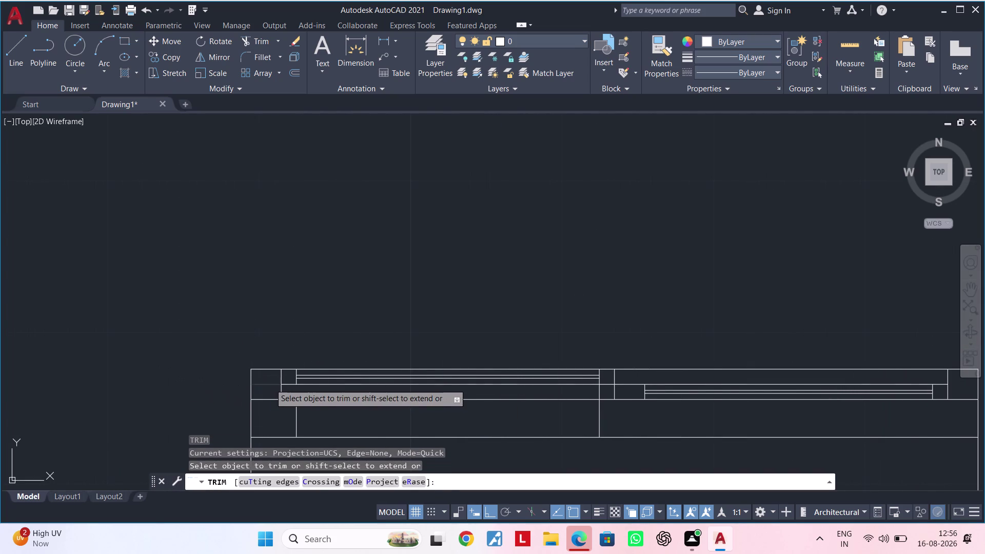
middle_drag(319, 392, 304, 392)
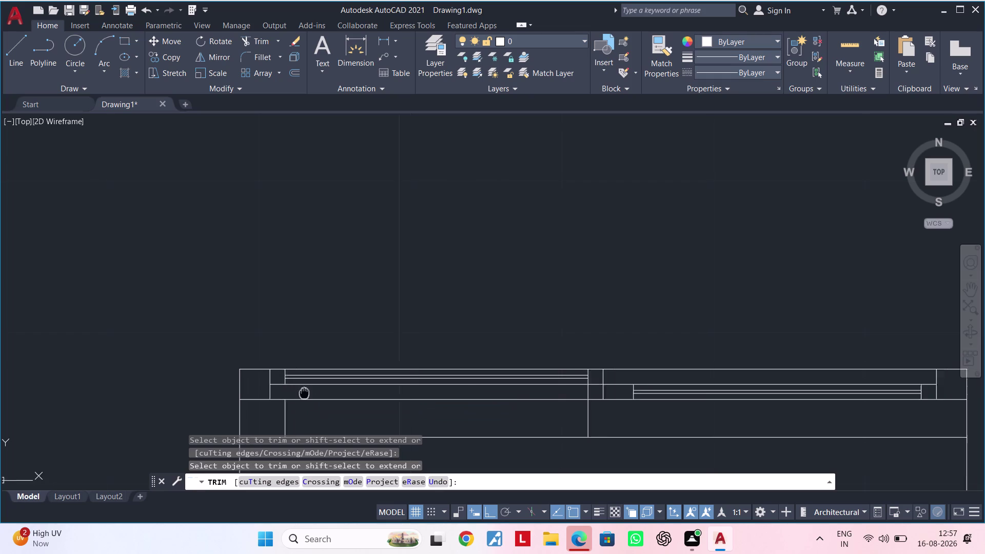
middle_drag(304, 392, 245, 388)
middle_drag(440, 390, 332, 390)
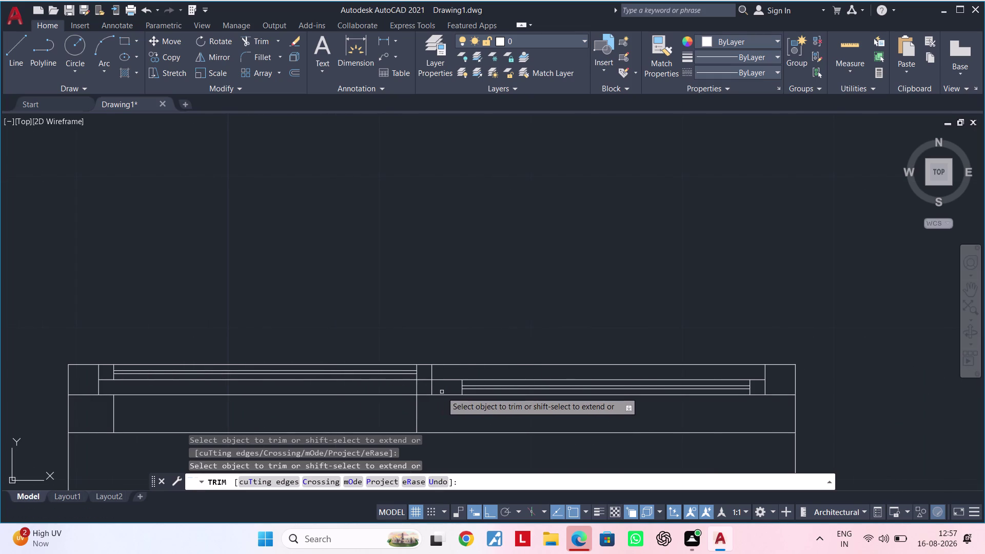
scroll(up, 3)
middle_drag(438, 392, 472, 391)
key(Escape)
key(Escape)
key(Escape)
key(Escape)
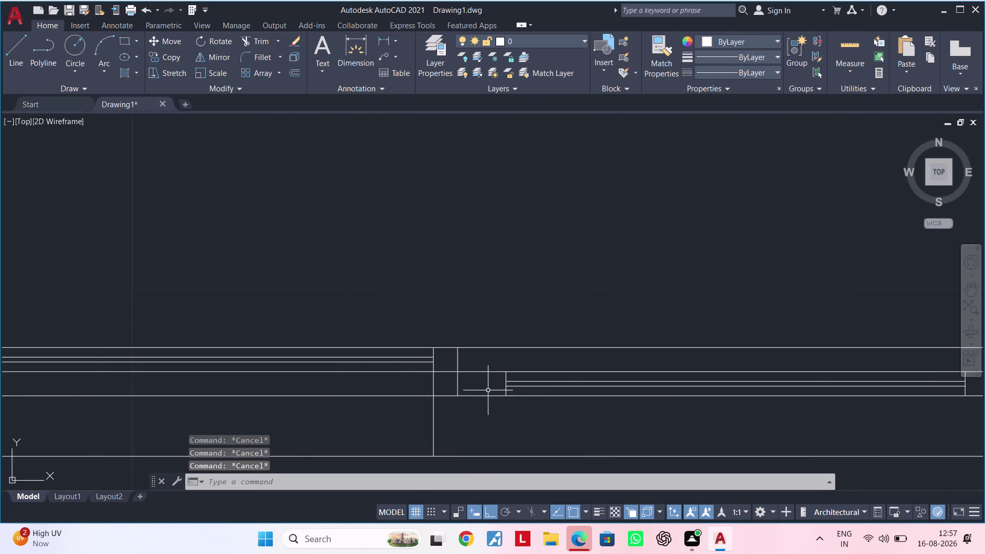
scroll(up, 3)
Try extending the short horizontal line, then cancel the extend.
text(EX)
key(space)
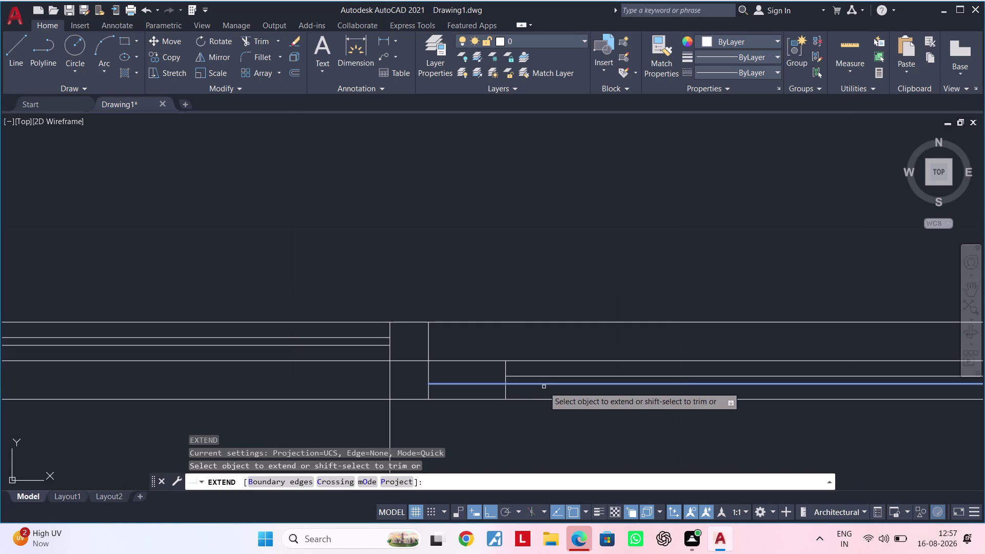
drag(537, 391, 537, 372)
key(Escape)
key(Escape)
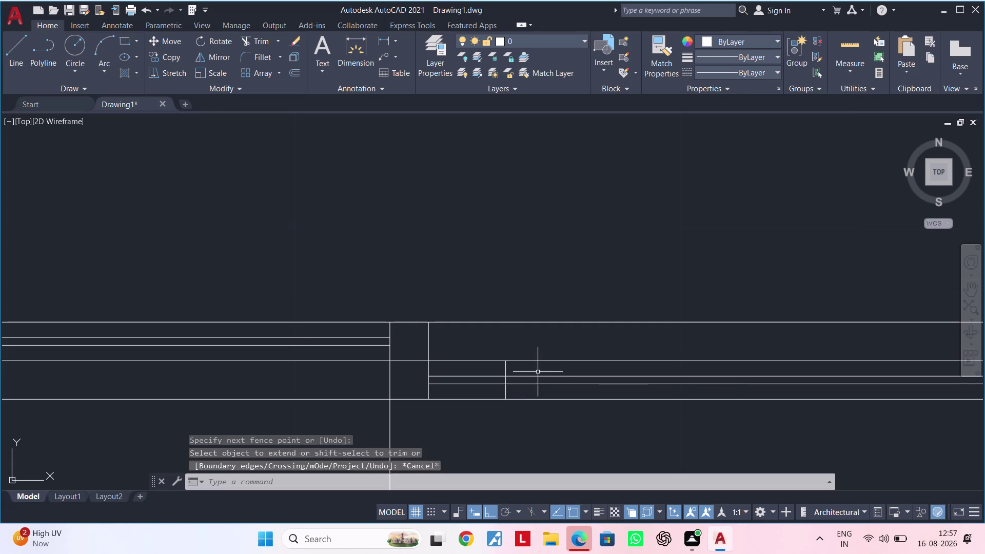
Delete the short lower piece of the middle divider below the sash band.
click(507, 369)
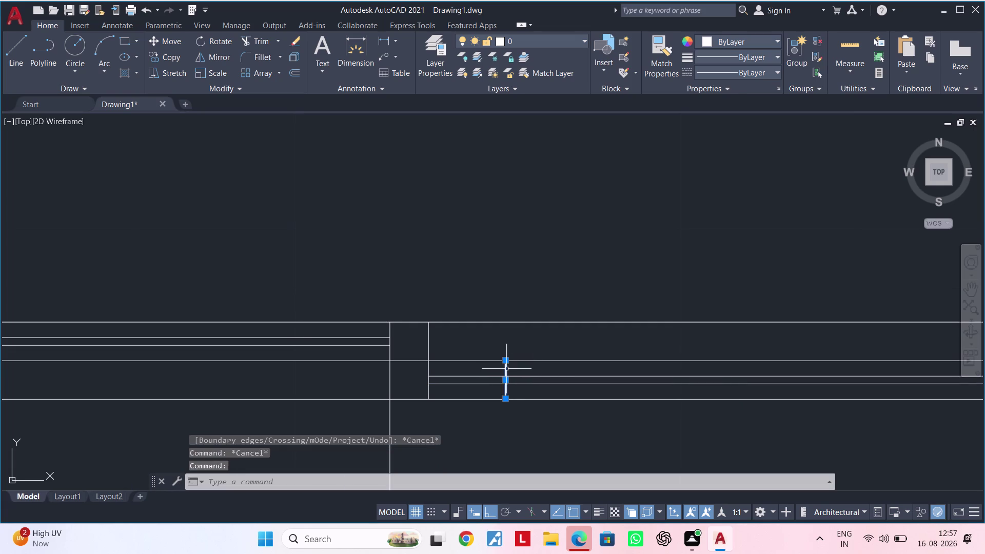
key(Delete)
middle_drag(495, 368, 544, 338)
key(Escape)
key(Escape)
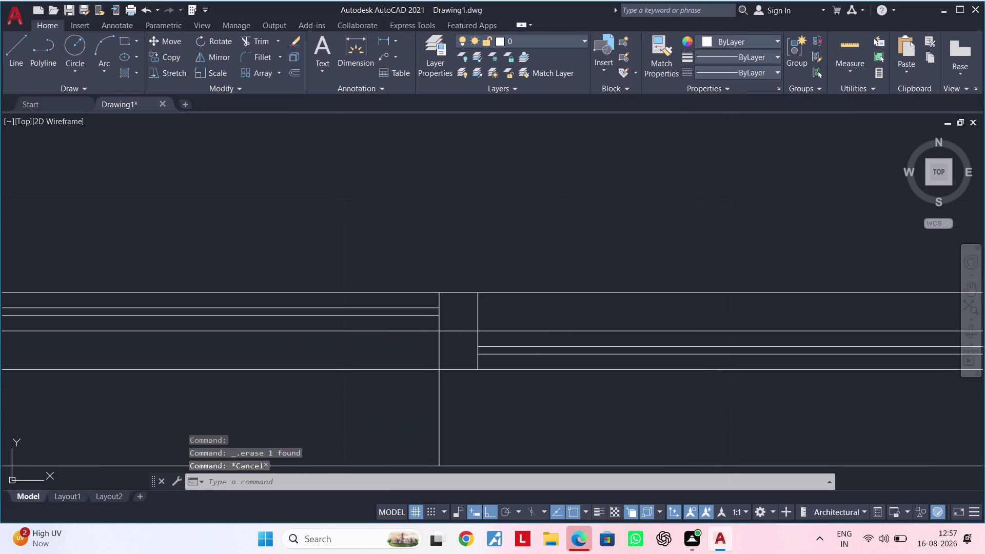
key(Escape)
Try trimming lines across the lower area of the detail, then cancel.
scroll(down, 3)
key(t)
text(R)
key(space)
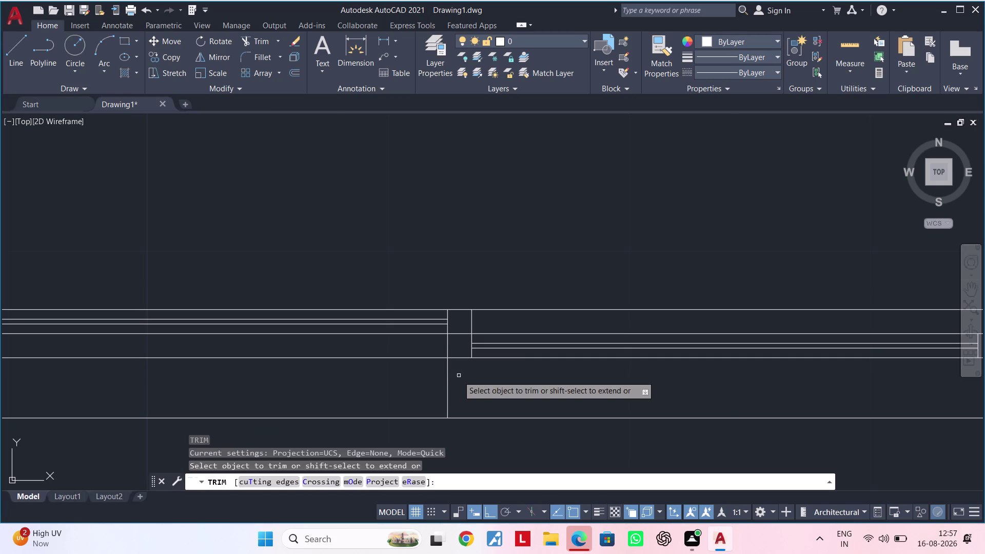
drag(455, 377, 435, 382)
scroll(down, 3)
middle_drag(429, 384, 464, 380)
scroll(up, 3)
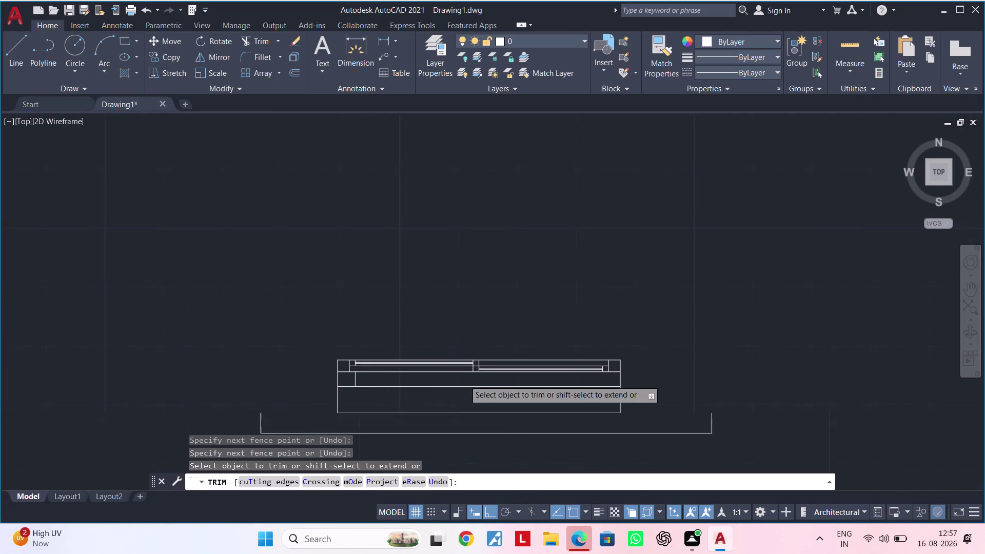
scroll(up, 3)
scroll(down, 3)
middle_drag(460, 385, 494, 377)
key(Escape)
key(Escape)
Recentre the window detail in view and clear any running command.
middle_drag(485, 378, 469, 366)
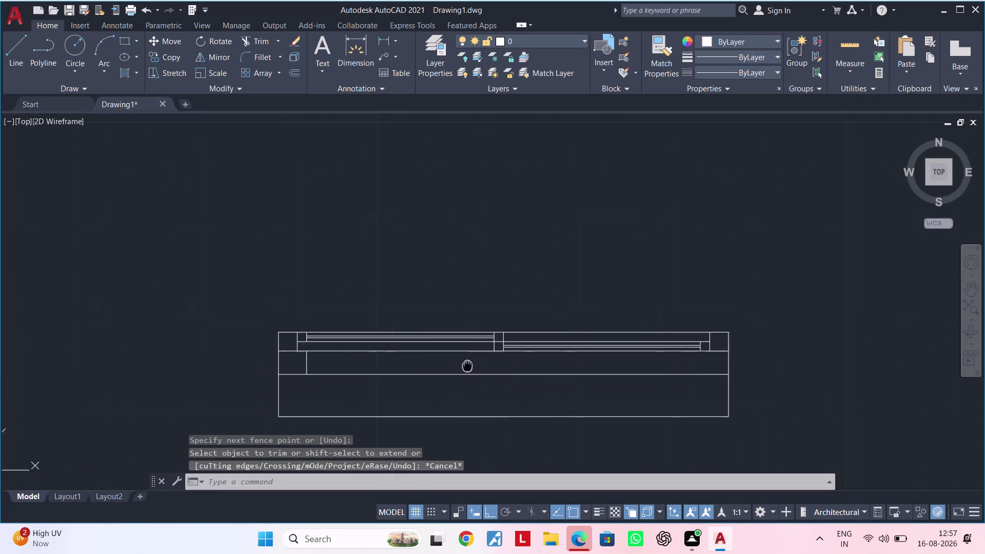
middle_drag(469, 367, 458, 359)
key(Escape)
key(Escape)
scroll(down, 3)
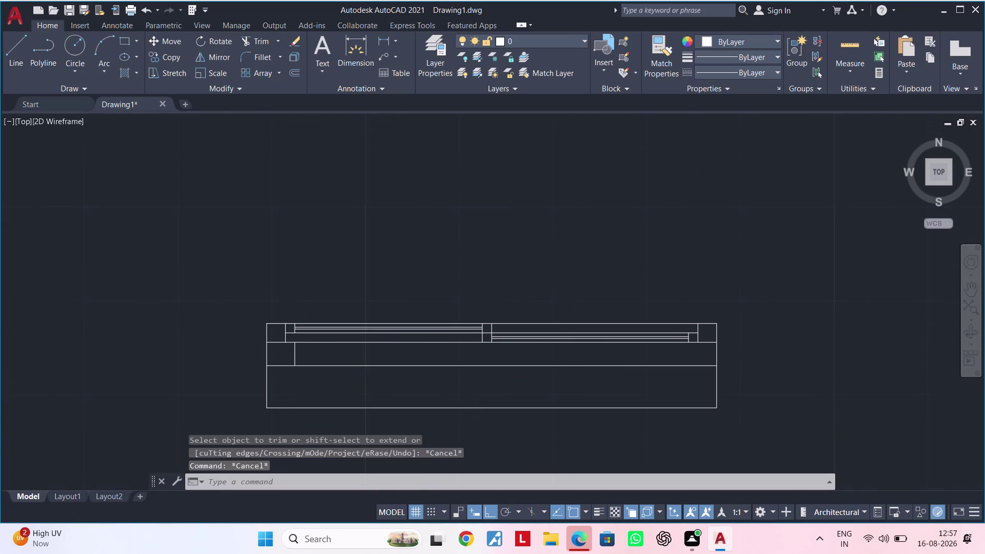
scroll(up, 3)
scroll(down, 3)
scroll(up, 3)
key(Escape)
key(Escape)
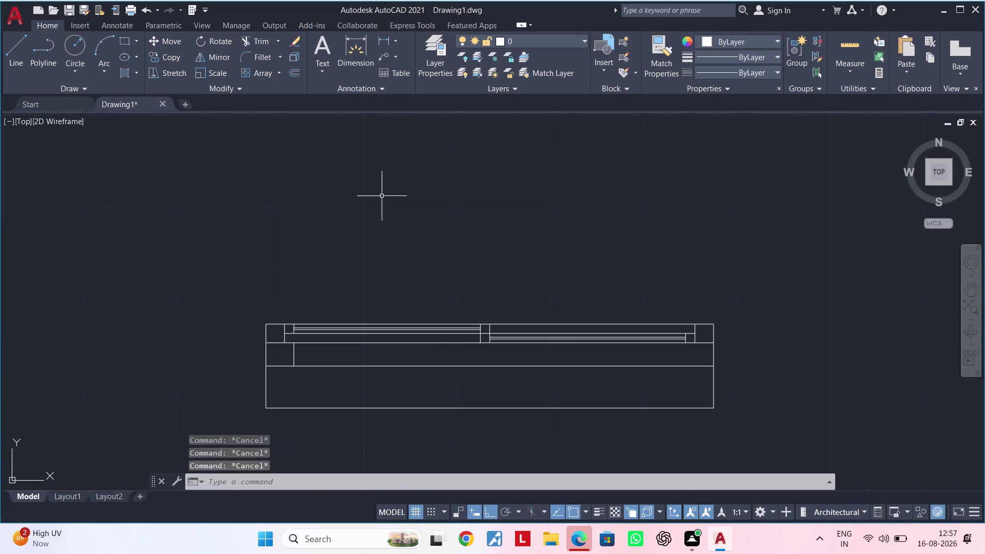
key(Escape)
Measure the sash band with a linear dimension to confirm its 9" height, without placing it.
click(385, 38)
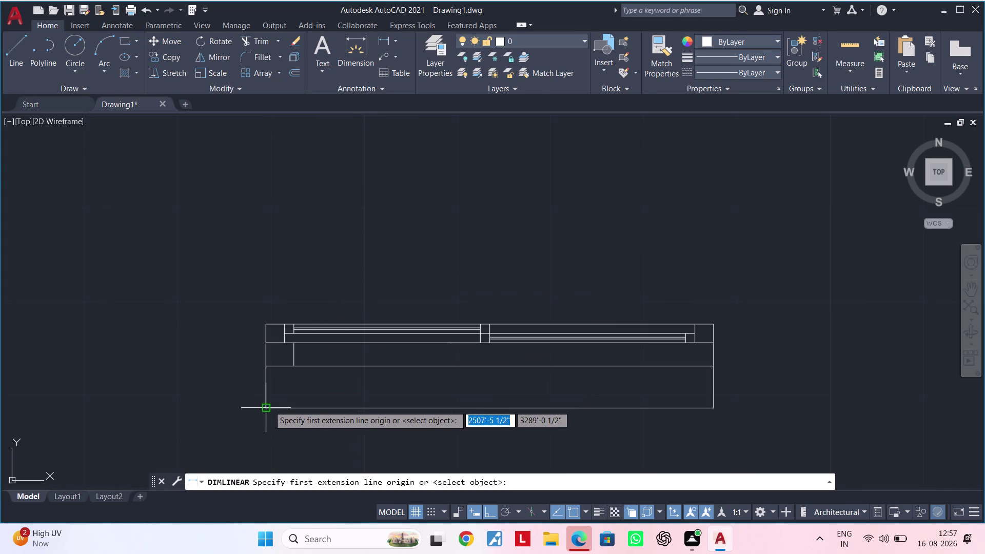
click(267, 408)
click(266, 366)
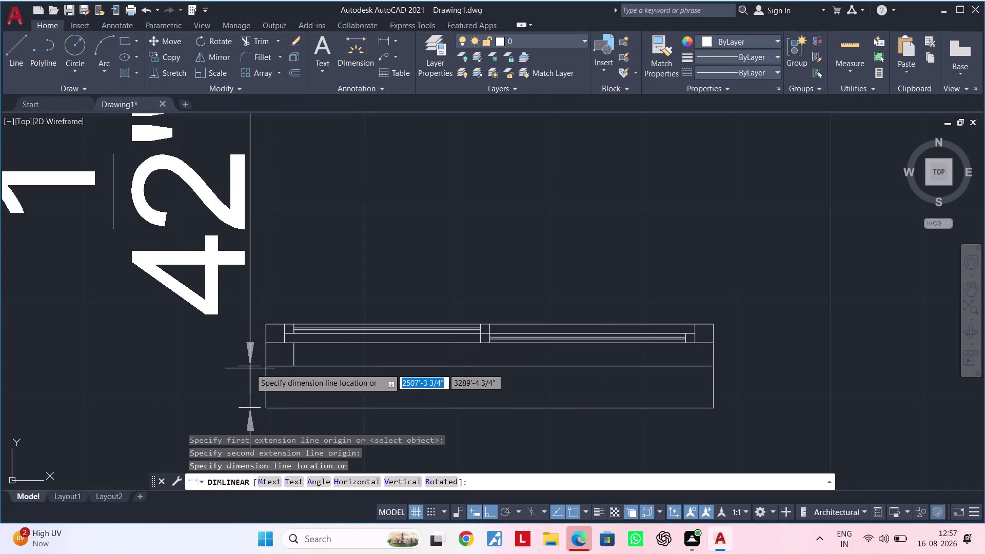
key(Escape)
key(space)
click(265, 409)
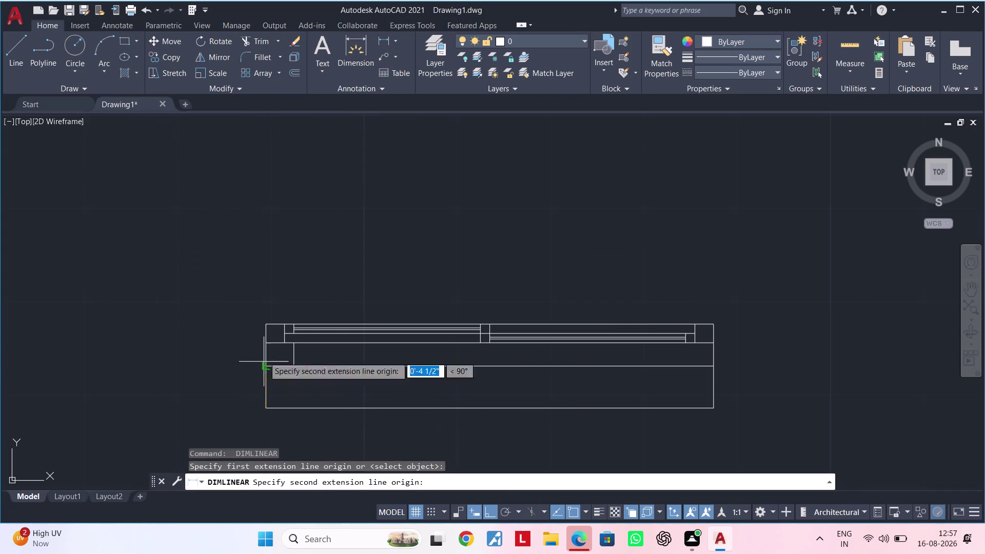
click(267, 323)
scroll(down, 3)
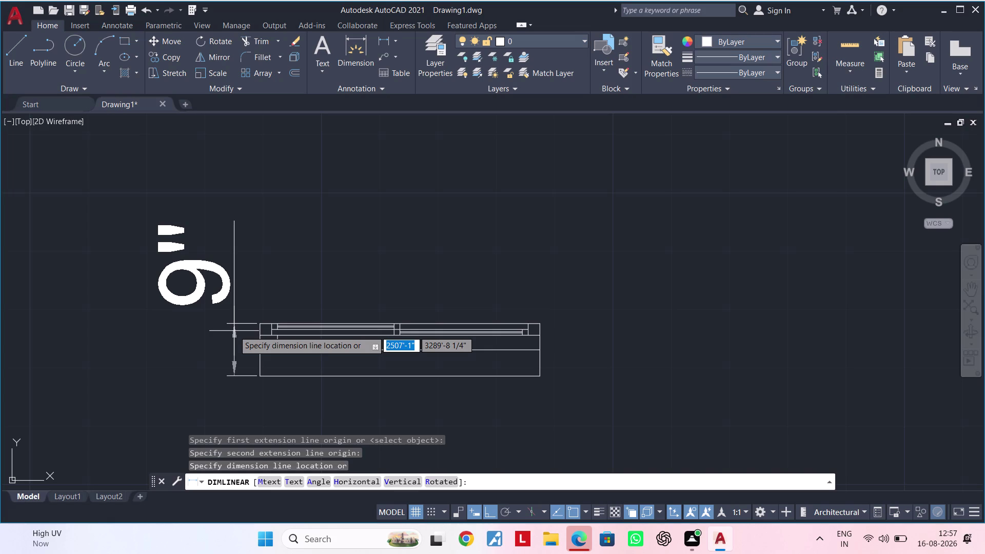
key(Escape)
key(Escape)
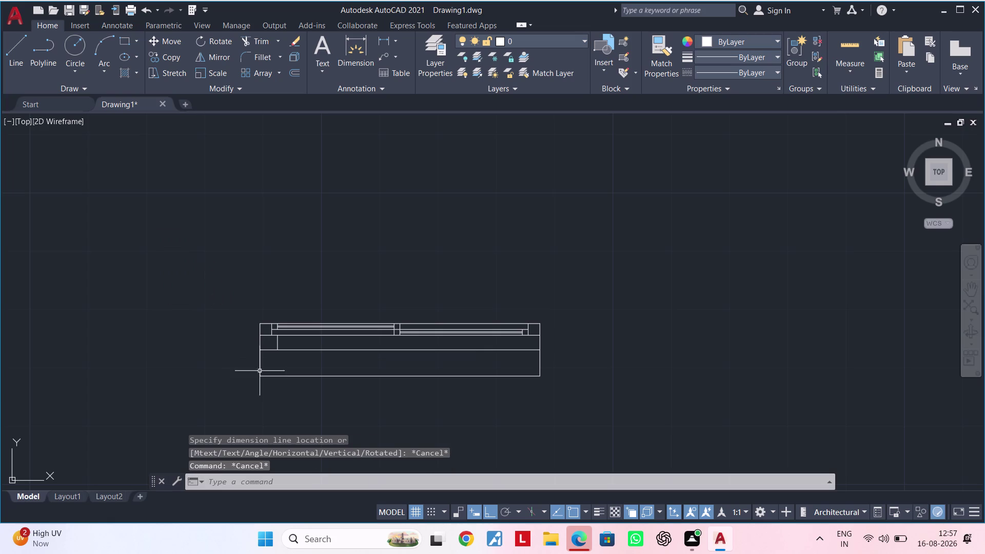
middle_drag(303, 360, 282, 371)
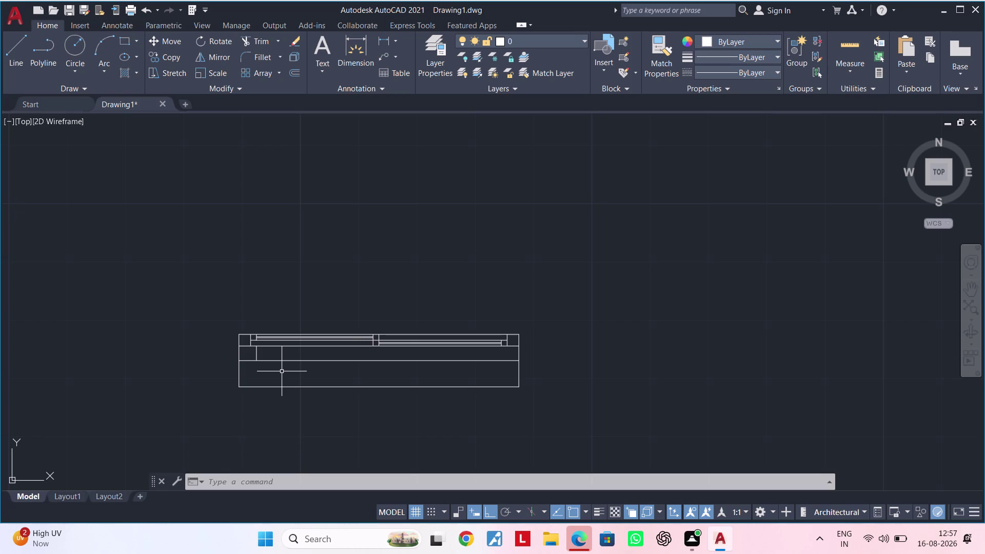
key(Escape)
key(Escape)
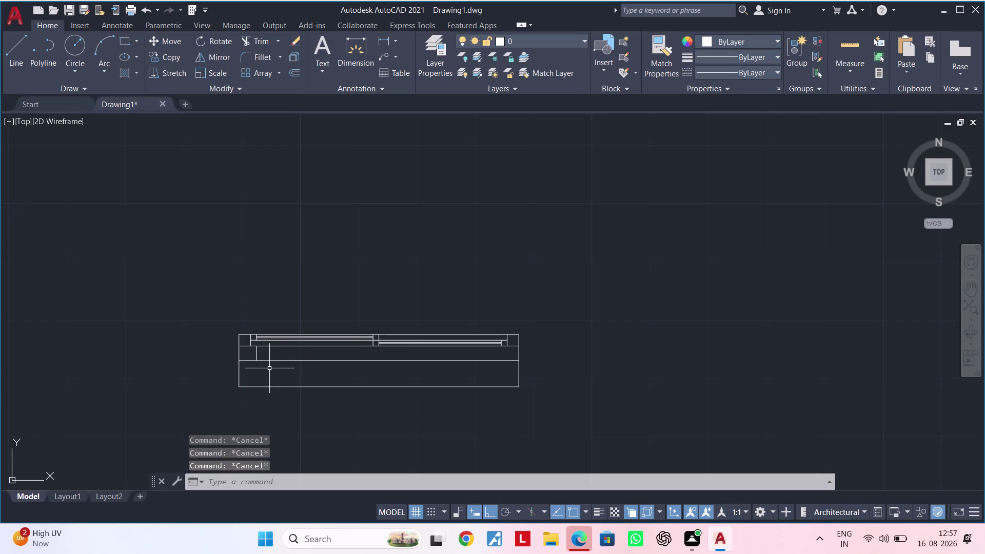
Trim away the short vertical line below the sash band.
scroll(up, 3)
text(TR)
key(space)
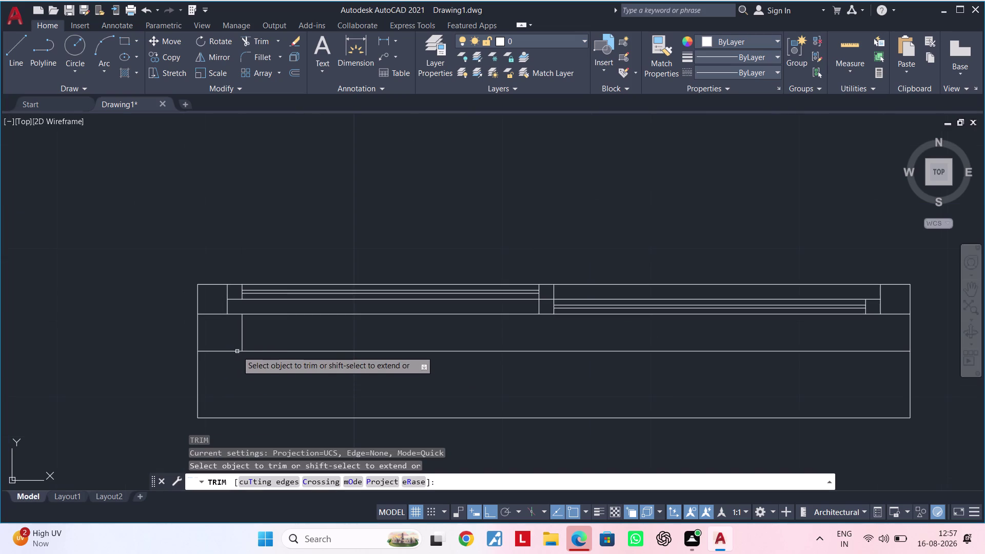
click(243, 332)
scroll(down, 3)
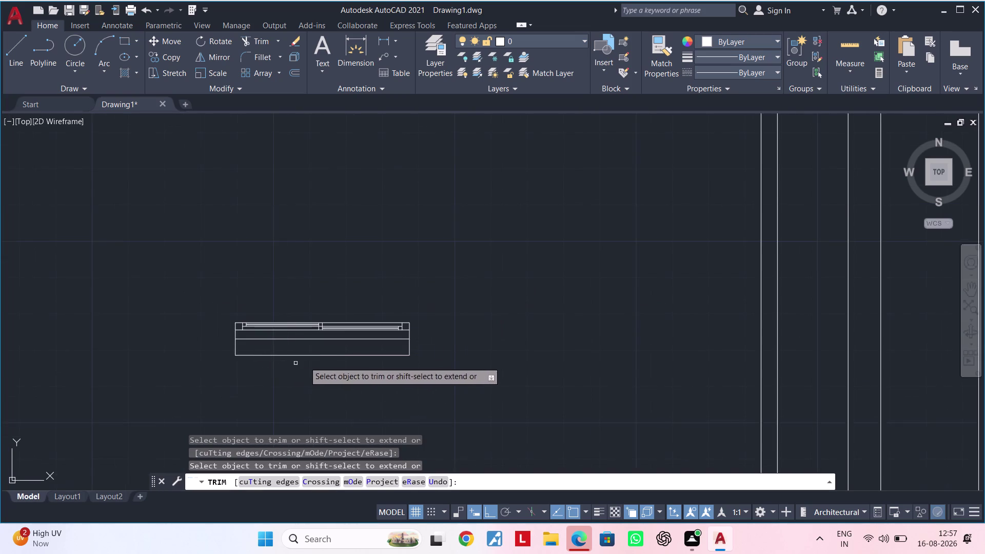
middle_drag(308, 361, 378, 350)
key(Escape)
key(Escape)
key(Escape)
key(Escape)
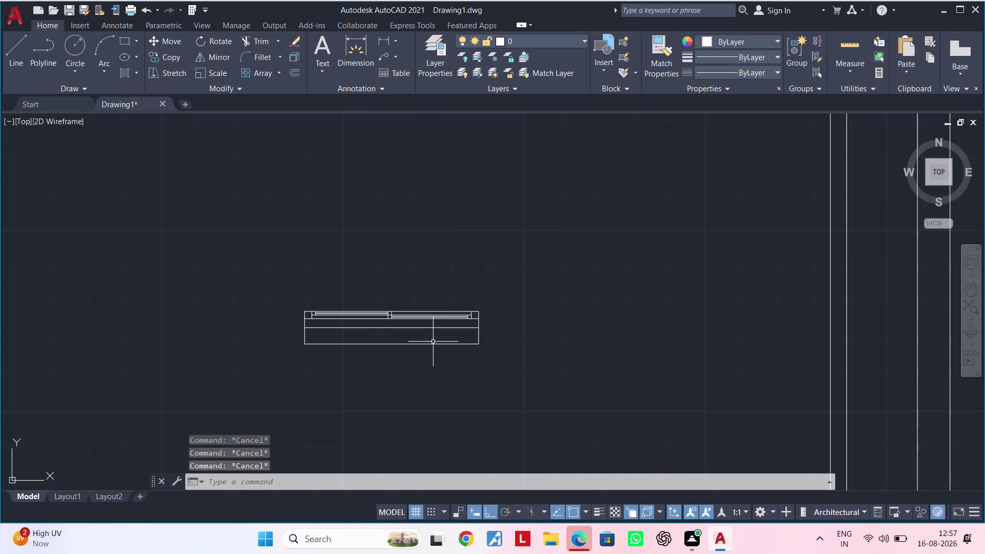
Delete the middle horizontal line of the lower panel.
scroll(up, 3)
click(404, 310)
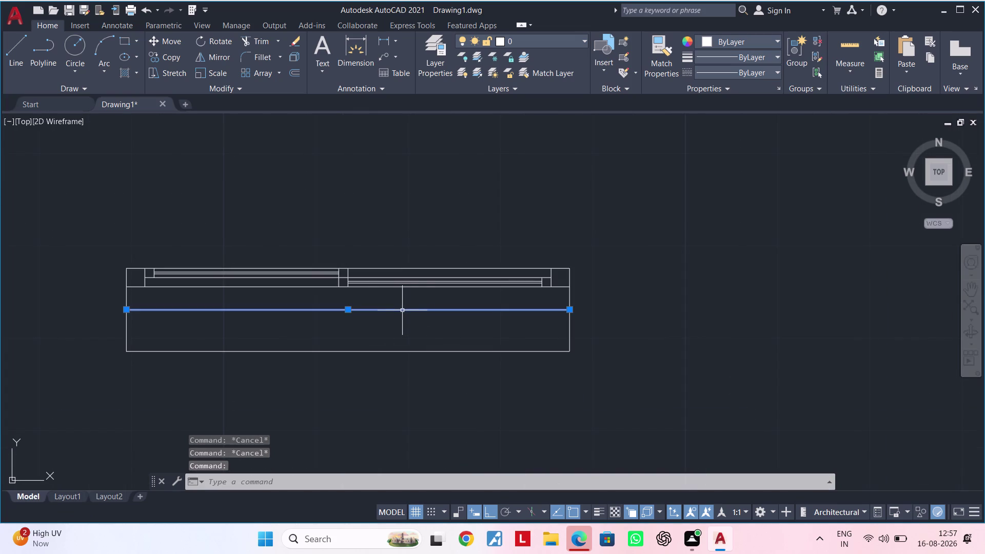
key(Delete)
scroll(down, 3)
scroll(down, 3)
middle_drag(390, 376, 446, 368)
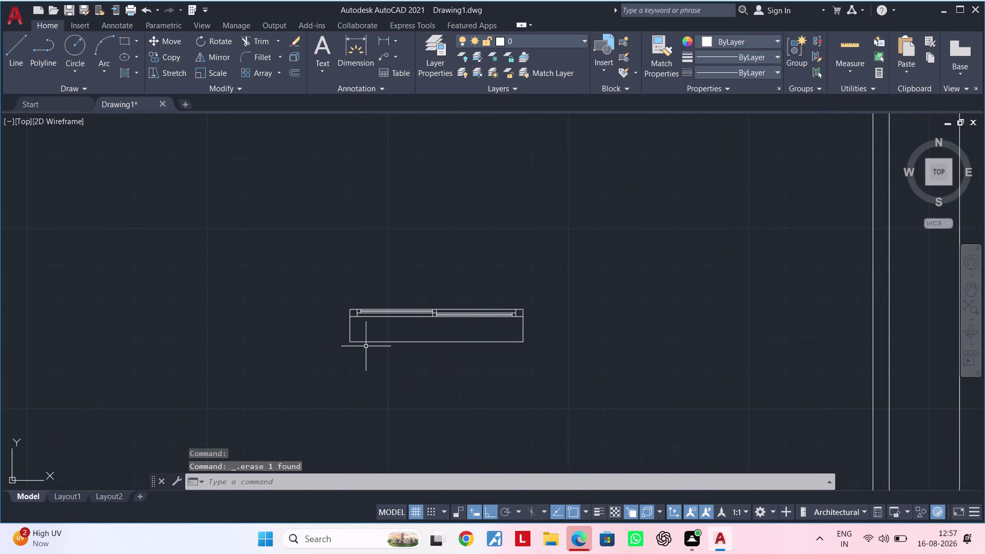
scroll(up, 3)
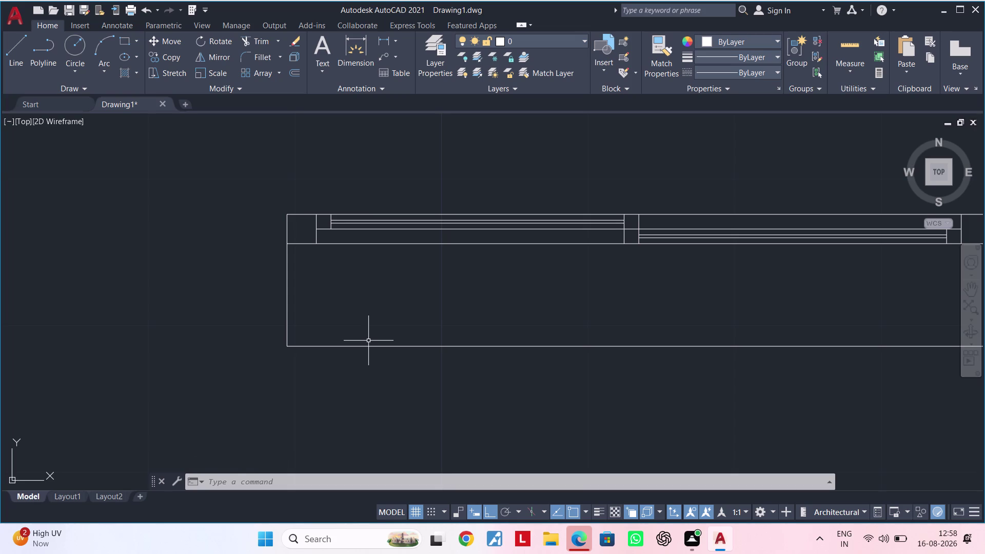
Draw a horizontal dividing line from the frame's left edge across the lower panel's upper part.
scroll(down, 3)
scroll(down, 3)
middle_drag(378, 263, 257, 299)
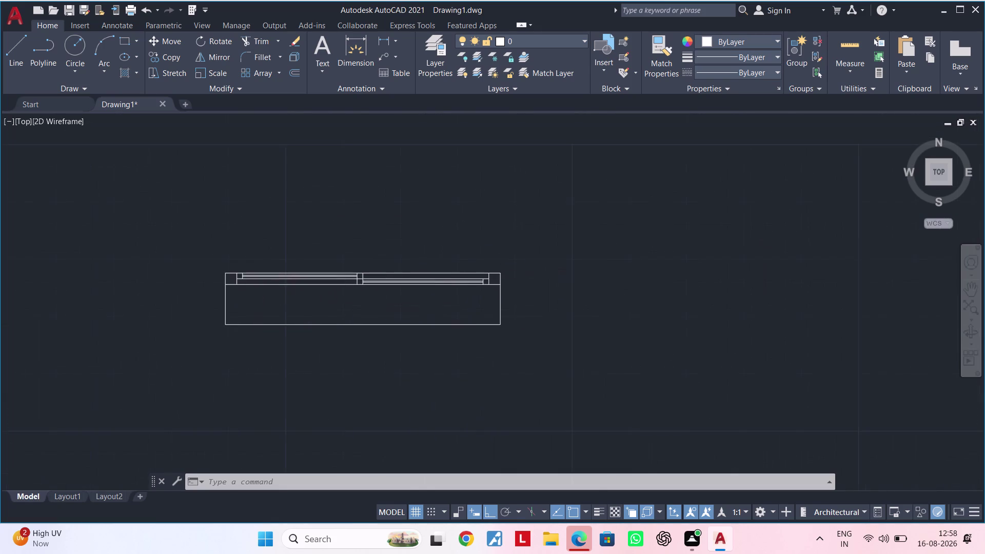
scroll(up, 3)
middle_drag(265, 299, 203, 317)
middle_drag(202, 320, 256, 318)
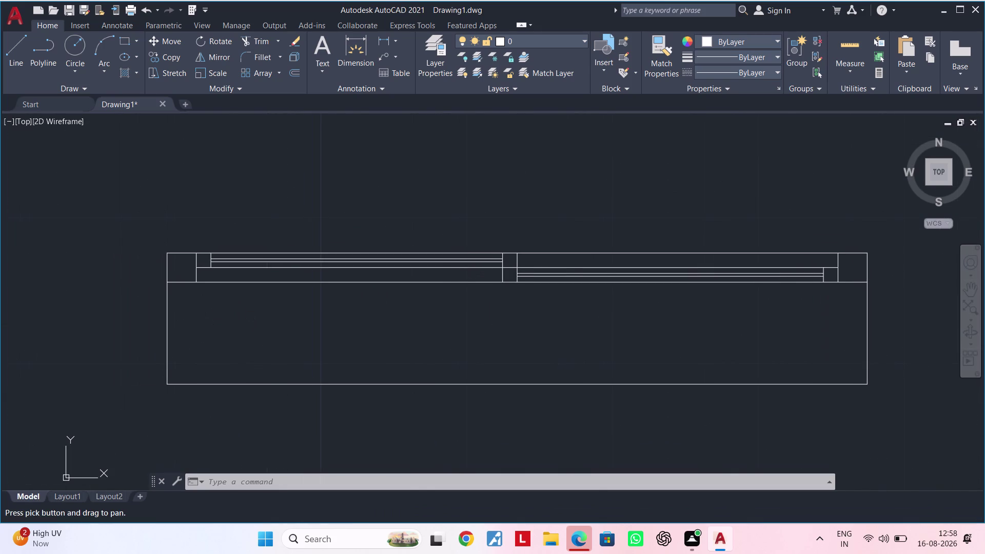
text(L)
key(space)
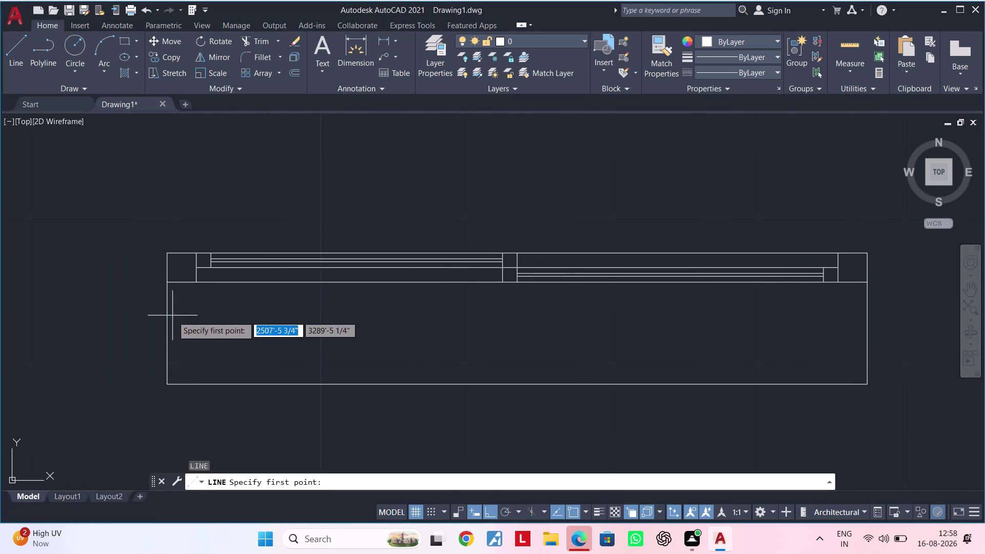
drag(166, 320, 173, 319)
middle_drag(443, 329, 363, 339)
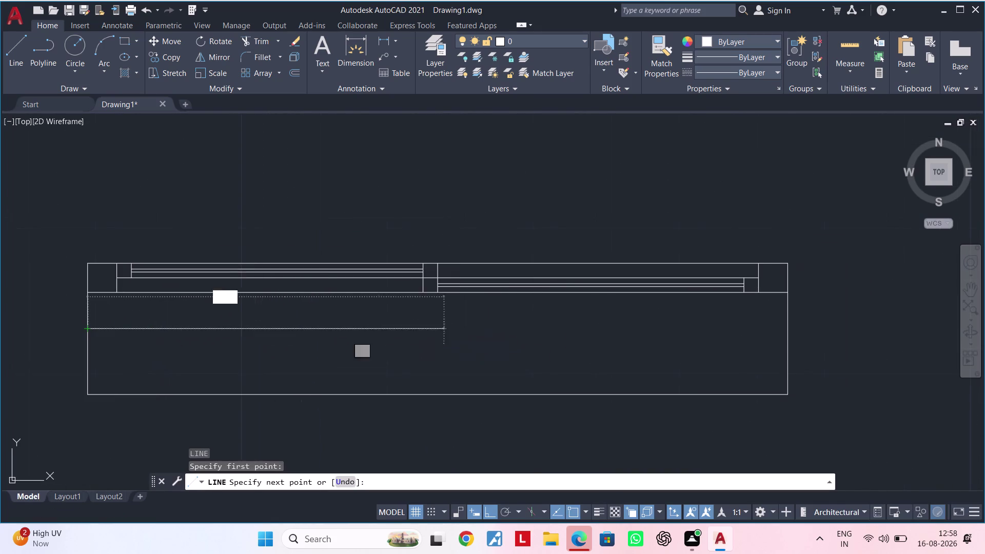
click(786, 325)
key(Escape)
scroll(down, 3)
key(Escape)
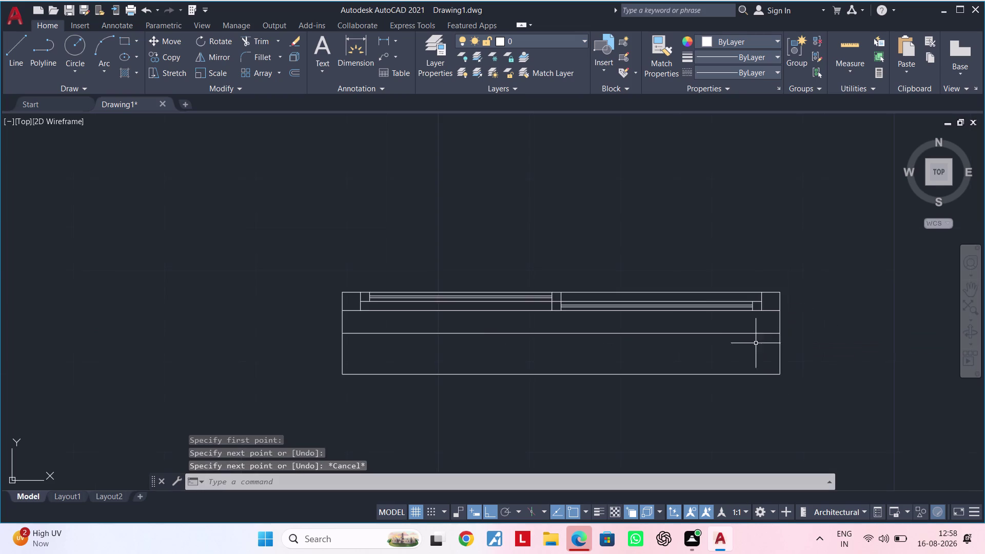
Window-select all the window detail objects for rotating.
scroll(down, 3)
middle_drag(701, 341, 546, 340)
key(Escape)
key(Escape)
drag(623, 283, 601, 295)
click(369, 368)
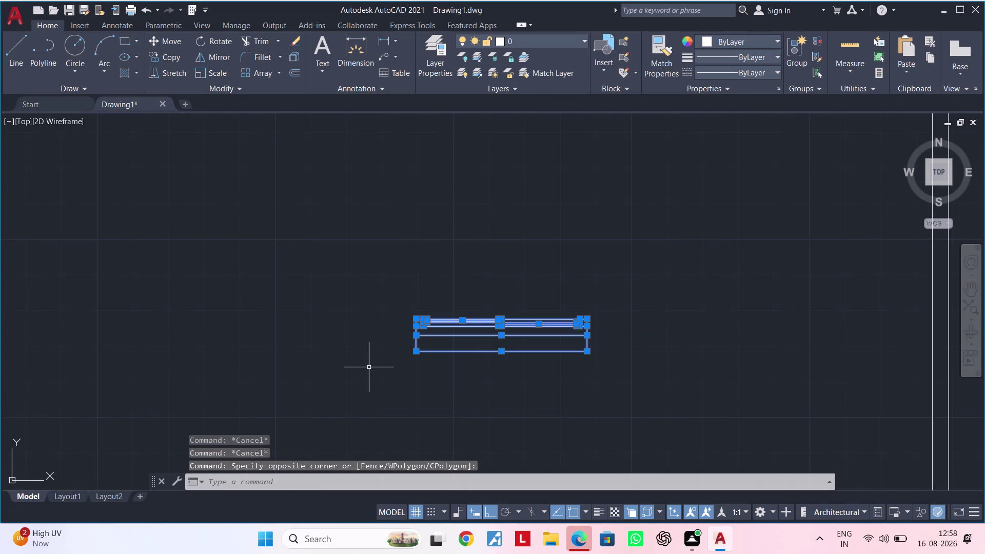
Rotate the whole window detail 270° so it stands upright.
text(RO)
key(space)
click(367, 378)
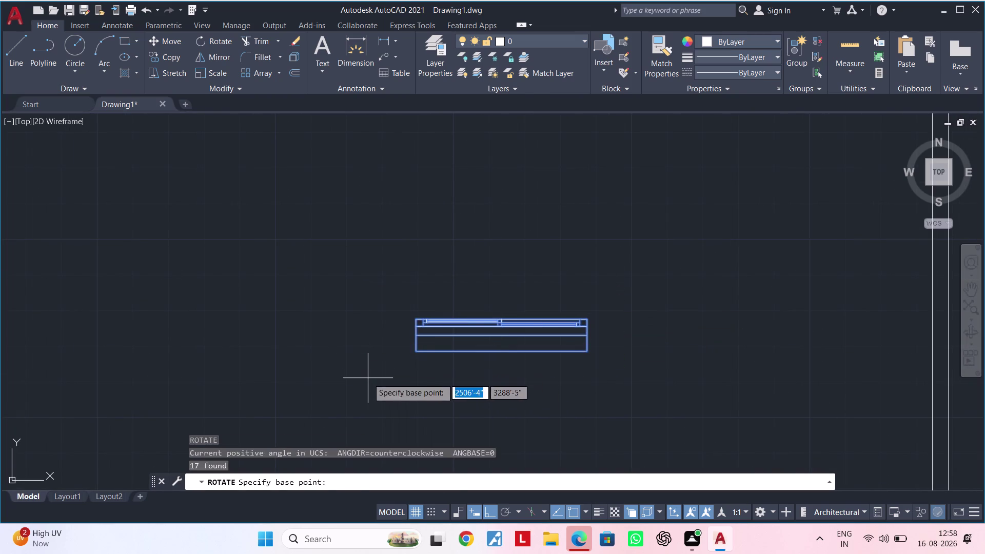
scroll(down, 3)
middle_drag(494, 364, 498, 251)
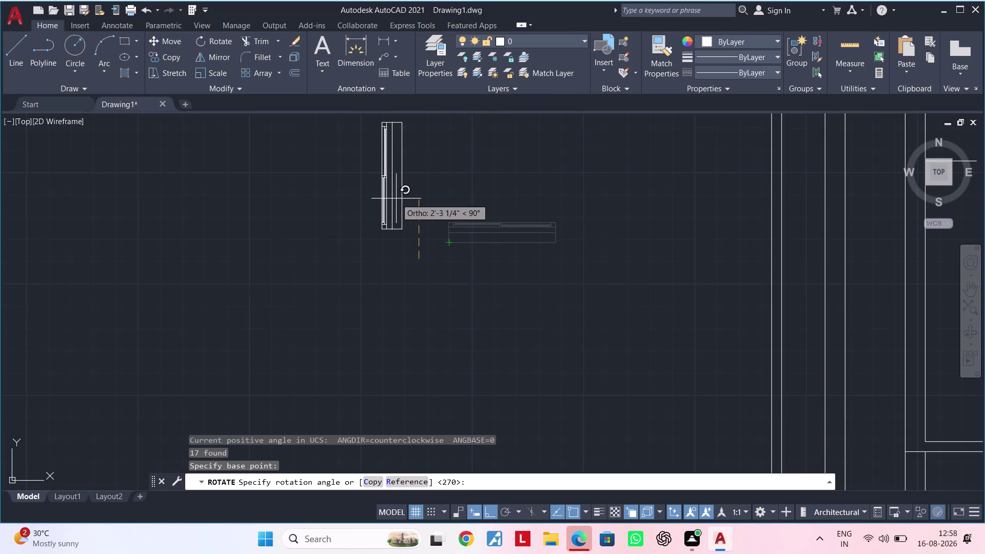
click(398, 201)
middle_drag(414, 182, 417, 321)
scroll(down, 3)
scroll(up, 3)
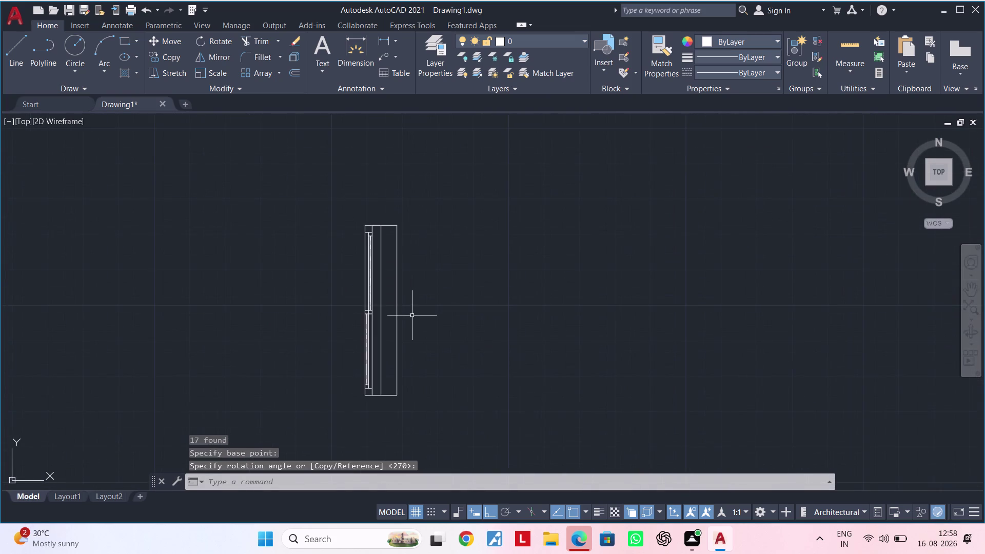
scroll(up, 3)
middle_drag(411, 316, 453, 265)
Inspect the joints between the upright frame sections, then begin trimming the detail's lines.
scroll(down, 3)
middle_drag(454, 261, 464, 250)
scroll(up, 3)
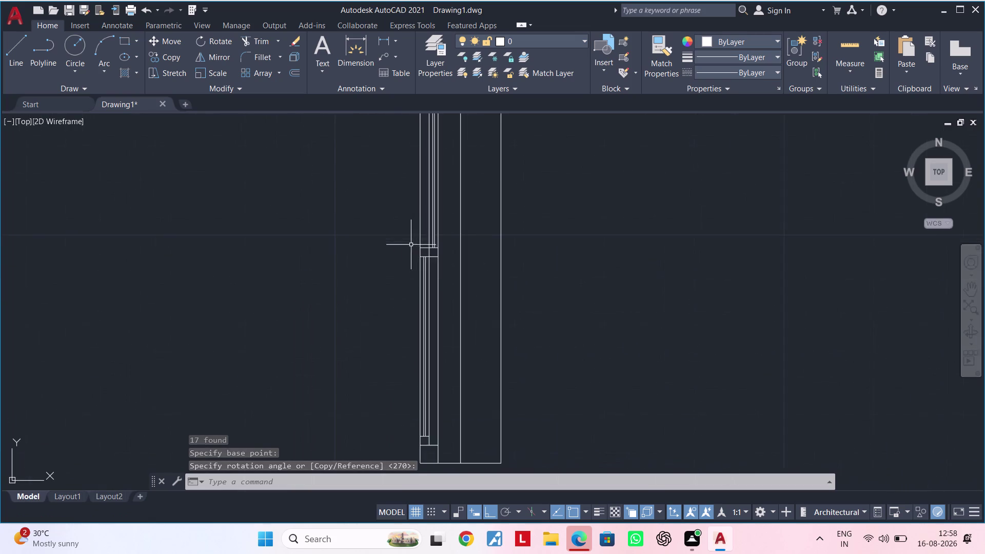
scroll(up, 3)
middle_drag(421, 254, 449, 237)
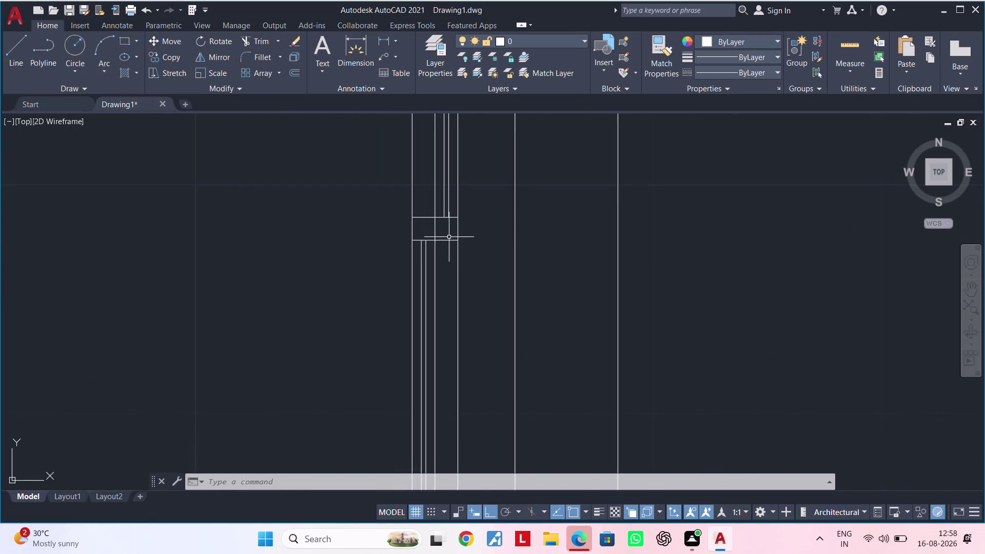
scroll(down, 3)
scroll(down, 3)
middle_drag(450, 251, 413, 354)
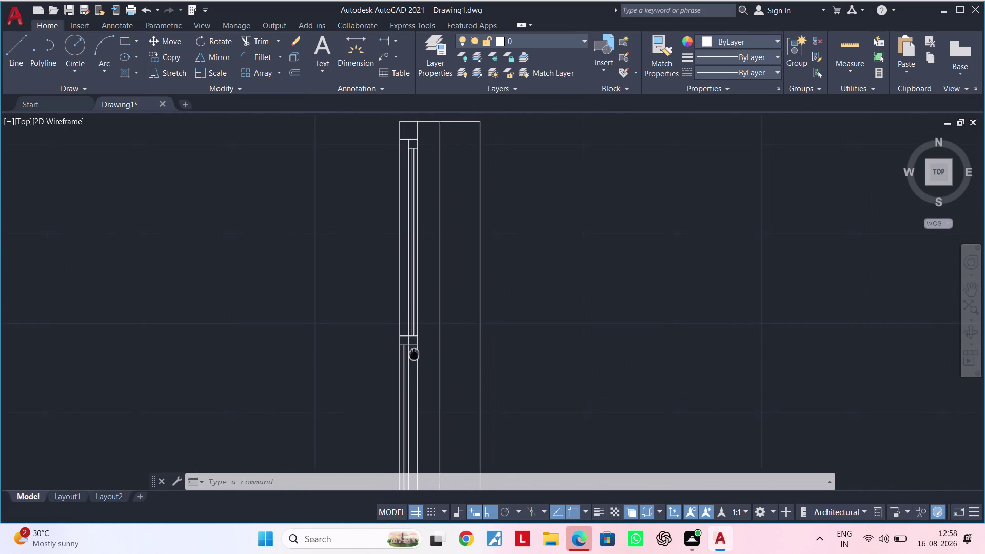
middle_drag(413, 354, 401, 347)
scroll(up, 3)
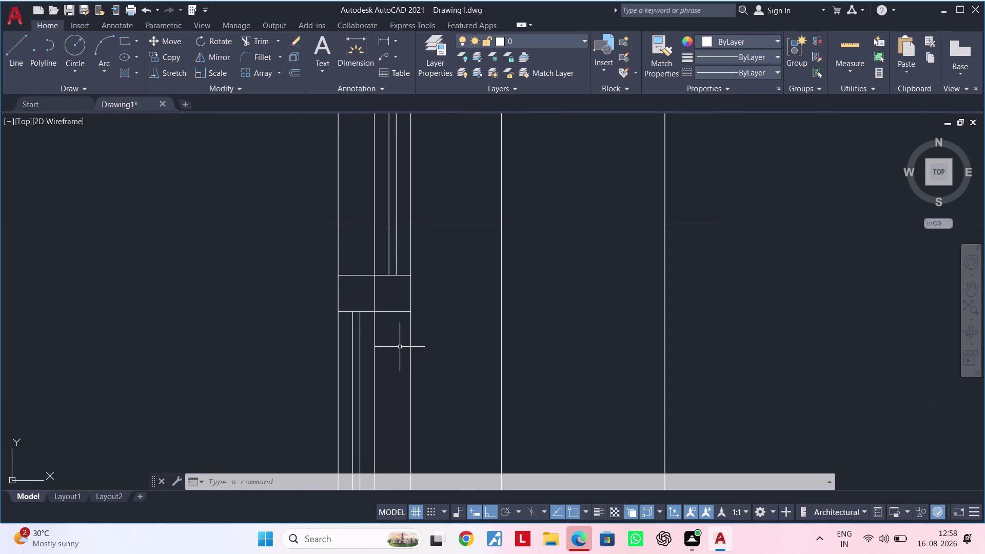
scroll(down, 3)
scroll(down, 3)
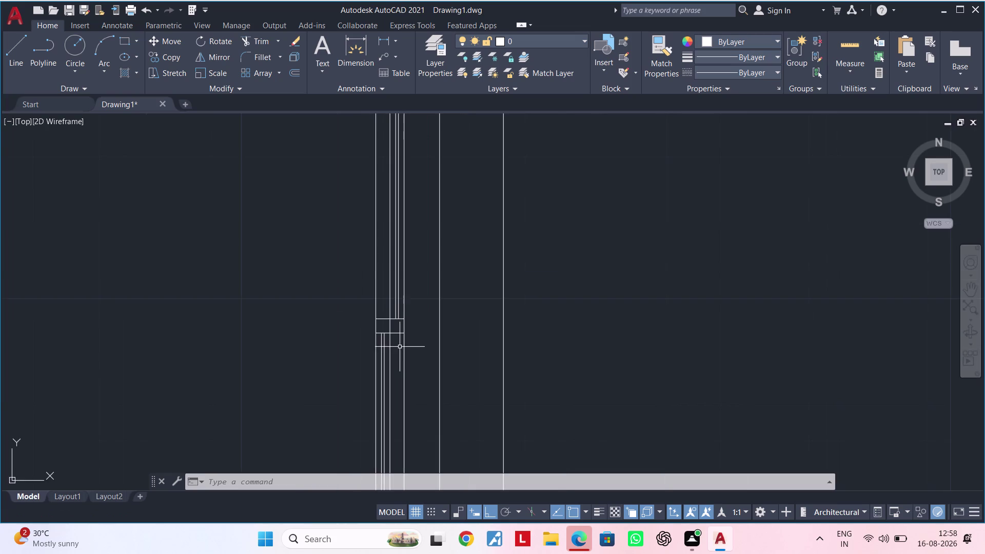
scroll(up, 3)
key(Escape)
key(Escape)
text(TR)
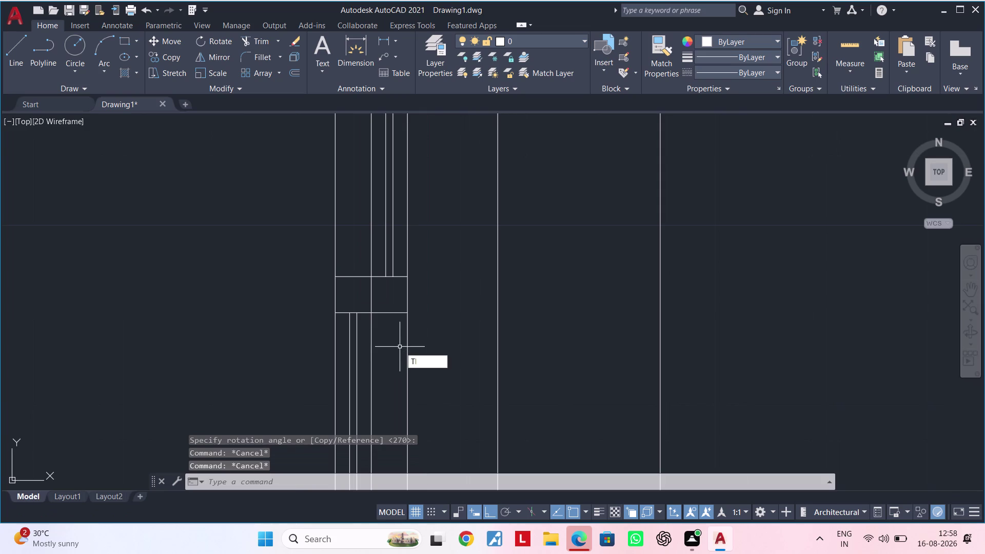
key(space)
Trim the unwanted line segments at the frame joints.
click(373, 256)
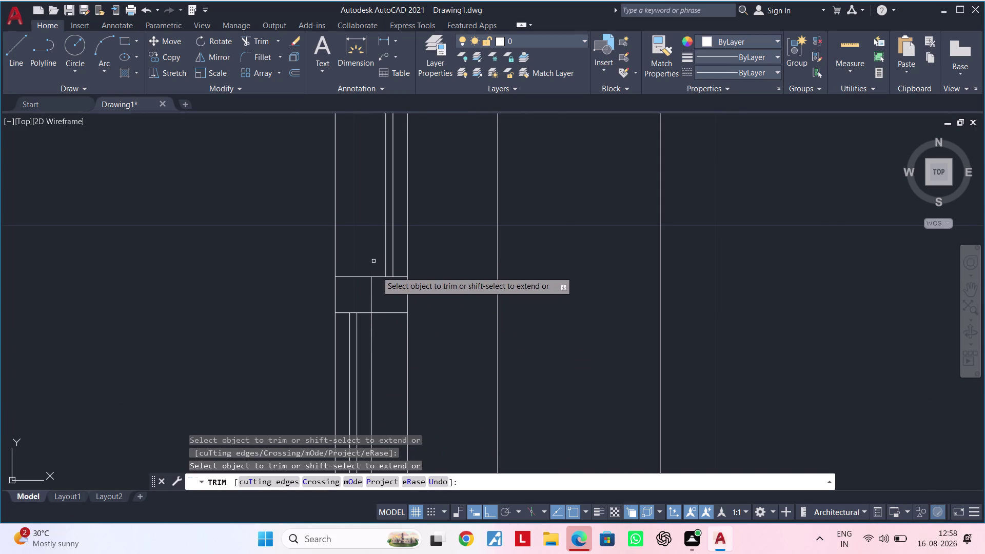
click(407, 349)
scroll(down, 3)
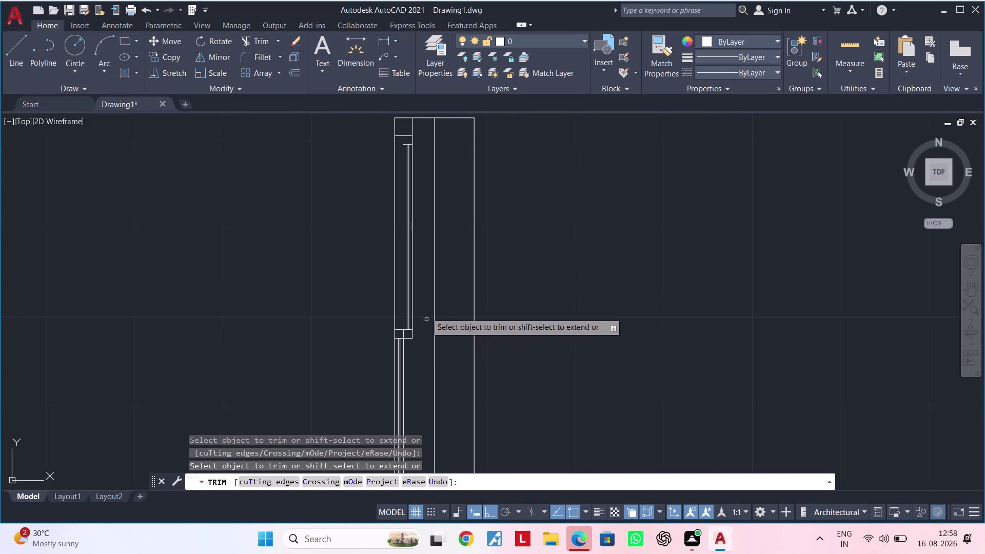
middle_drag(422, 149, 428, 208)
scroll(up, 3)
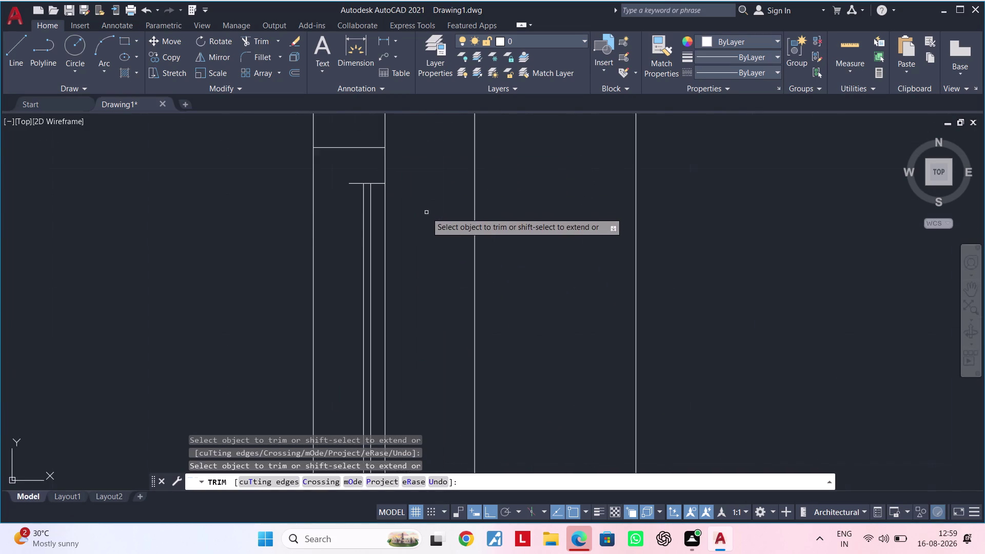
middle_drag(432, 213, 482, 214)
key(Escape)
key(Escape)
key(Escape)
Draw a short connecting line upward along the frame at the upper joint.
text(L)
key(space)
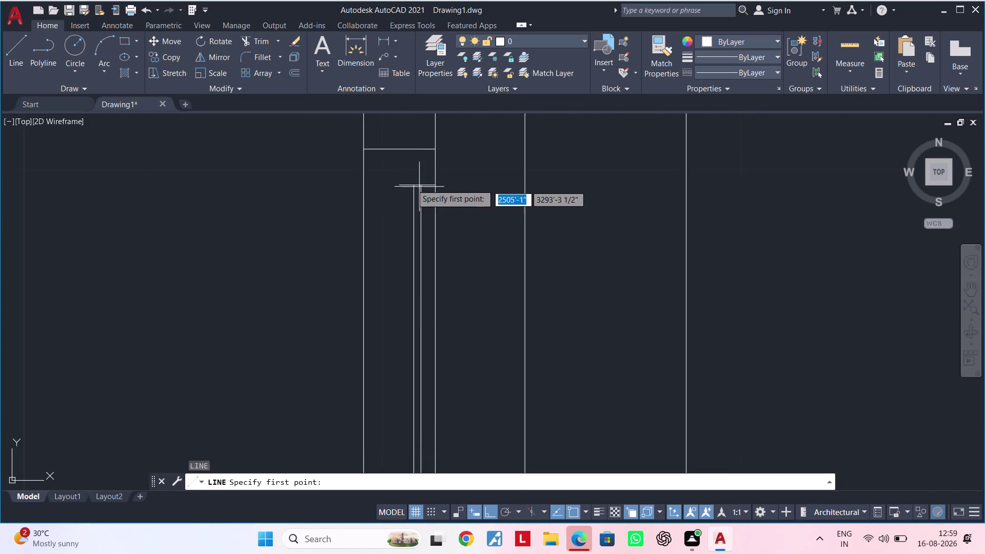
scroll(up, 3)
click(403, 188)
click(408, 134)
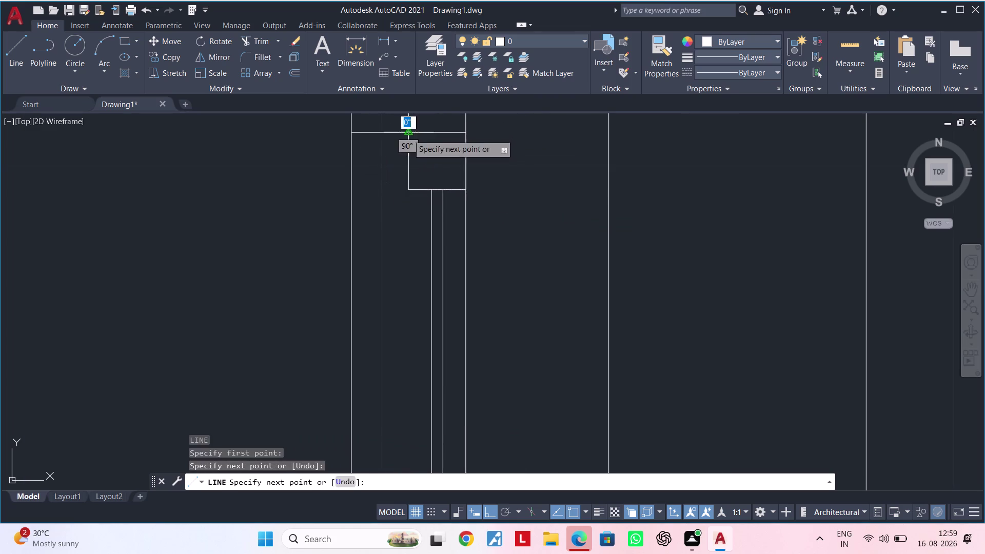
scroll(down, 3)
key(Escape)
middle_drag(458, 224, 469, 146)
middle_drag(459, 293, 485, 208)
middle_drag(476, 332, 477, 273)
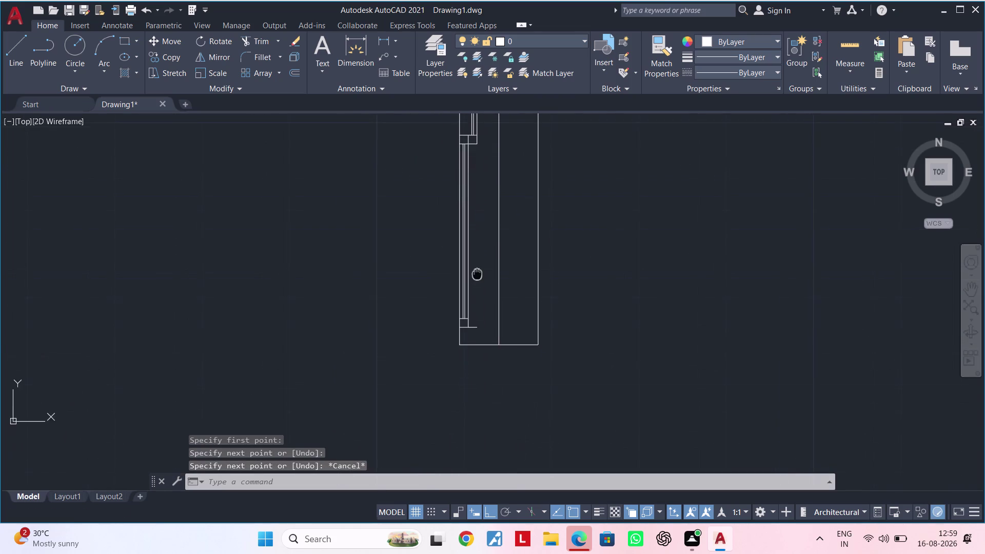
scroll(up, 3)
Add a 1/2" connecting line at the lower joint corner.
key(space)
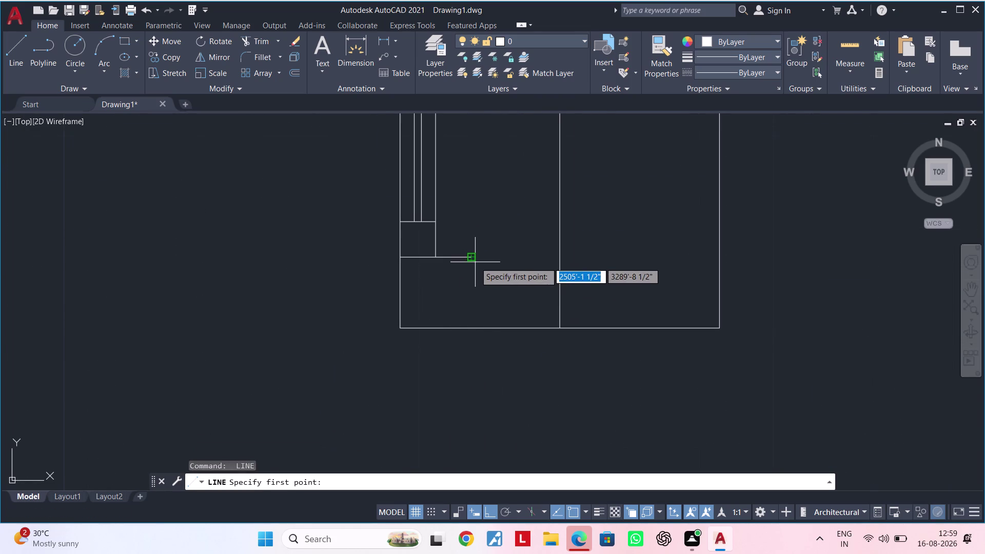
click(474, 259)
click(470, 326)
scroll(down, 3)
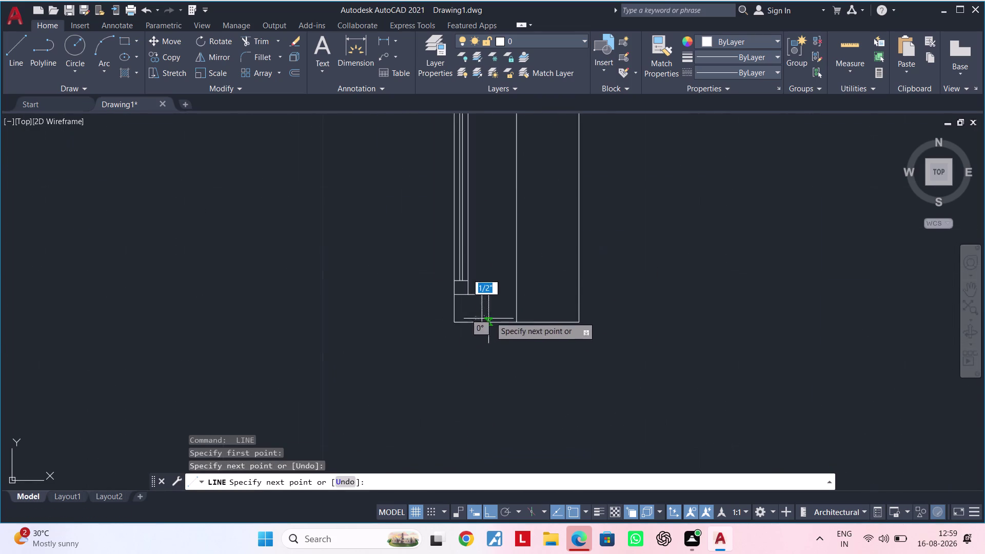
key(Escape)
key(Escape)
scroll(down, 3)
middle_drag(495, 256, 487, 339)
scroll(up, 3)
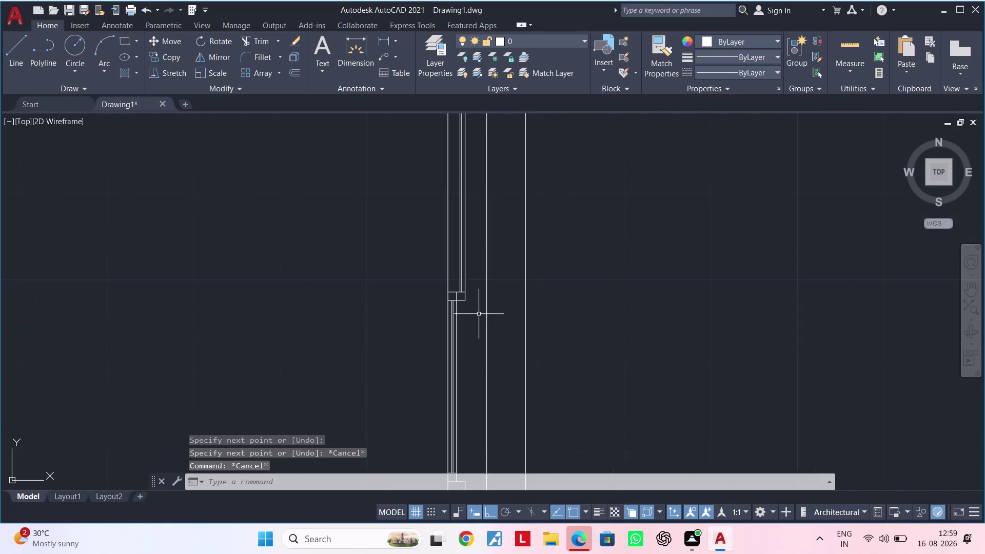
scroll(down, 3)
middle_drag(474, 352, 453, 327)
key(Escape)
key(Escape)
key(Escape)
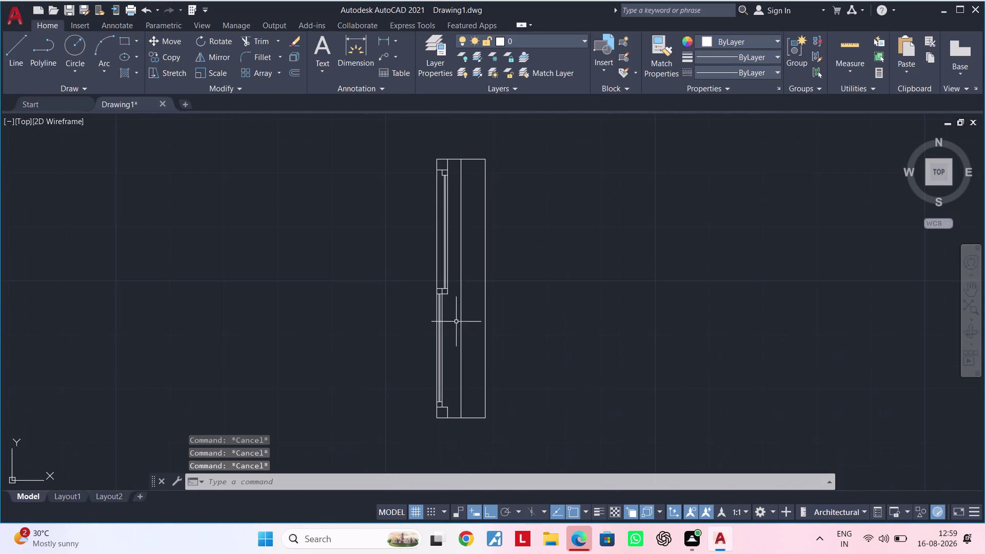
Zoom out and check the corner blocks at the detail's top, middle and bottom.
middle_drag(457, 342, 449, 318)
key(Escape)
key(Escape)
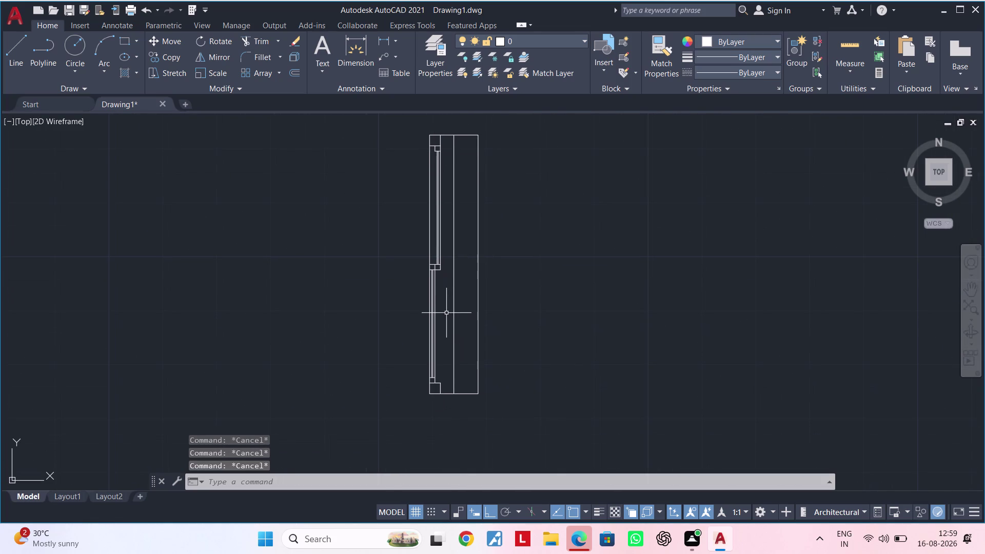
middle_drag(446, 313, 433, 313)
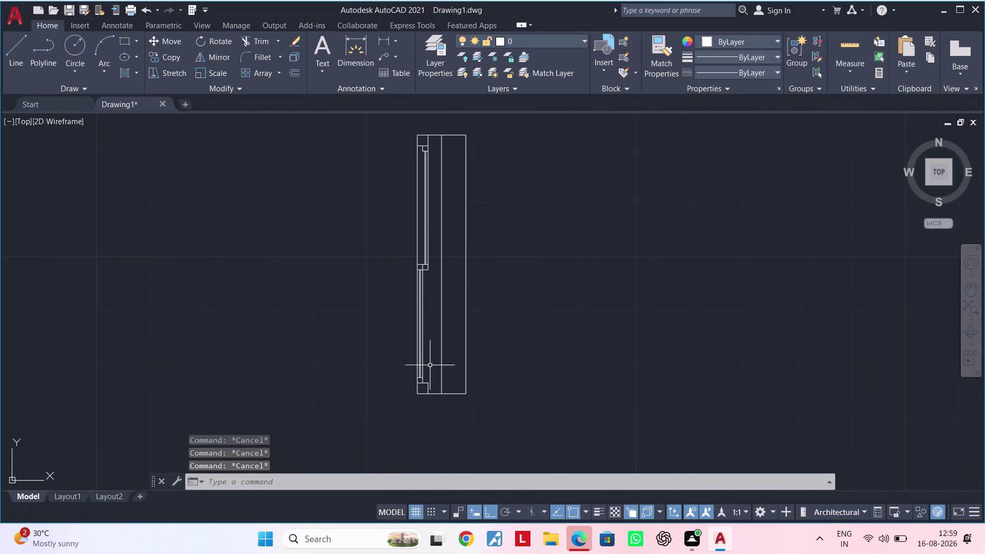
scroll(up, 3)
scroll(up, 3)
scroll(down, 3)
scroll(up, 3)
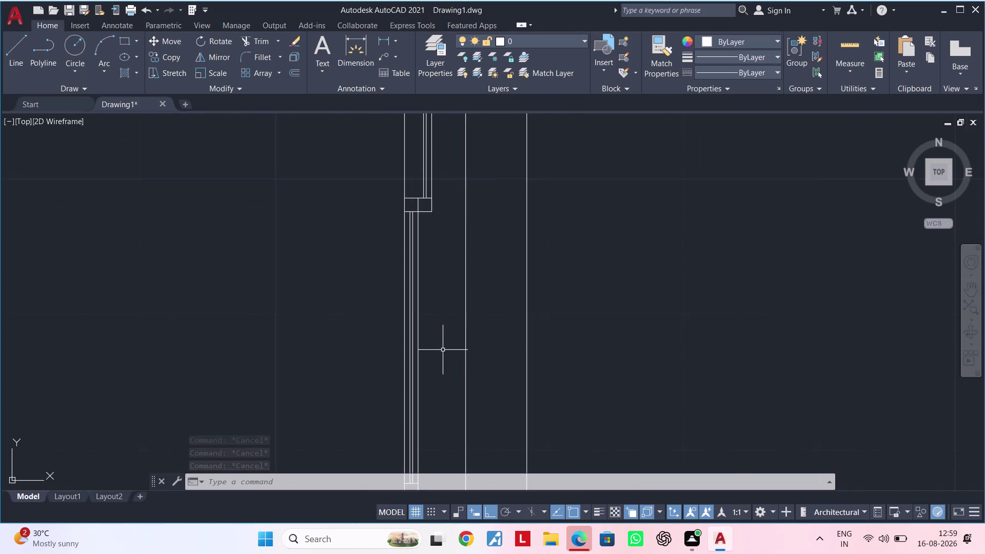
scroll(down, 3)
scroll(up, 3)
middle_drag(425, 319, 444, 497)
middle_drag(448, 370, 446, 356)
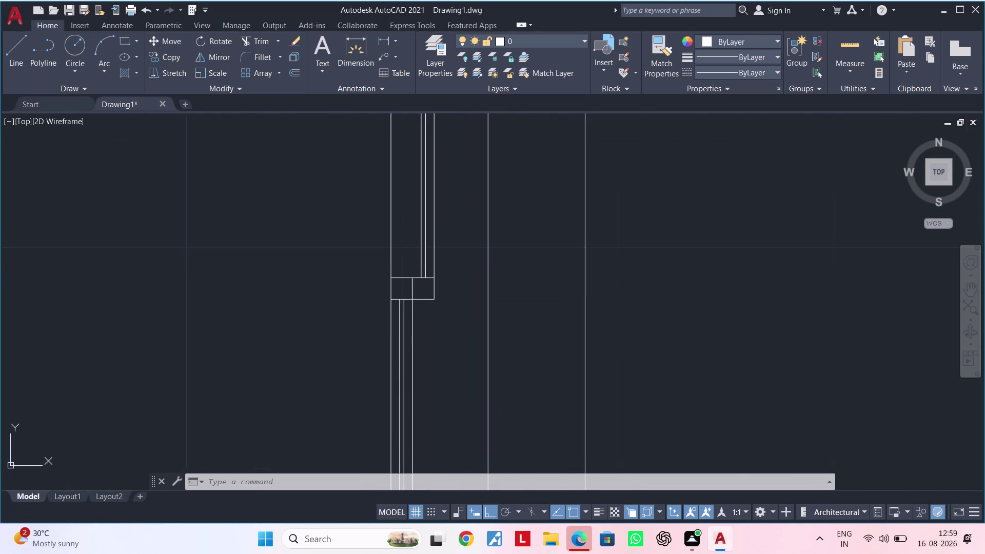
middle_drag(447, 355, 445, 353)
key(Escape)
key(Escape)
key(Escape)
key(Escape)
scroll(down, 3)
middle_drag(453, 366, 447, 313)
key(Escape)
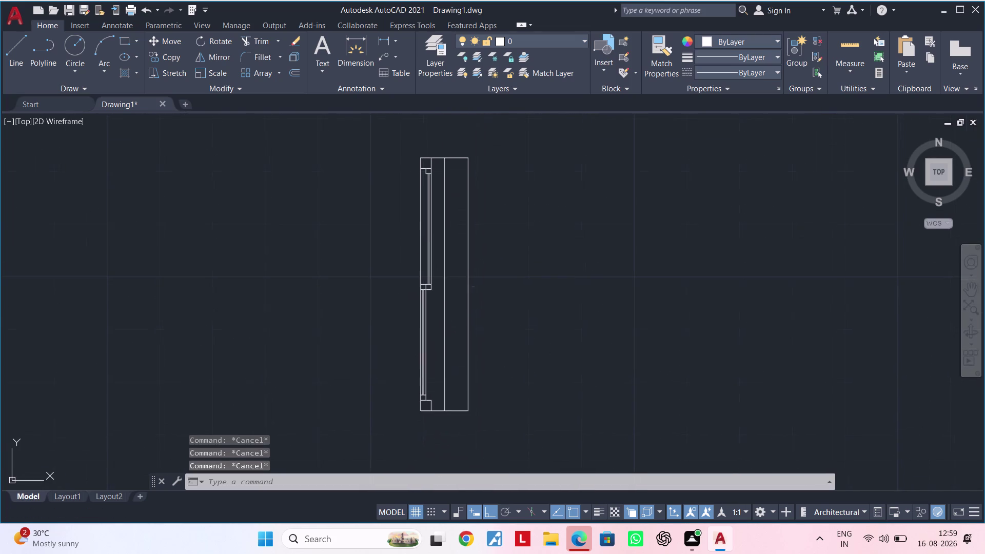
middle_drag(448, 324, 424, 324)
key(Escape)
drag(380, 144, 383, 149)
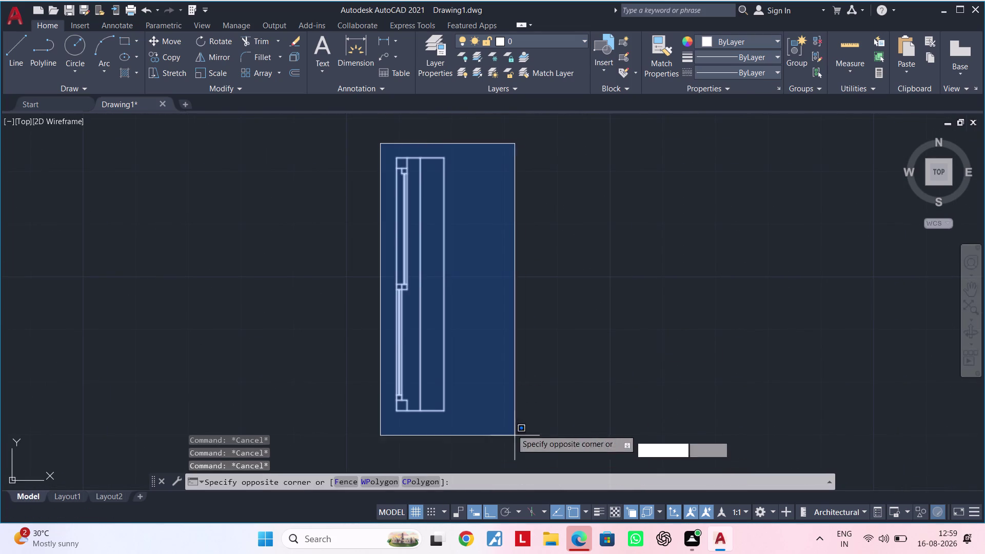
click(510, 425)
text(B)
key(space)
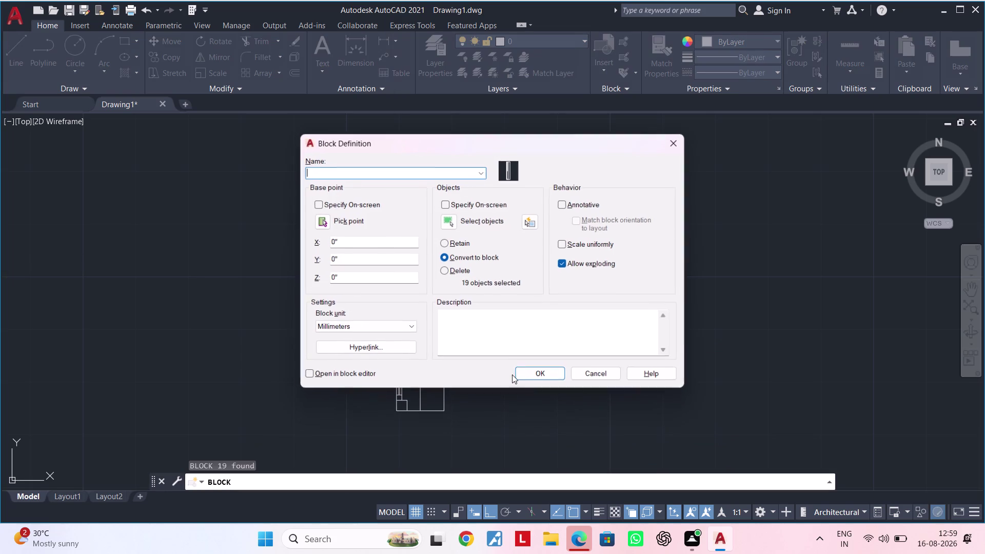
click(360, 171)
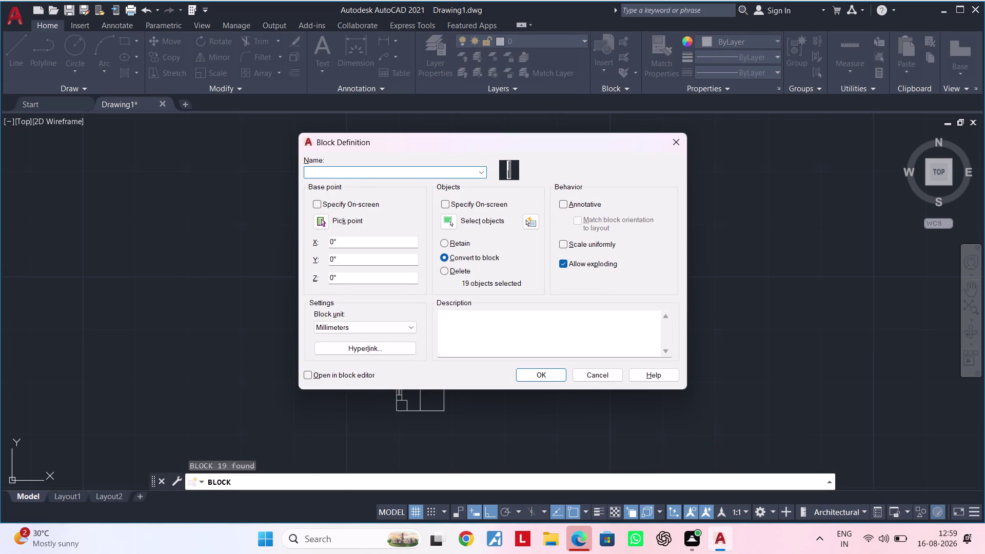
key(w)
key(5)
click(553, 376)
scroll(down, 3)
middle_drag(542, 376, 441, 361)
key(Escape)
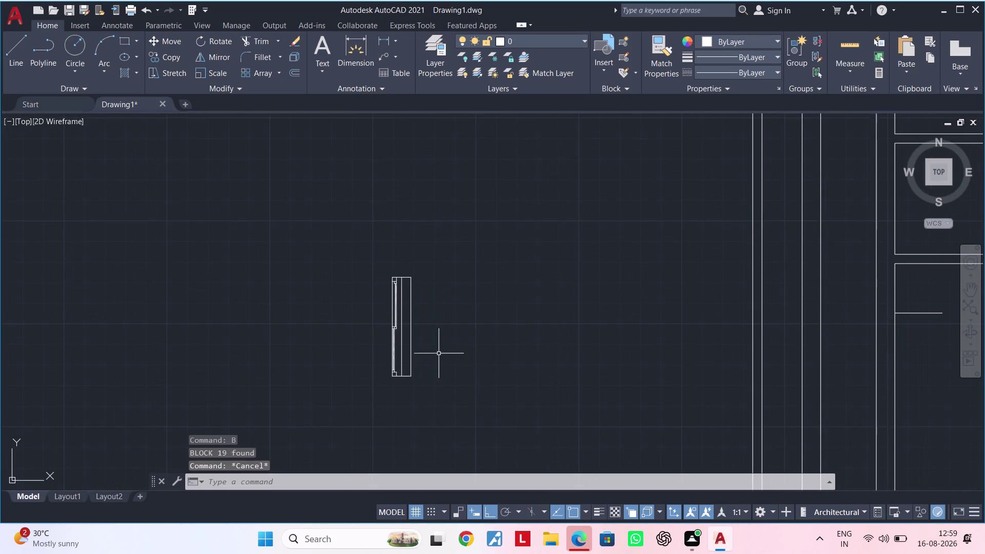
Select the upright window detail and copy it from its corner to beside the floor plan wall.
key(Escape)
middle_drag(457, 336, 401, 342)
key(Escape)
drag(305, 256, 333, 294)
click(395, 401)
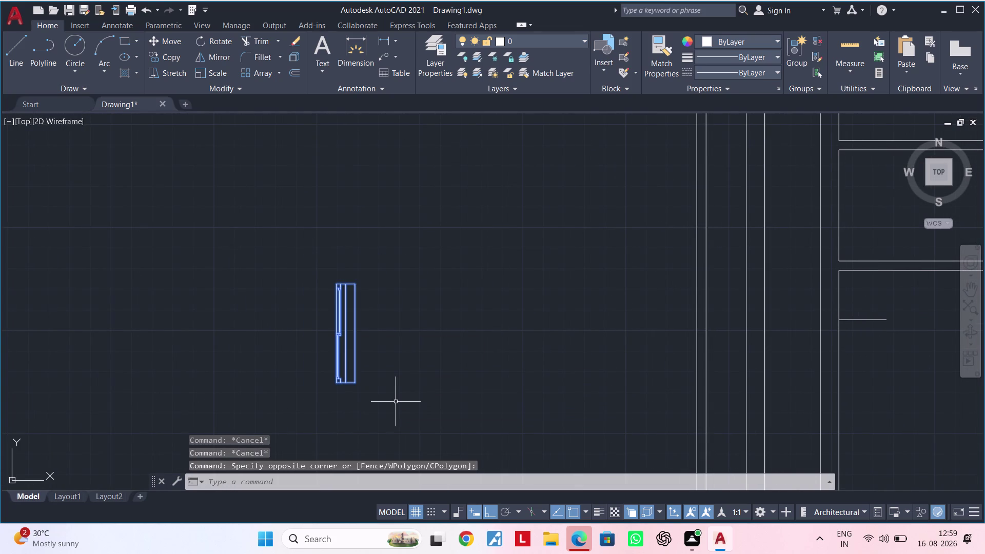
text(CO)
key(space)
scroll(up, 3)
scroll(up, 3)
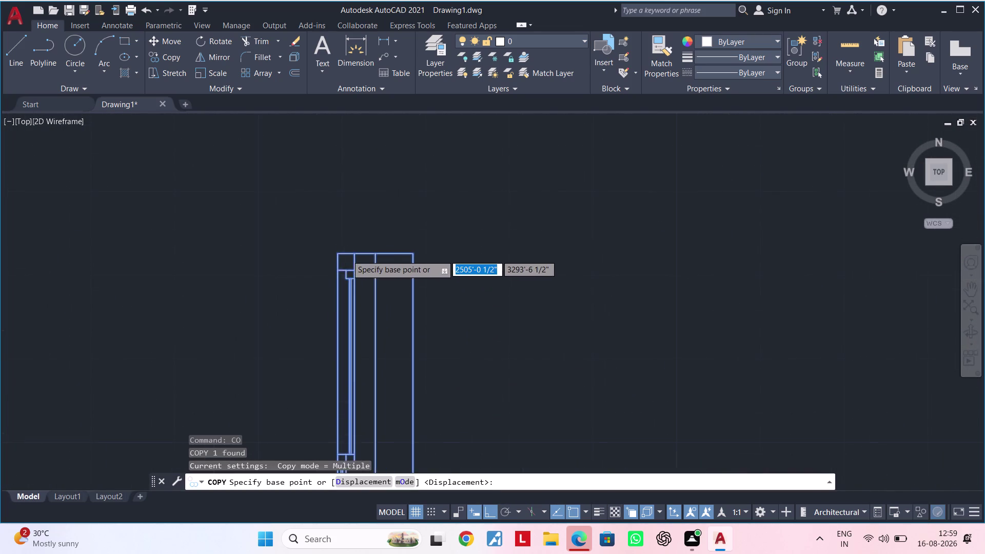
scroll(up, 3)
click(325, 253)
scroll(down, 3)
middle_drag(691, 301, 240, 255)
scroll(down, 3)
middle_drag(520, 268, 289, 263)
scroll(up, 3)
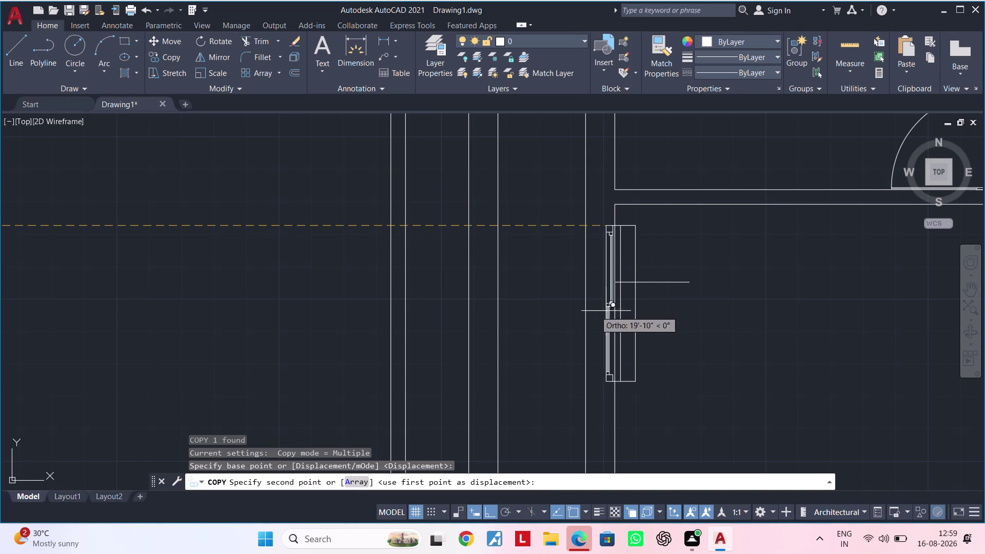
click(541, 315)
key(Escape)
key(Escape)
key(Escape)
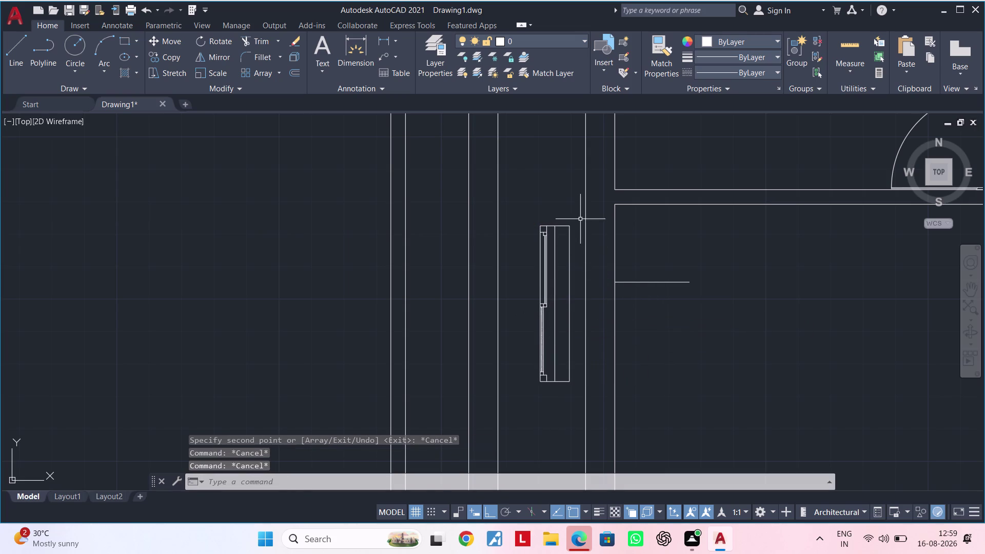
Move the copied window detail by its top corner onto the outer wall corner.
click(576, 211)
key(Escape)
click(546, 257)
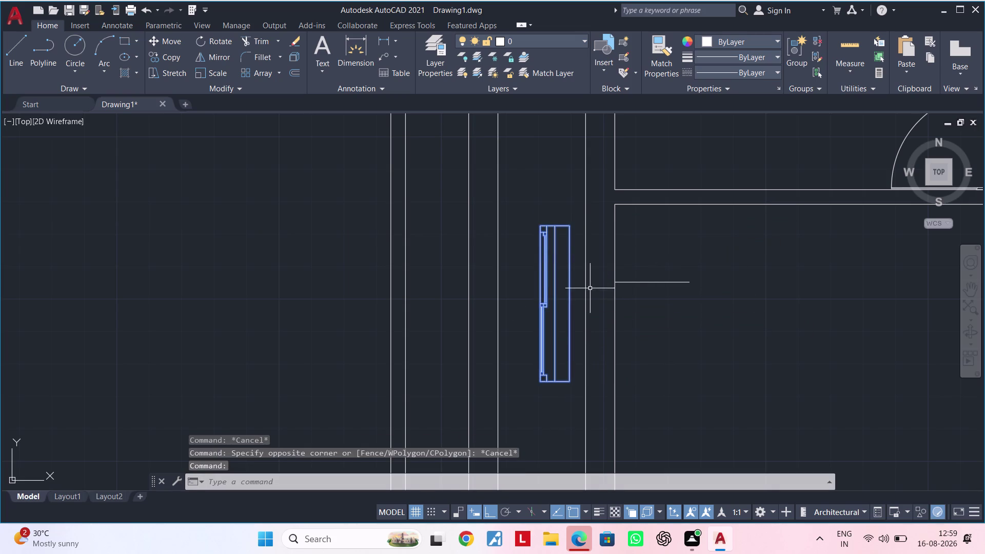
key(m)
key(space)
scroll(up, 3)
click(555, 222)
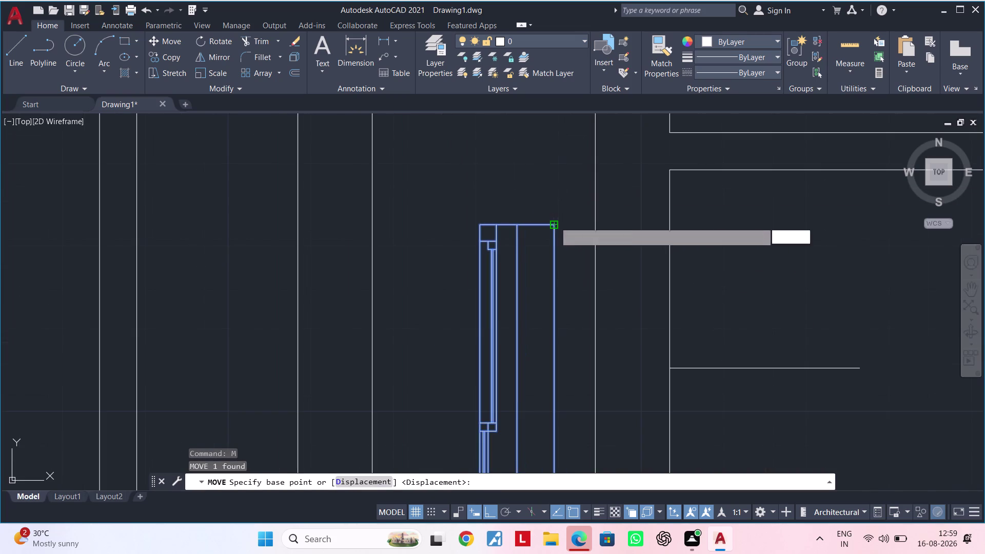
click(670, 371)
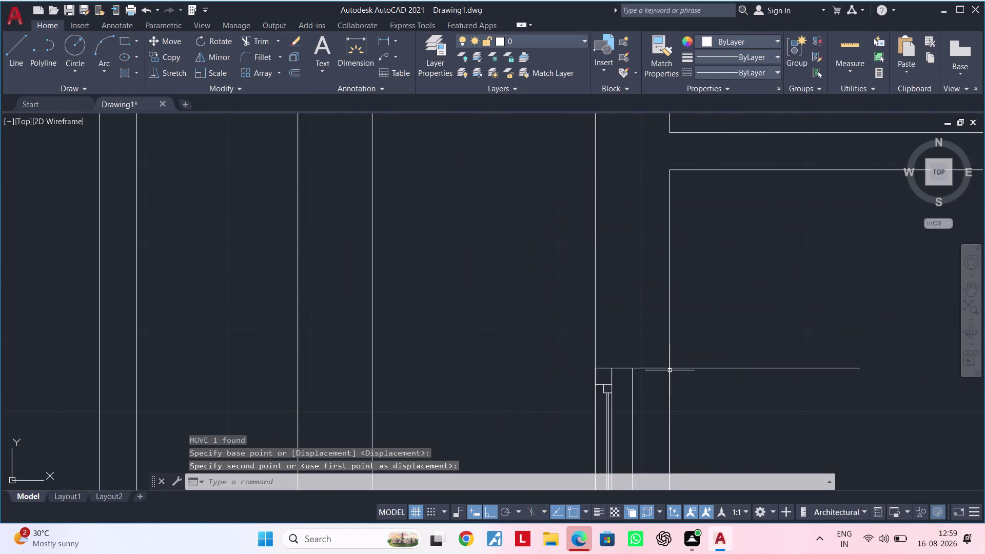
scroll(down, 3)
middle_drag(717, 382, 678, 303)
key(Escape)
key(Escape)
key(Escape)
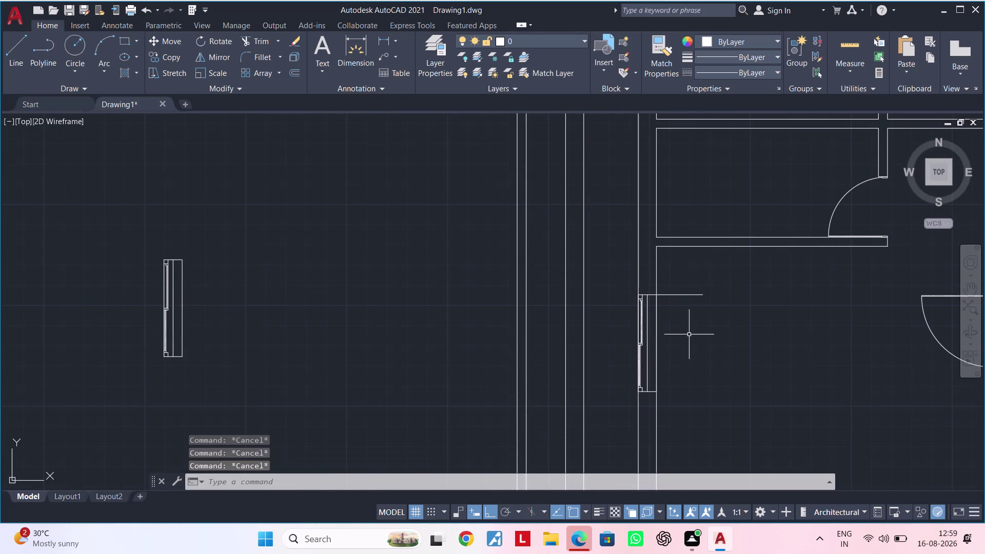
Delete the short line beside the window, then pan to the room with two doors.
middle_drag(689, 335, 706, 334)
key(Escape)
key(Escape)
key(Escape)
click(708, 296)
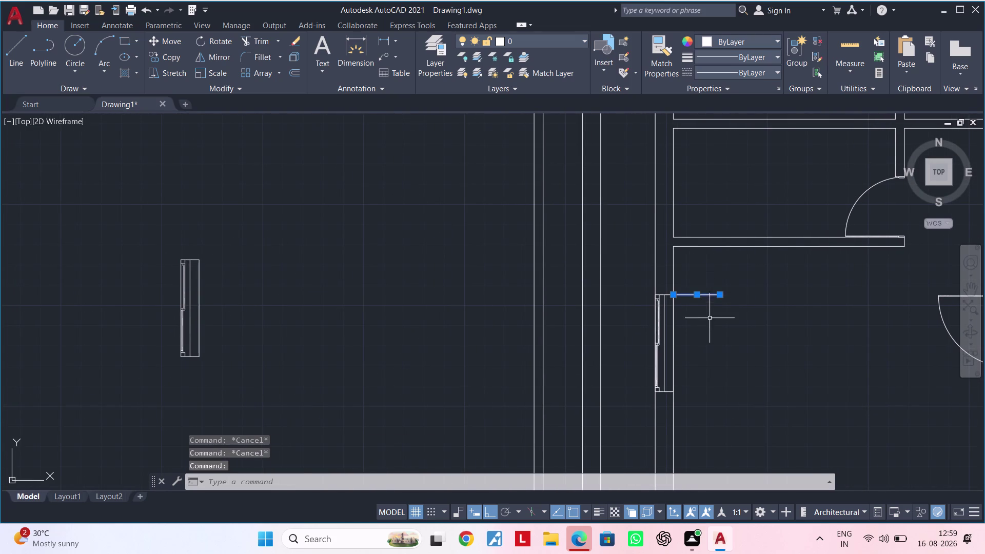
key(Delete)
scroll(down, 3)
middle_drag(742, 341, 573, 332)
key(Escape)
key(Escape)
key(Escape)
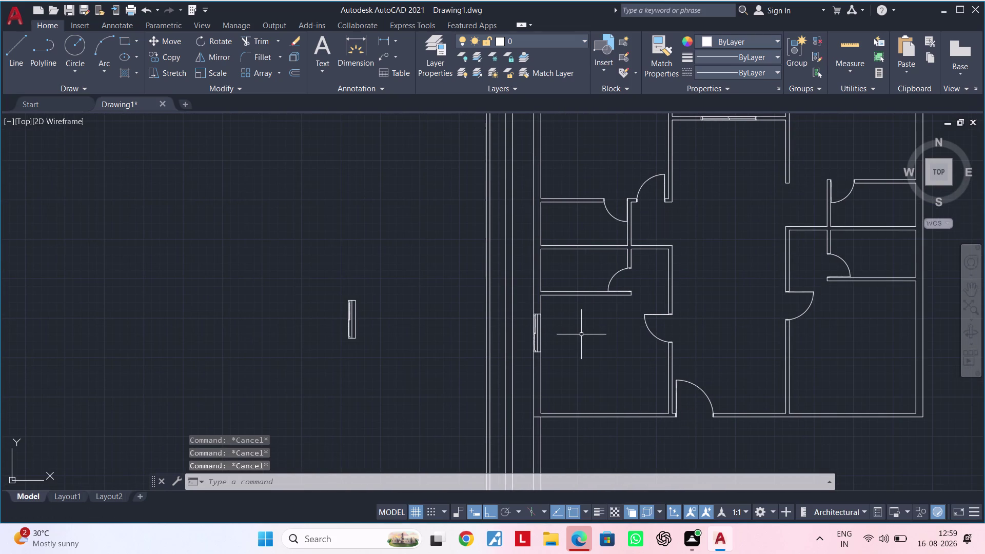
key(Escape)
key(Escape)
middle_drag(570, 347, 578, 478)
scroll(up, 3)
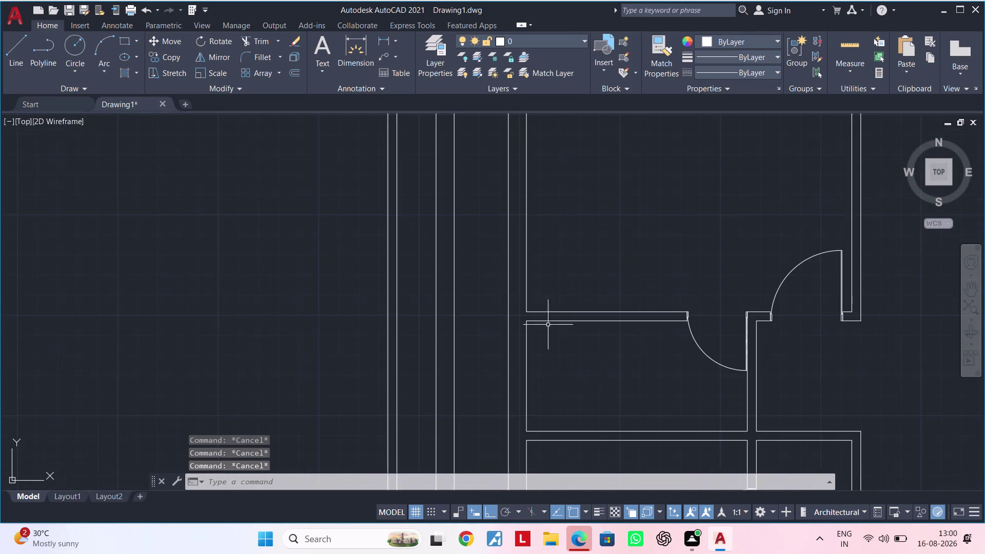
Offset the room's top wall line 2' upward, after retrying a mistyped distance.
middle_drag(569, 275, 492, 331)
key(Escape)
middle_drag(526, 343, 528, 289)
key(Escape)
key(Escape)
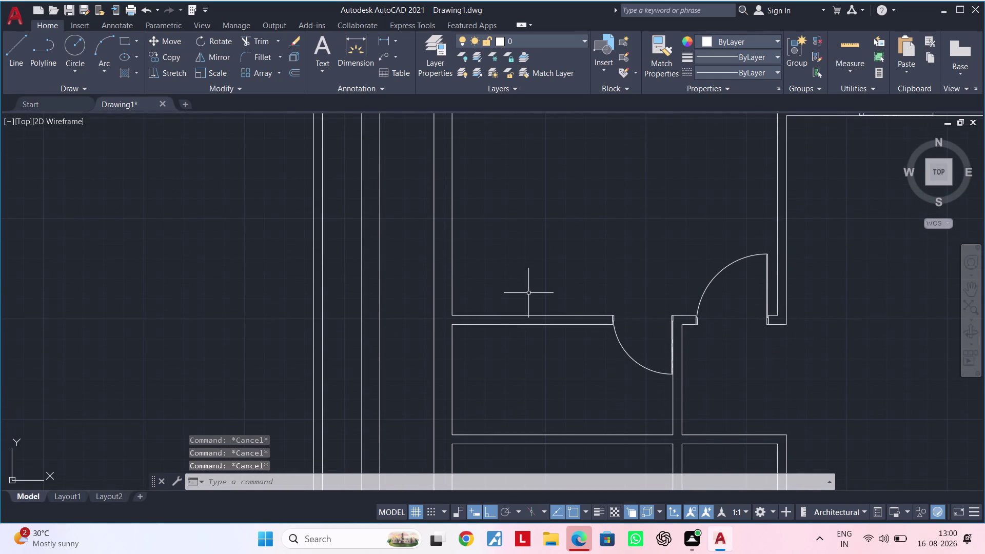
text(OF)
key(space)
text(2)
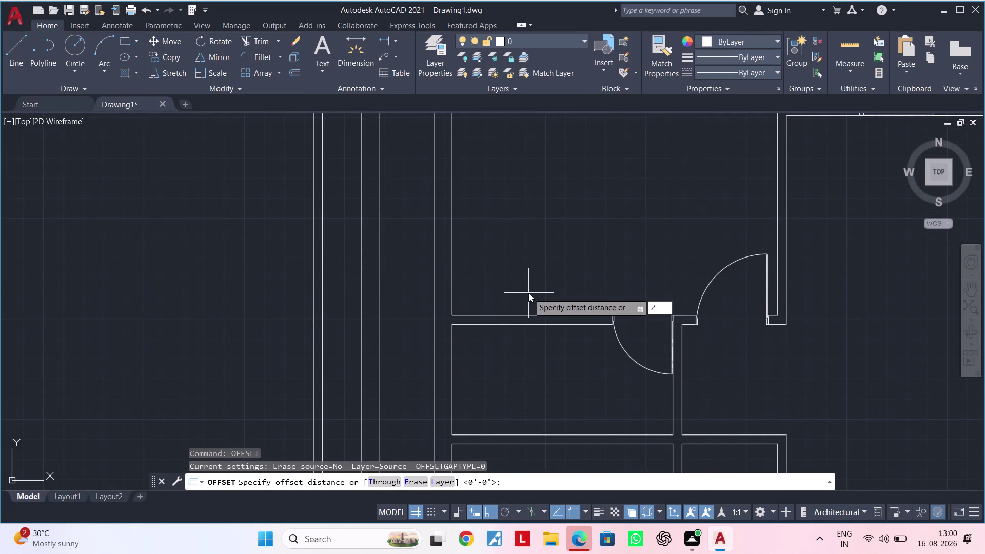
text(;)
key(Escape)
key(Escape)
key(Escape)
text(OF)
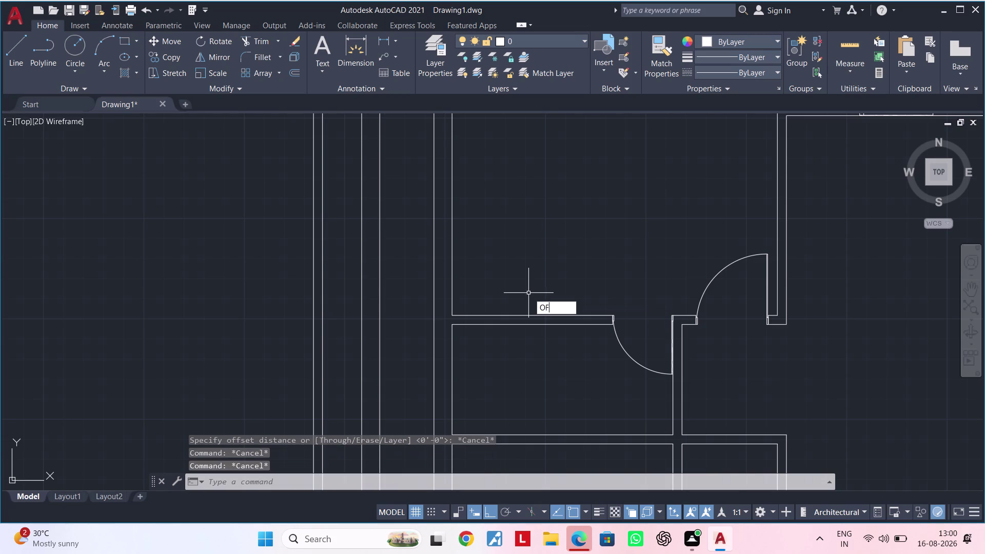
key(space)
text(2')
key(Return)
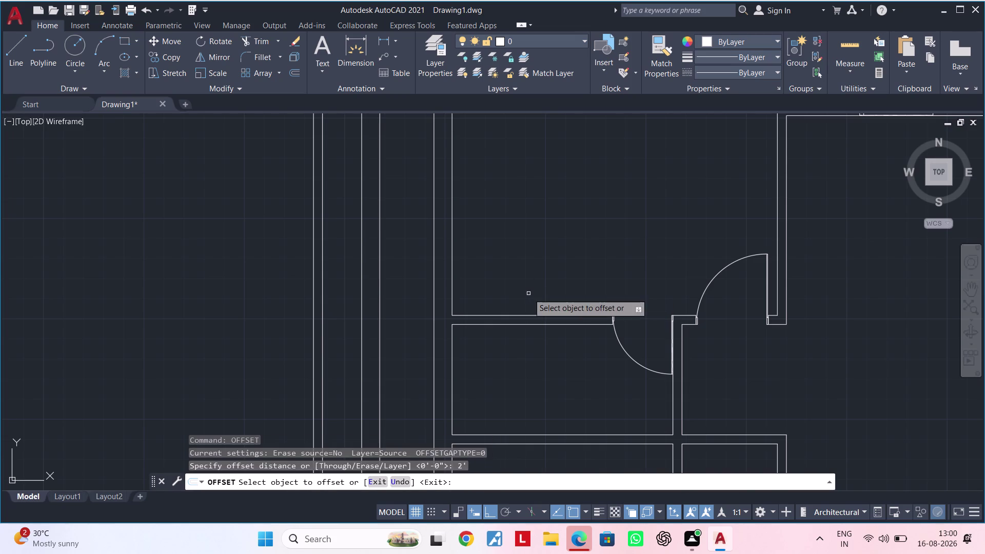
click(543, 315)
click(538, 226)
key(Escape)
key(Escape)
key(Escape)
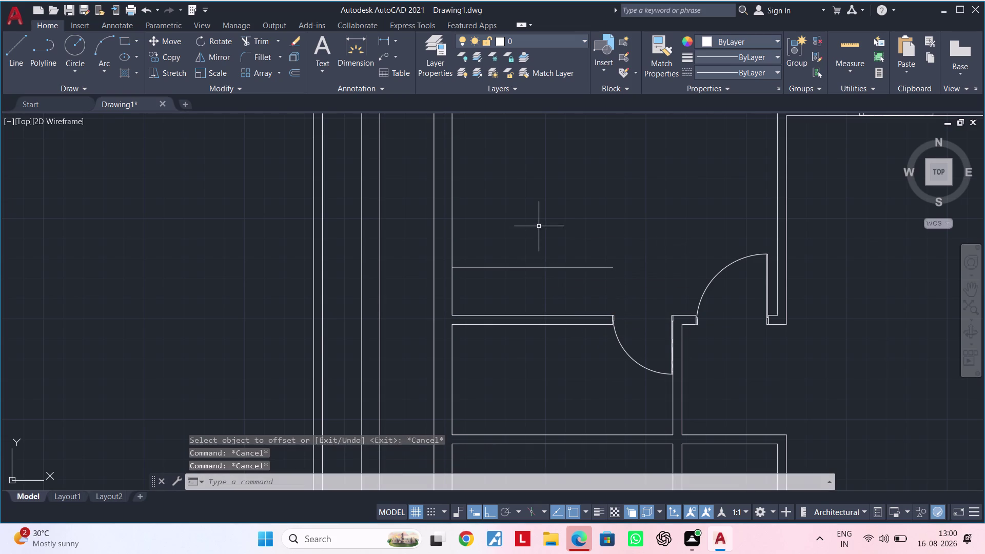
Extend the new offset line's left end to the outer wall with EX.
key(r)
key(Escape)
key(Escape)
key(Escape)
key(Escape)
key(Escape)
key(Escape)
text(E)
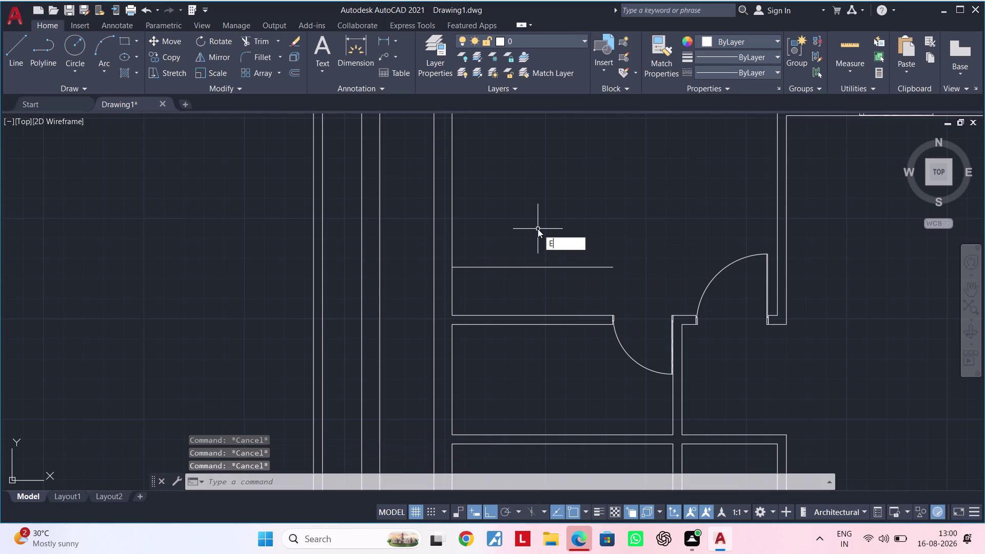
text(X)
key(space)
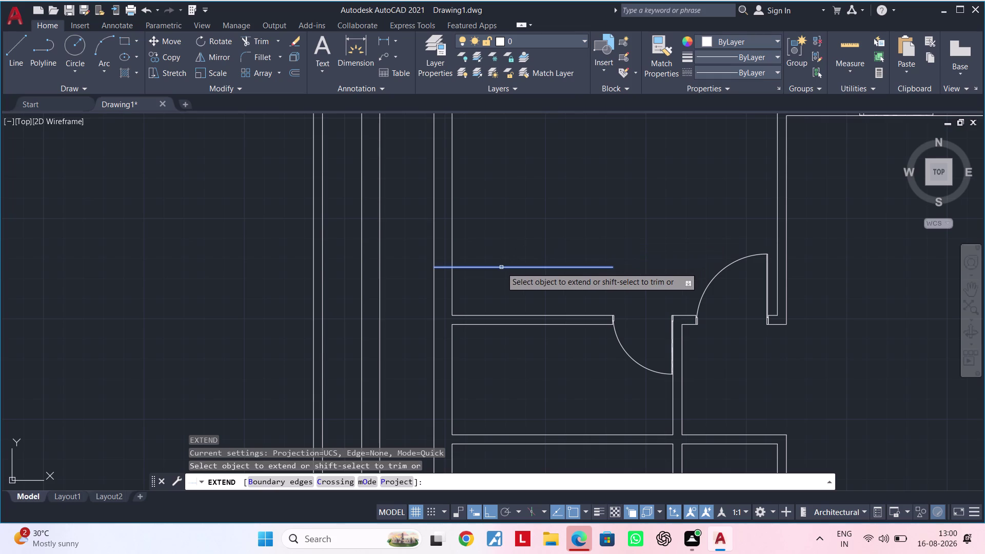
click(501, 267)
key(Escape)
key(Escape)
key(Escape)
key(Escape)
key(Escape)
key(Escape)
key(Escape)
key(Escape)
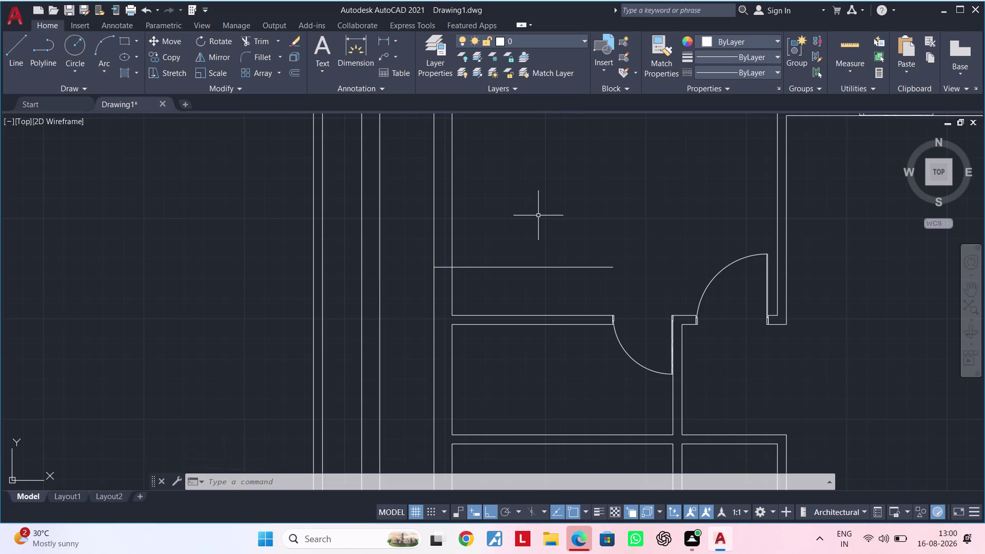
Copy the loose window detail by its bottom corner to the end of the new 2' line.
middle_drag(538, 216, 582, 267)
scroll(down, 3)
middle_drag(586, 256, 590, 237)
scroll(up, 3)
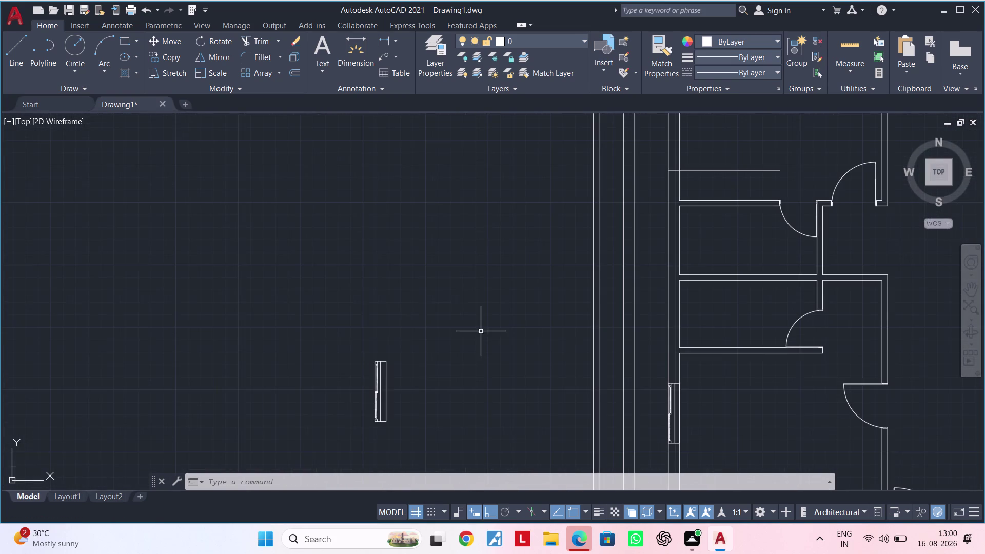
drag(462, 328, 439, 349)
click(322, 443)
text(C)
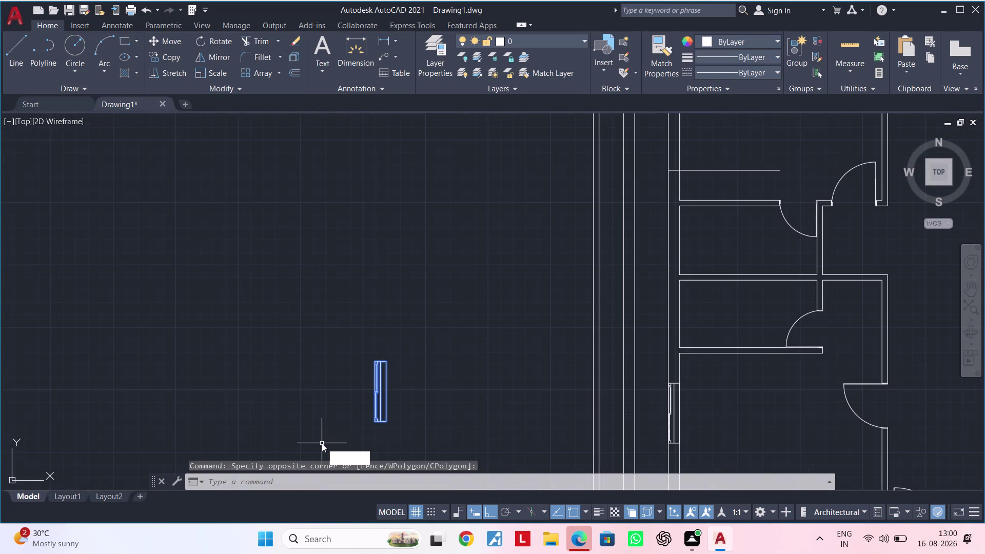
text(O)
key(space)
scroll(up, 3)
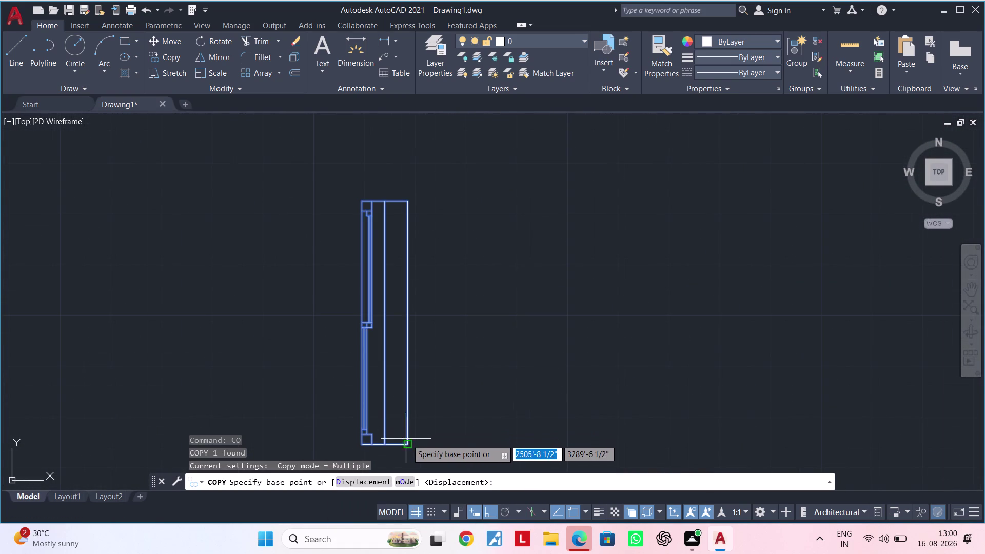
click(406, 443)
scroll(down, 3)
middle_drag(614, 281, 383, 429)
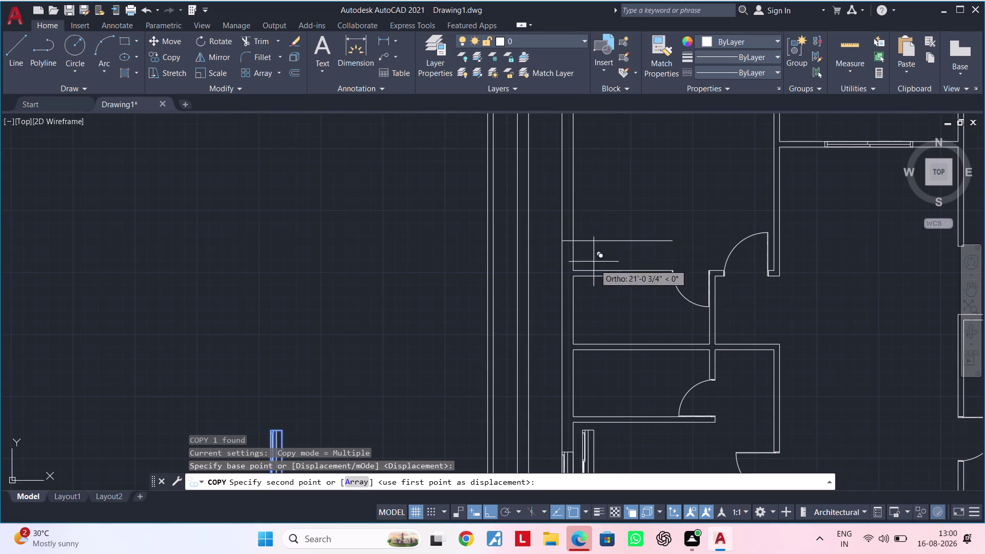
scroll(up, 3)
click(567, 241)
scroll(down, 3)
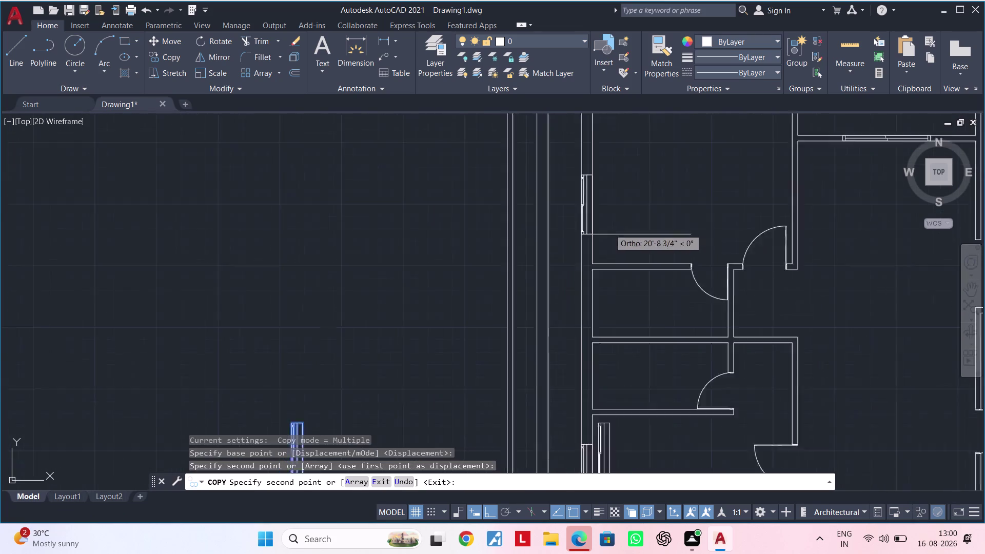
scroll(down, 3)
middle_drag(634, 207, 530, 270)
End the copy, then pick two objects near the placed copy and delete them.
key(Escape)
key(Escape)
click(532, 292)
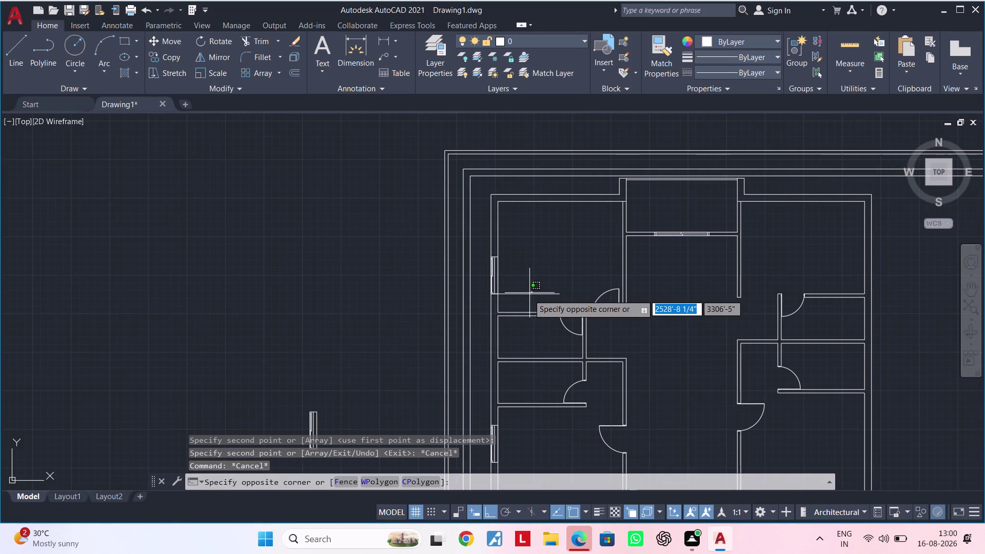
click(524, 301)
key(Delete)
middle_drag(572, 257, 435, 268)
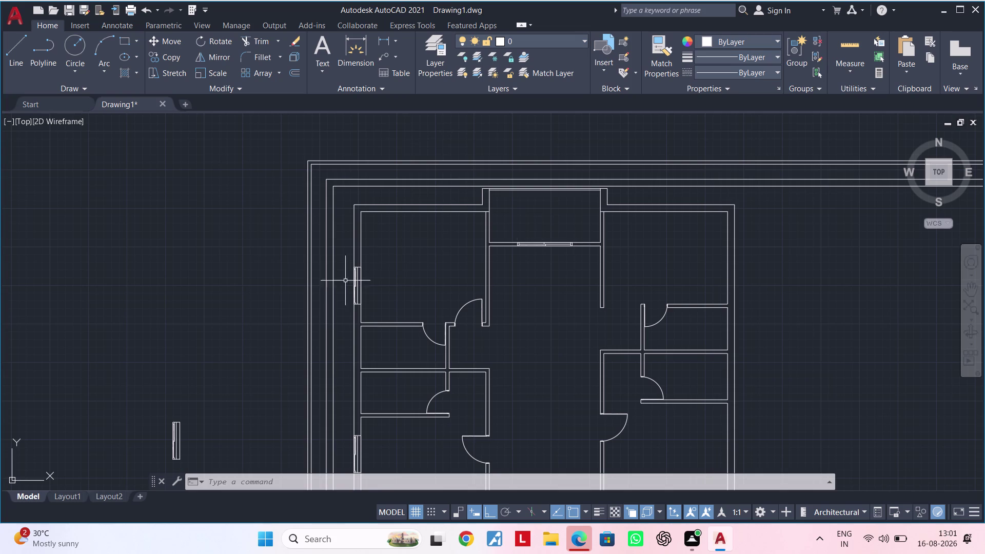
Select the window detail and copy it once to the left.
middle_drag(315, 285, 354, 247)
scroll(down, 3)
middle_drag(270, 333, 297, 308)
key(Escape)
scroll(up, 3)
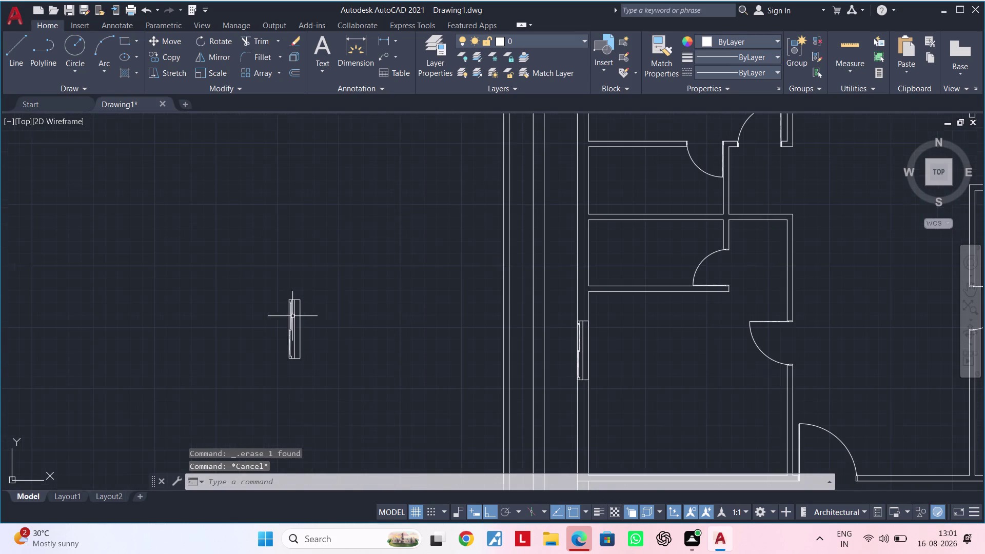
click(337, 274)
click(249, 383)
key(c)
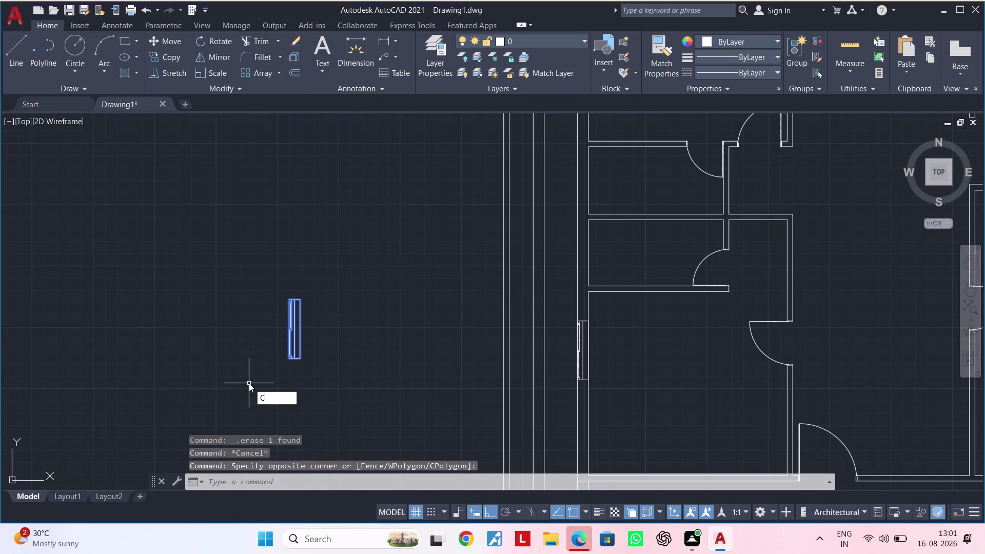
key(o)
key(space)
click(294, 369)
click(210, 372)
key(Escape)
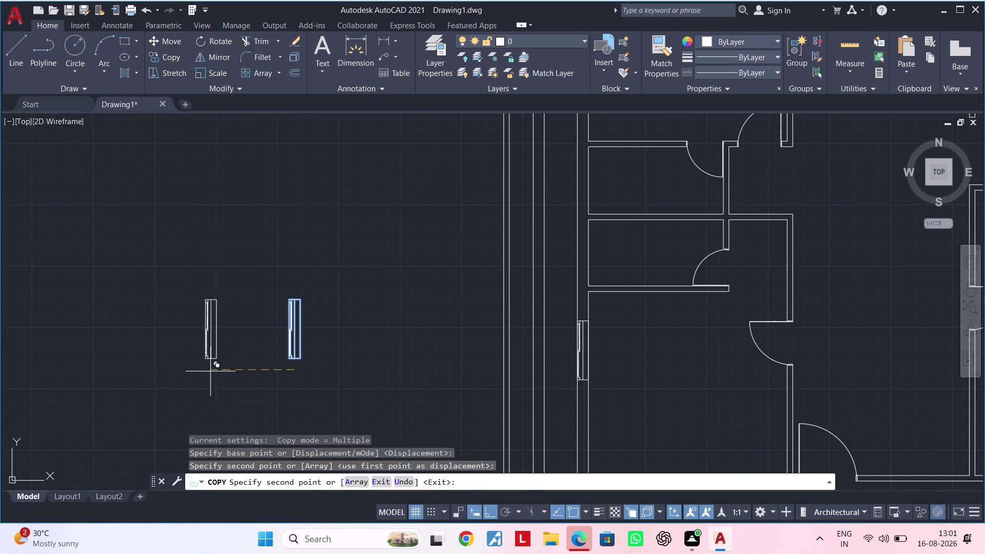
Select the new window copy, begin rotating it, then cancel the rotation.
middle_drag(254, 348, 291, 333)
key(Escape)
click(259, 266)
click(213, 370)
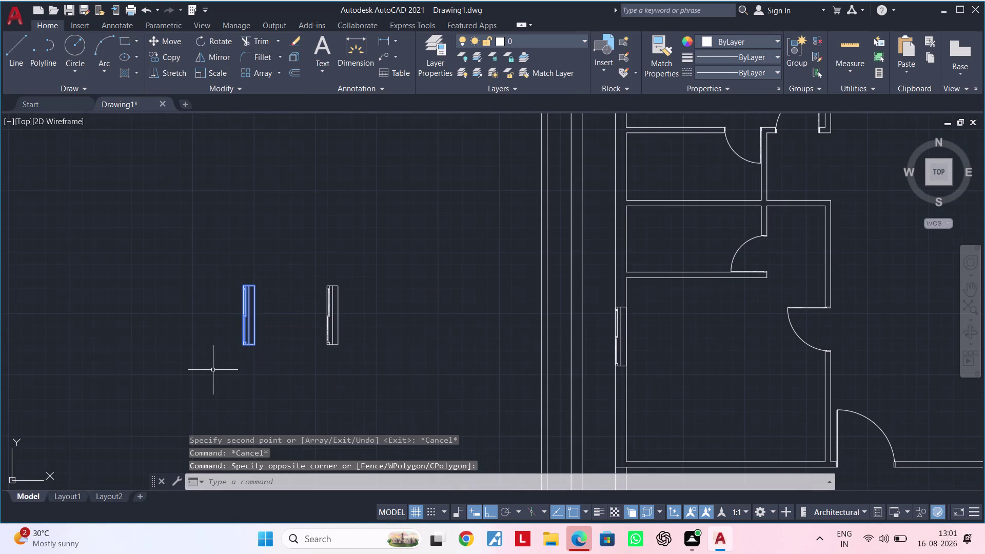
text(RO)
key(space)
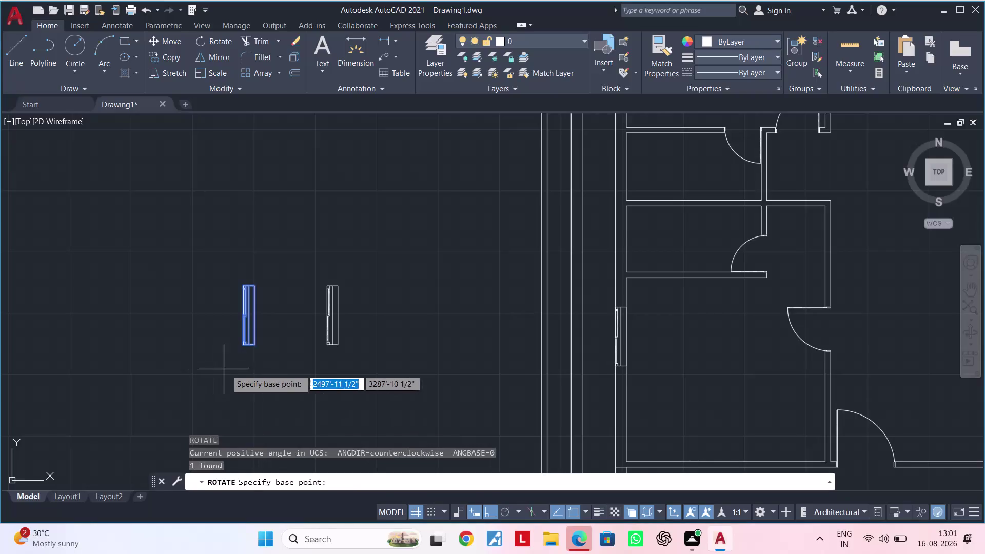
click(233, 367)
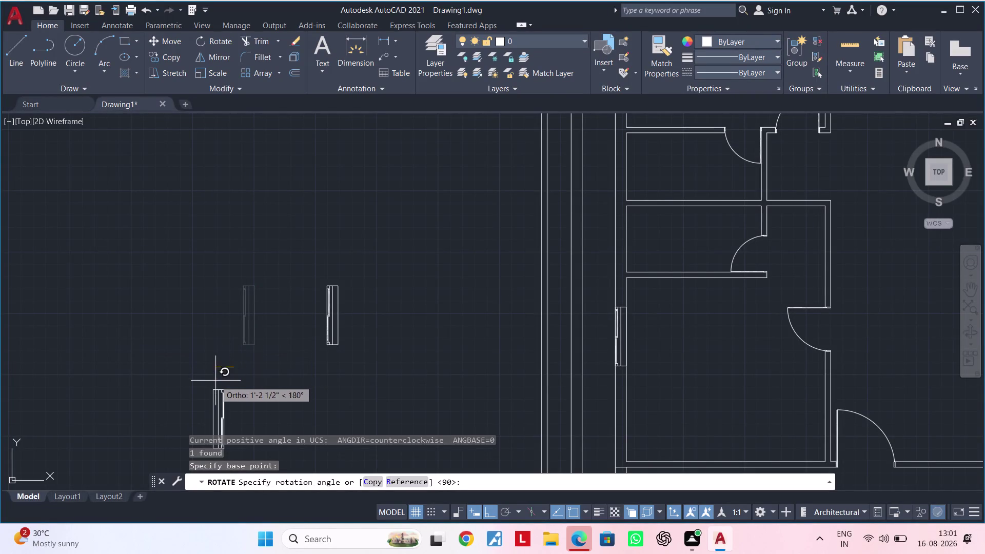
click(235, 377)
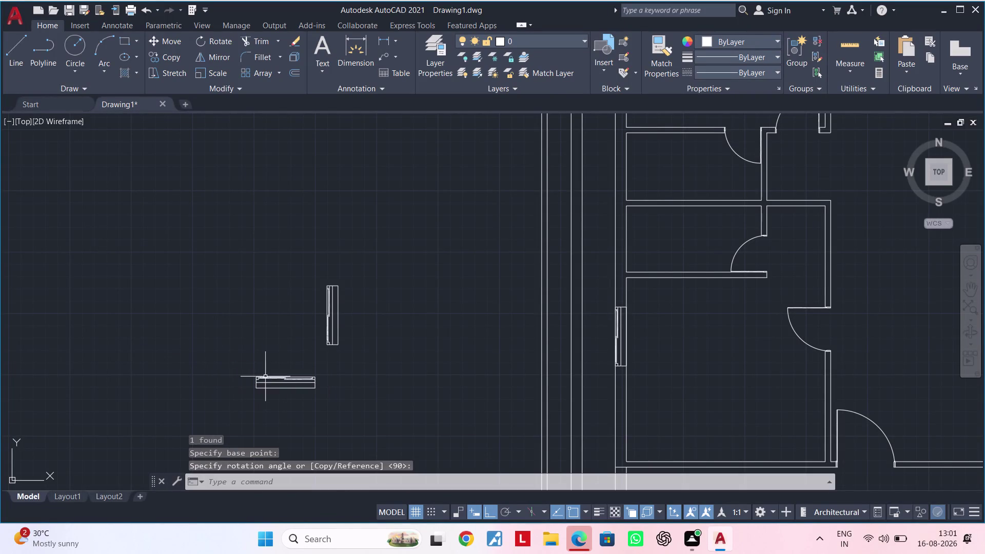
key(Escape)
middle_drag(294, 388, 298, 384)
key(Escape)
key(Escape)
key(Escape)
key(Escape)
key(Escape)
key(Escape)
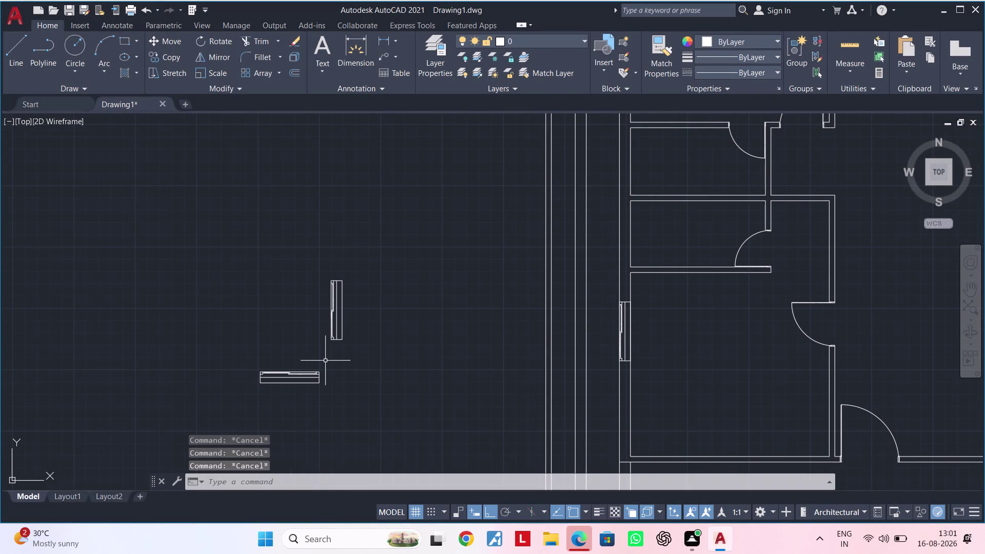
key(Escape)
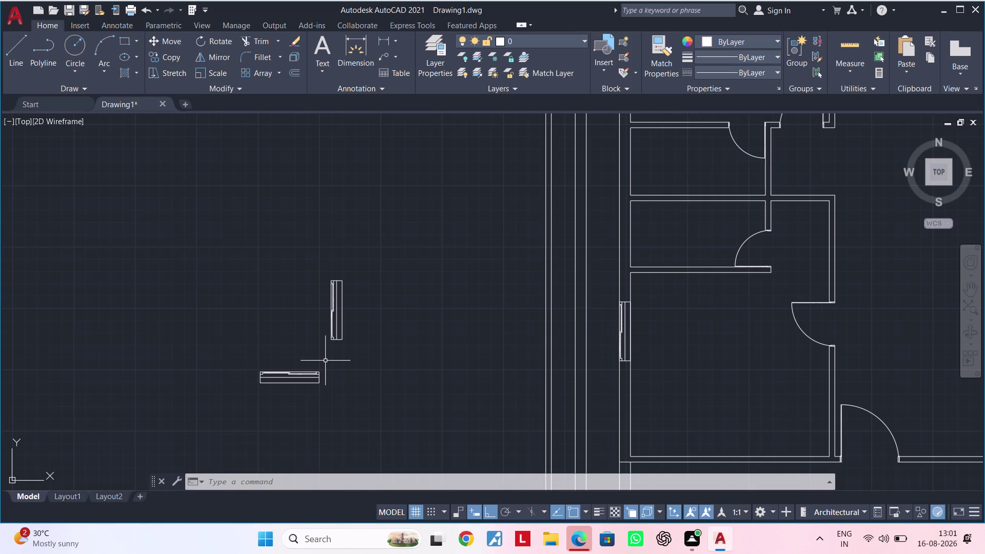
Copy the horizontal window piece onto the floor plan's top wall.
middle_drag(326, 382, 325, 358)
key(Escape)
click(332, 340)
click(212, 385)
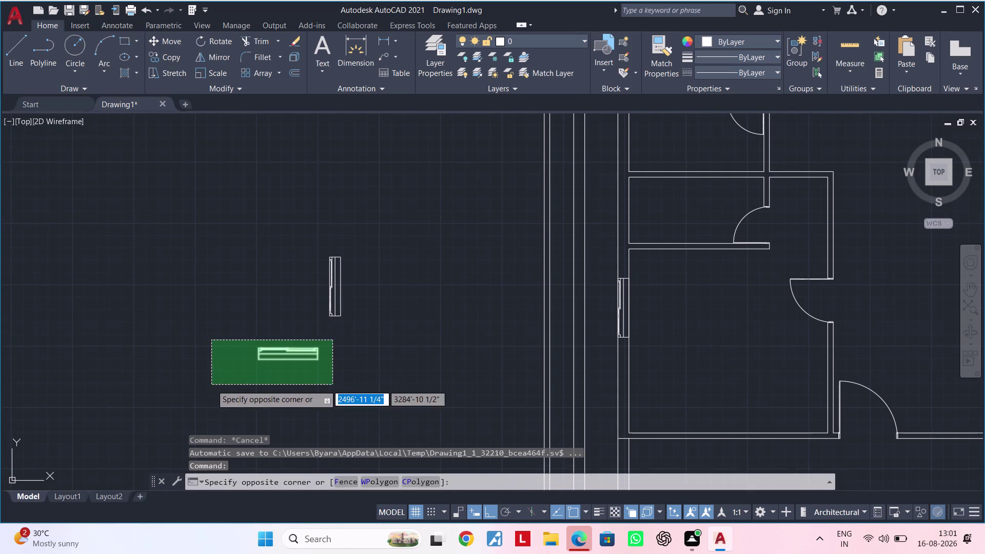
text(CO)
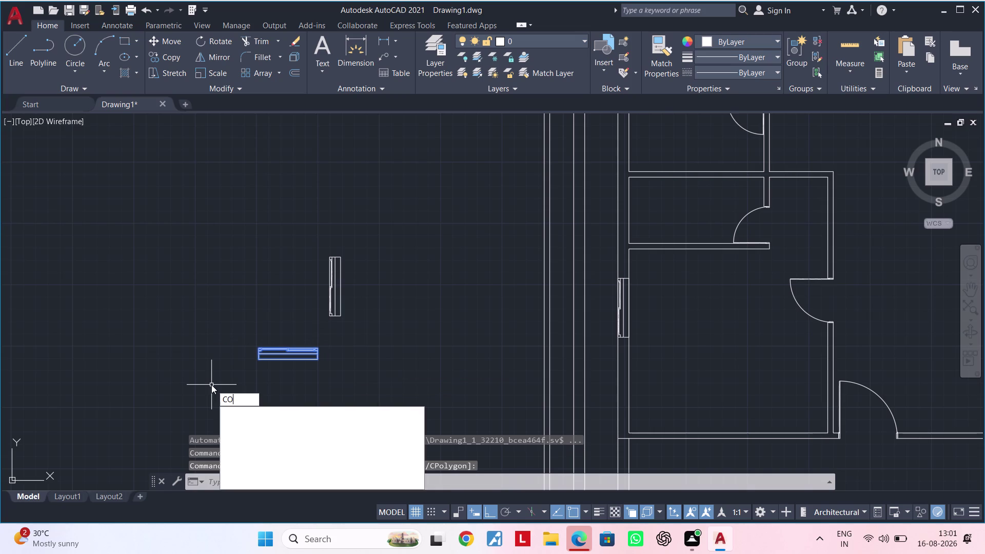
key(space)
scroll(up, 3)
click(311, 329)
scroll(down, 3)
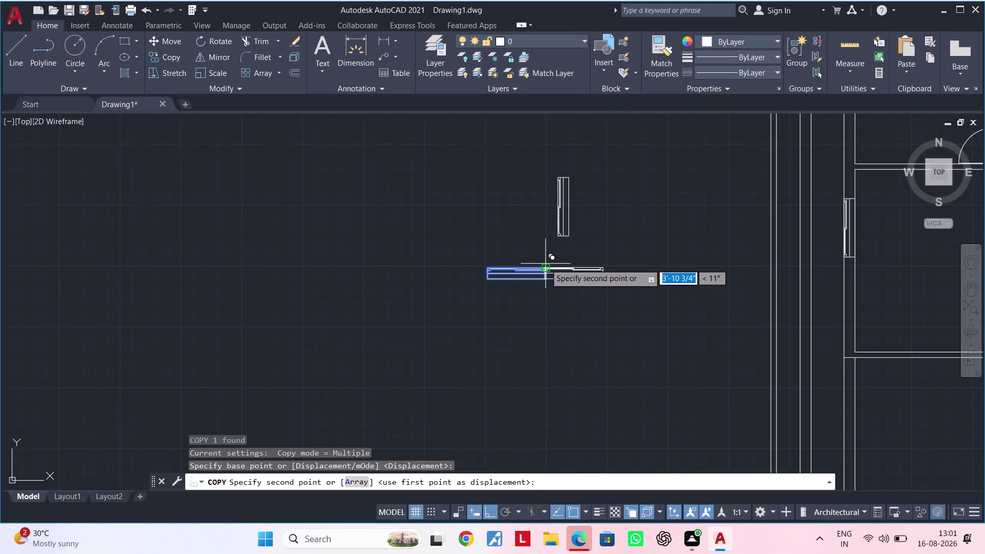
scroll(down, 3)
scroll(down, 3)
middle_drag(592, 248, 323, 465)
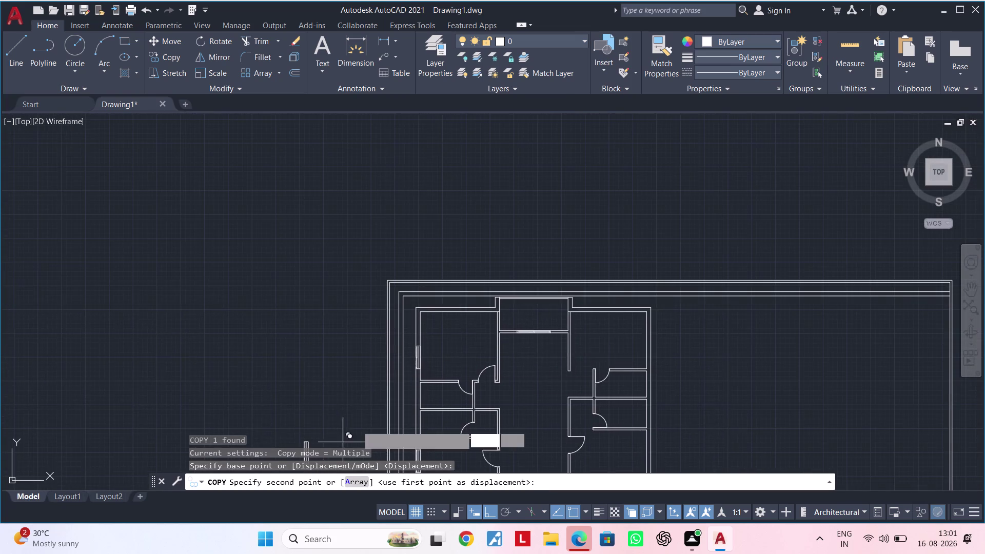
scroll(up, 3)
scroll(up, 3)
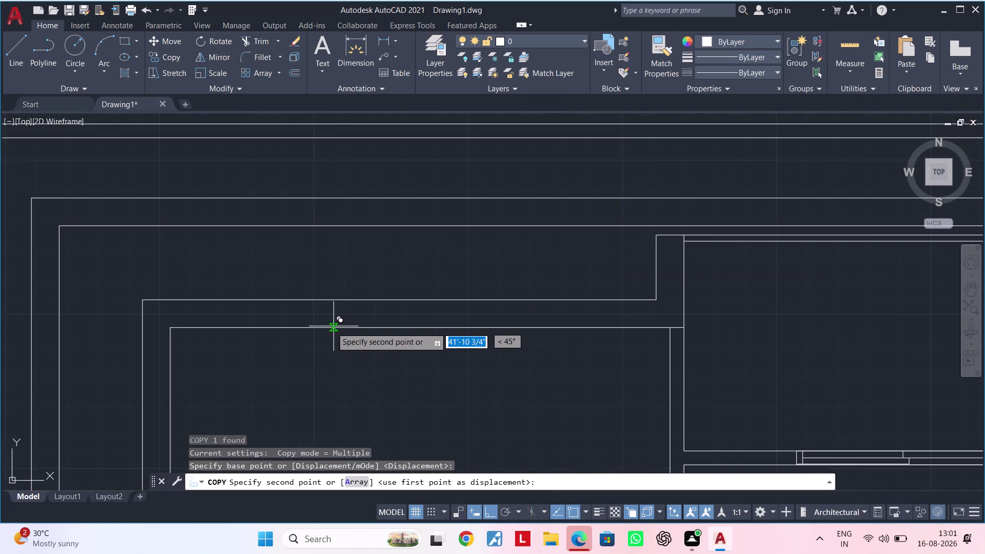
click(324, 328)
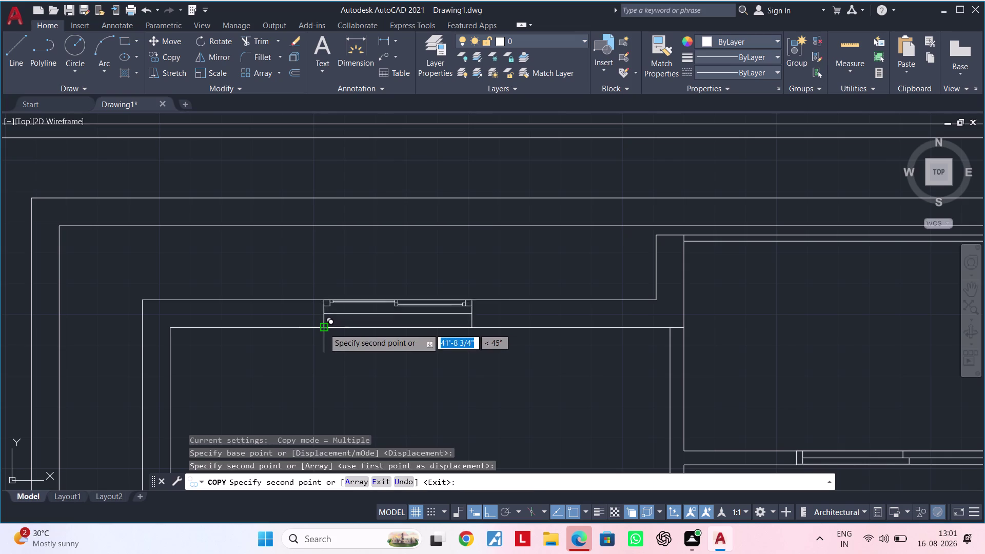
Place a second horizontal window copy on another top wall and finish copying.
scroll(down, 3)
middle_drag(435, 358, 133, 326)
scroll(up, 3)
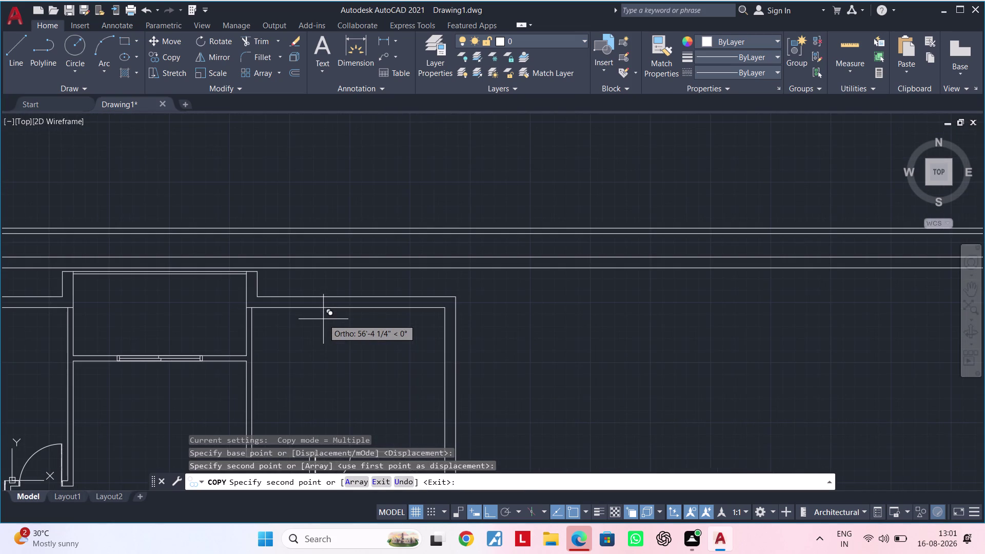
scroll(up, 3)
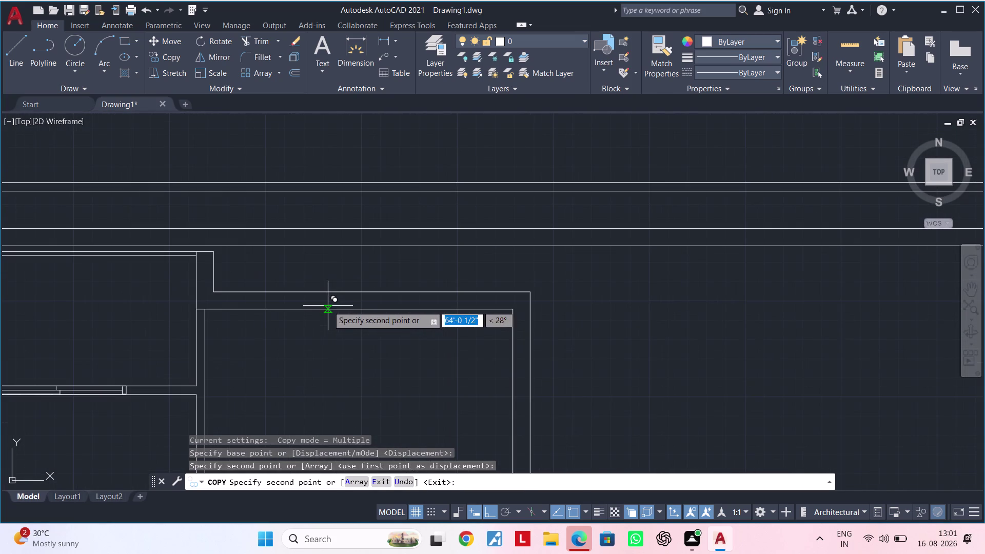
click(313, 309)
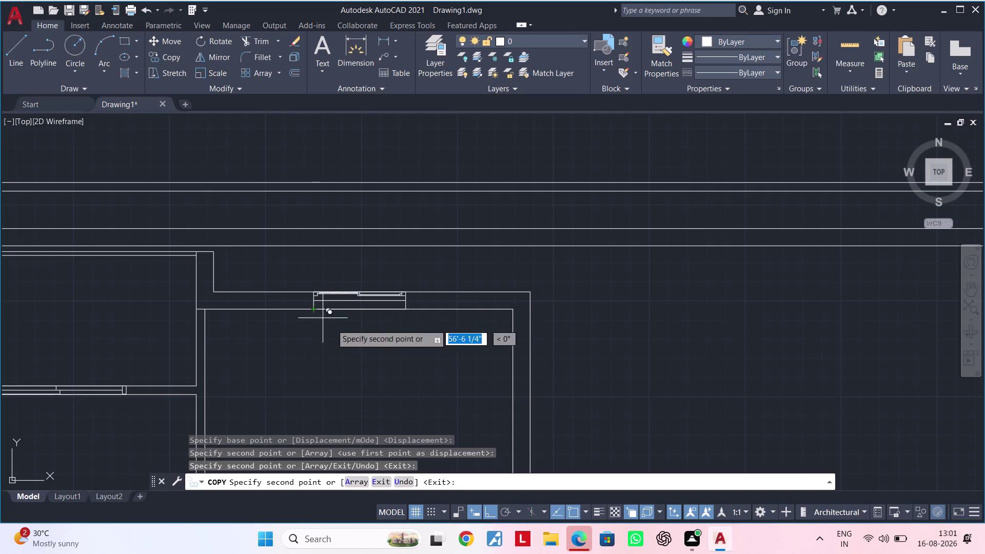
scroll(down, 3)
middle_drag(342, 344, 352, 232)
middle_drag(374, 301, 372, 258)
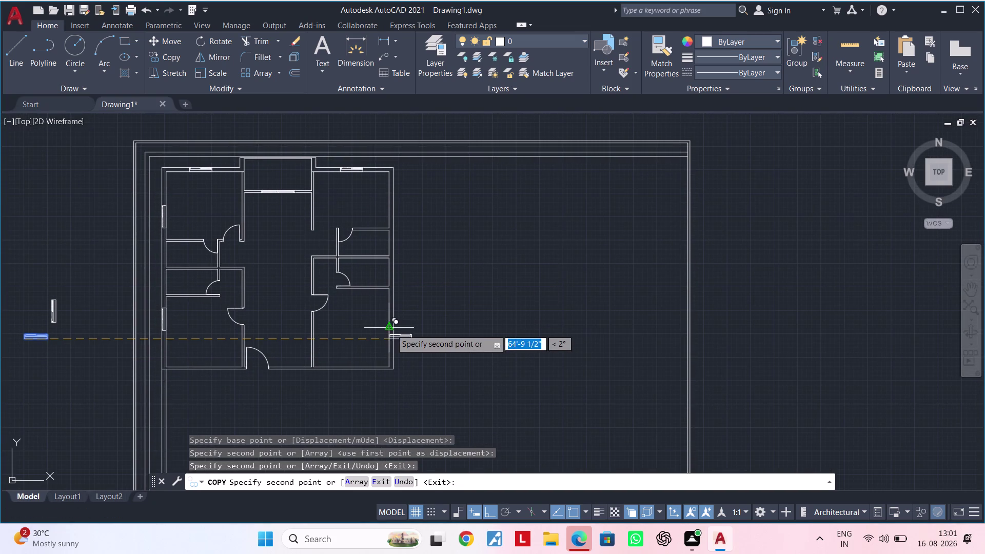
key(Escape)
key(Escape)
middle_drag(65, 340, 113, 327)
scroll(up, 3)
middle_drag(101, 312, 104, 346)
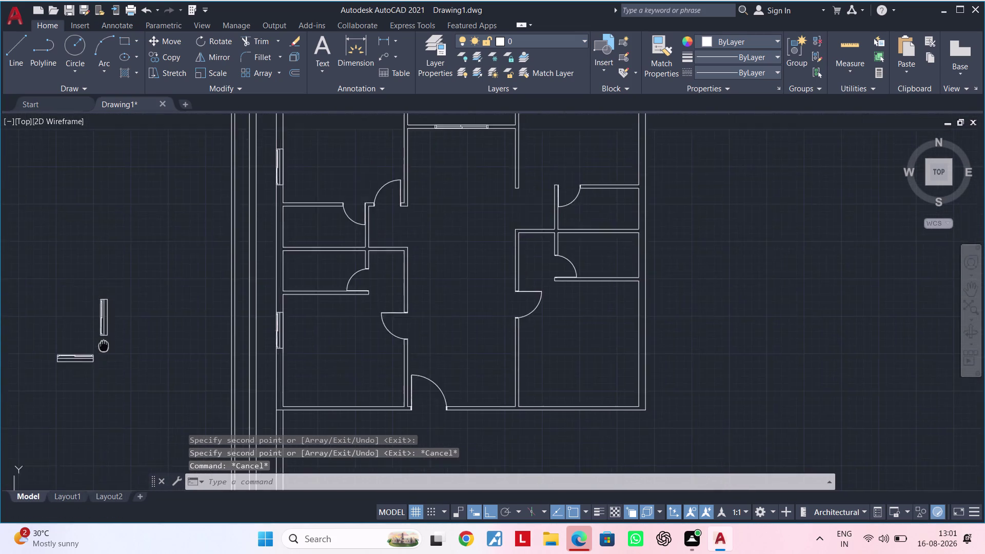
middle_drag(103, 345, 103, 359)
click(129, 305)
click(90, 364)
scroll(up, 3)
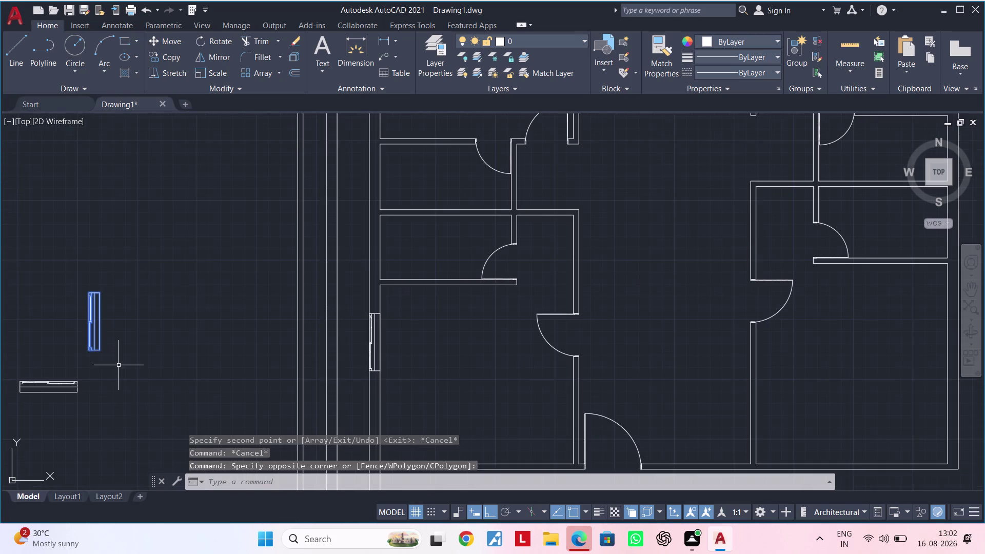
text(CO)
key(space)
scroll(up, 3)
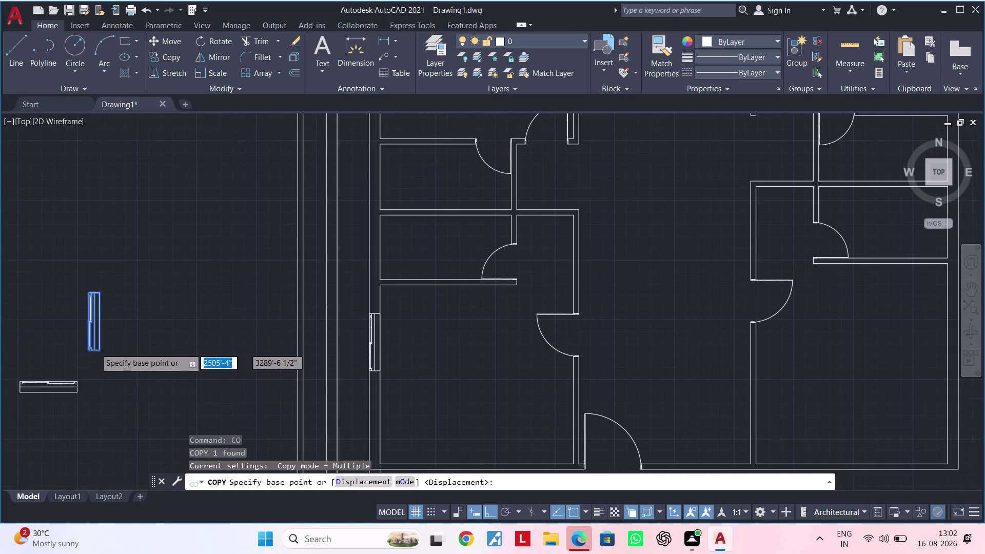
scroll(up, 3)
click(102, 350)
scroll(down, 3)
middle_drag(347, 343, 70, 329)
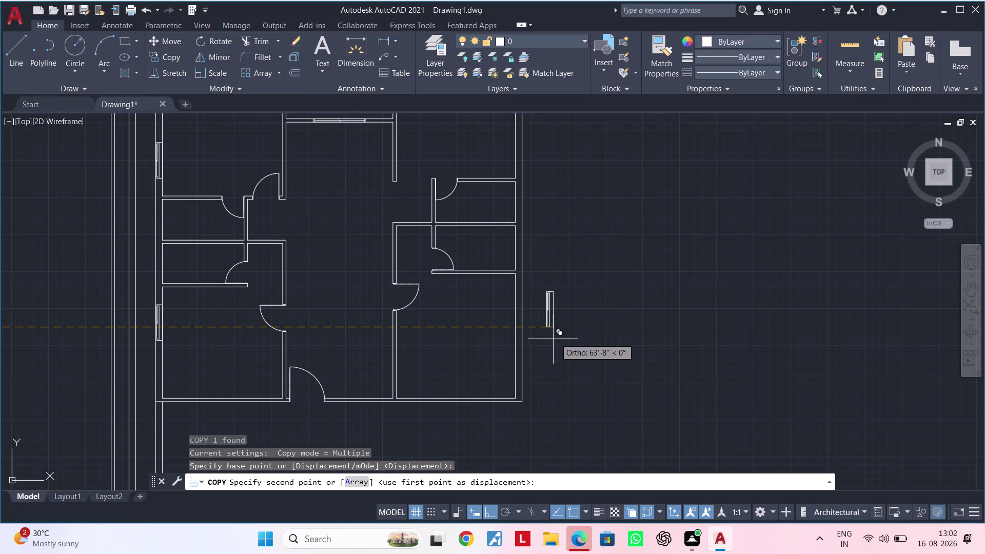
key(Escape)
key(Escape)
middle_drag(502, 311, 451, 318)
key(Escape)
key(Escape)
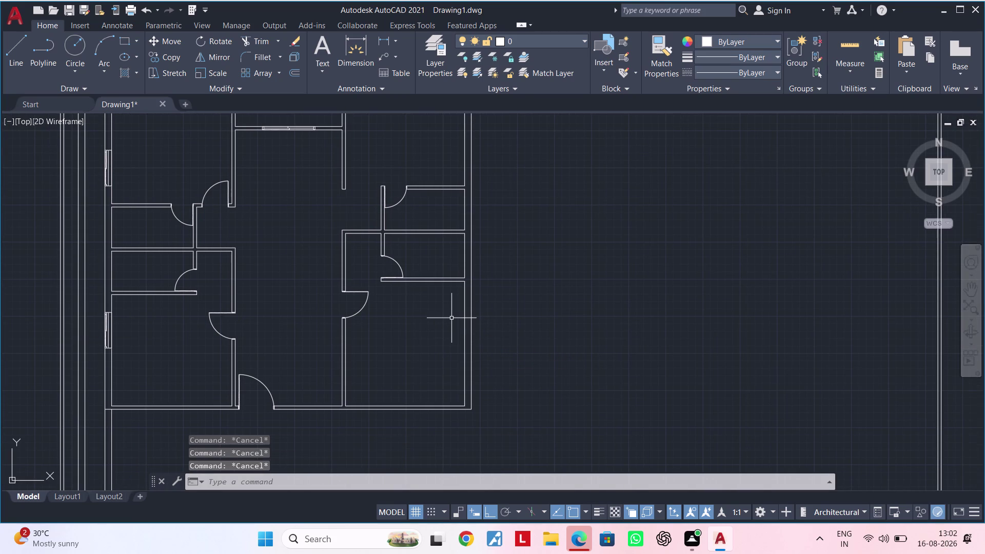
Offset the room's top wall line 2' downward.
text(OF 2)
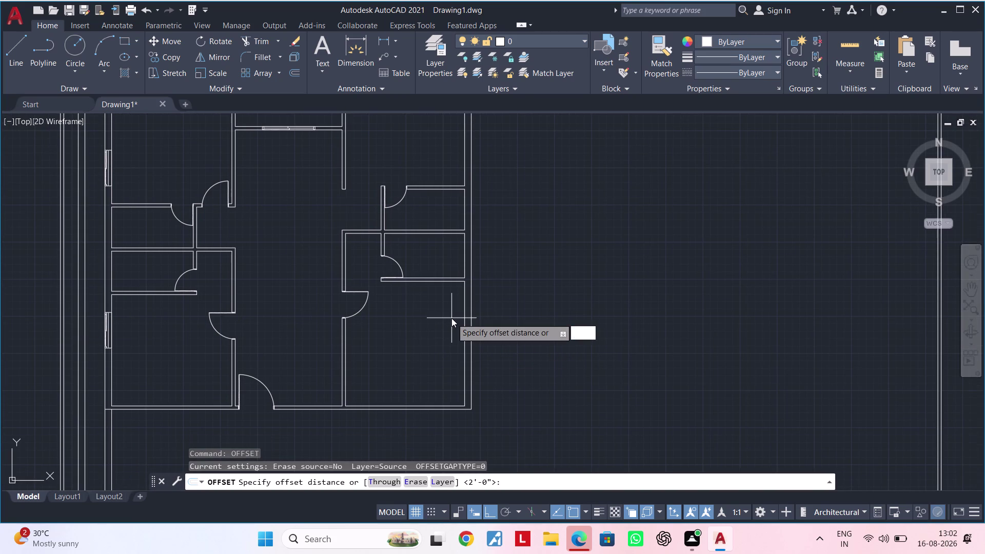
text(')
key(Return)
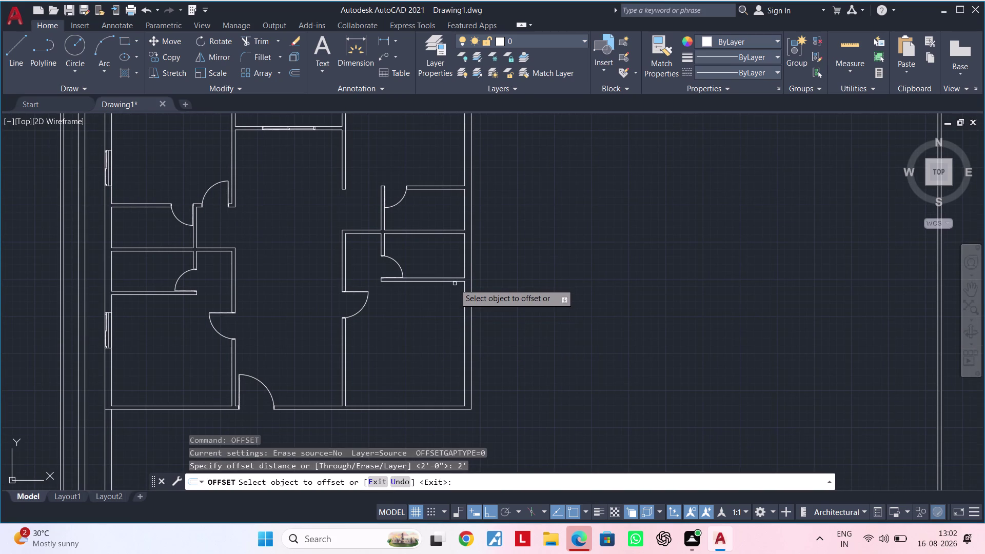
click(454, 281)
click(451, 321)
key(Escape)
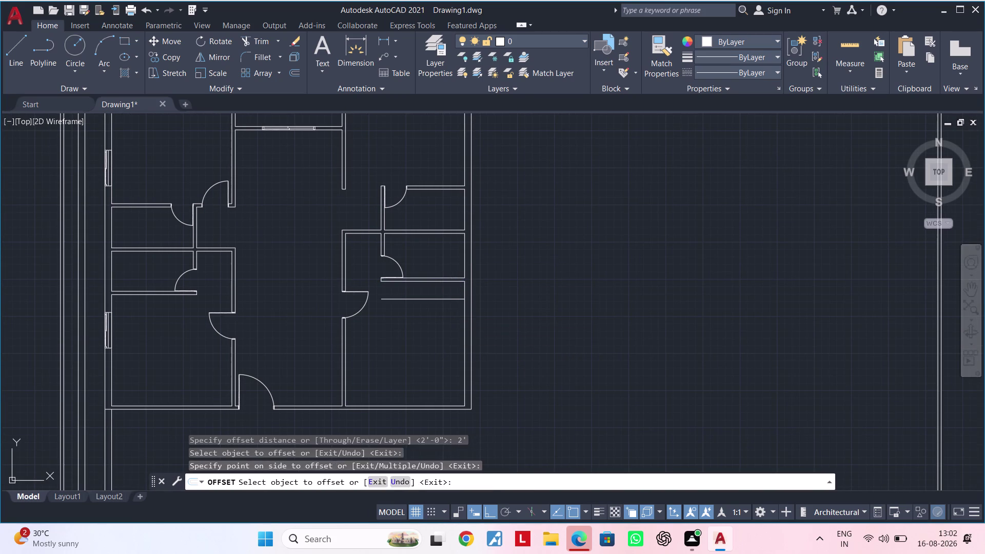
key(Escape)
key(Escape)
key(Escape)
Try extending the new line with EX, cancel, and return toward the window pieces.
text(EX)
key(space)
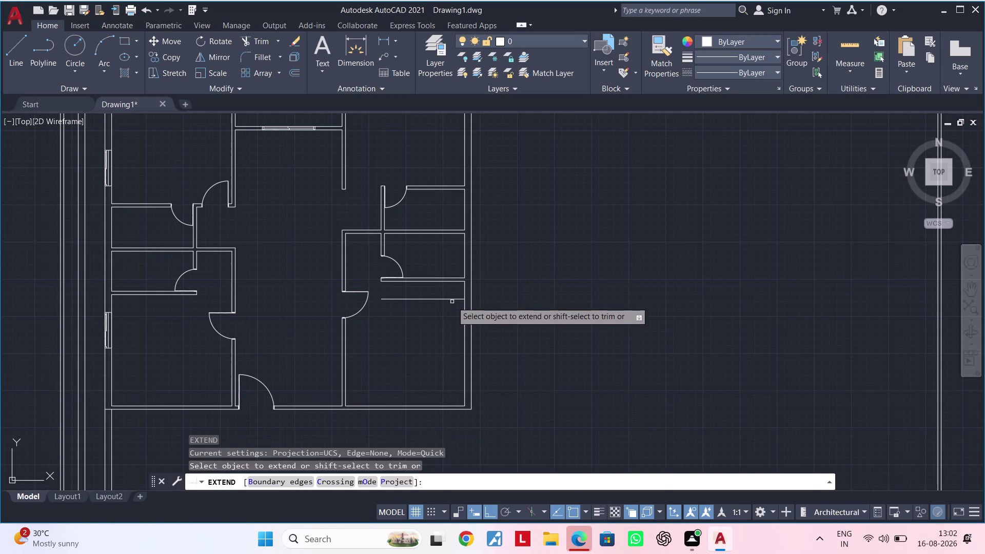
click(453, 299)
key(Escape)
scroll(down, 3)
middle_drag(441, 337, 440, 345)
key(Escape)
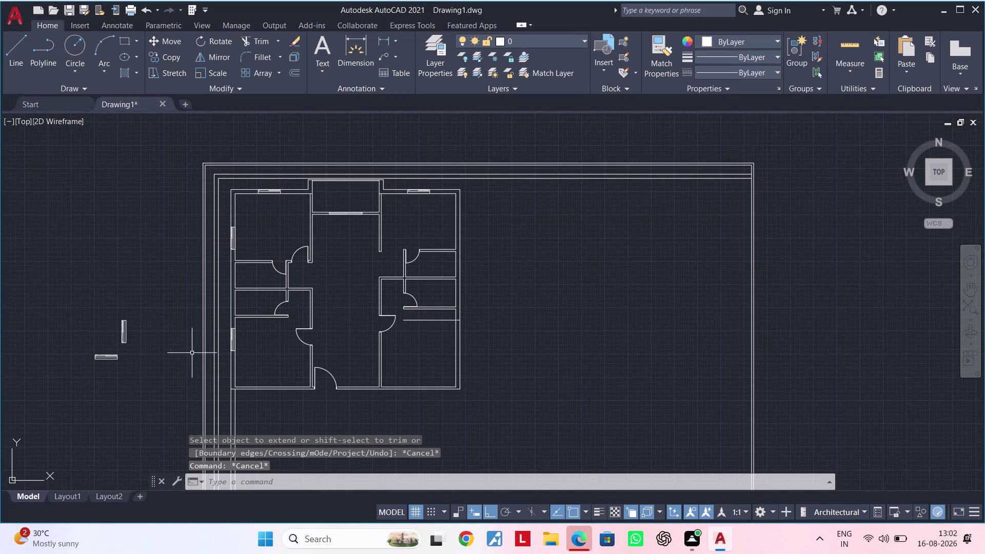
scroll(up, 3)
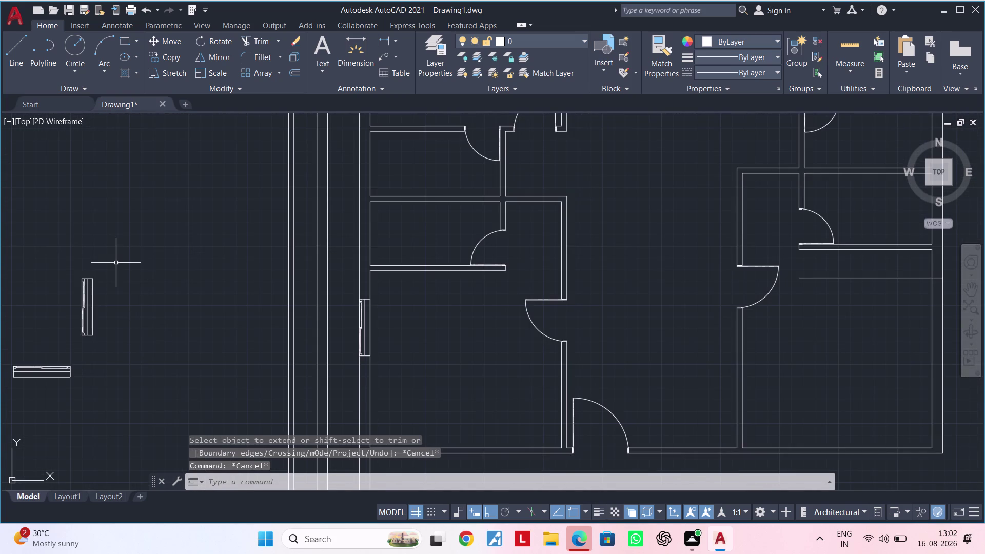
middle_drag(128, 271, 157, 242)
Mirror the vertical window piece about a vertical line, keeping the original.
click(150, 230)
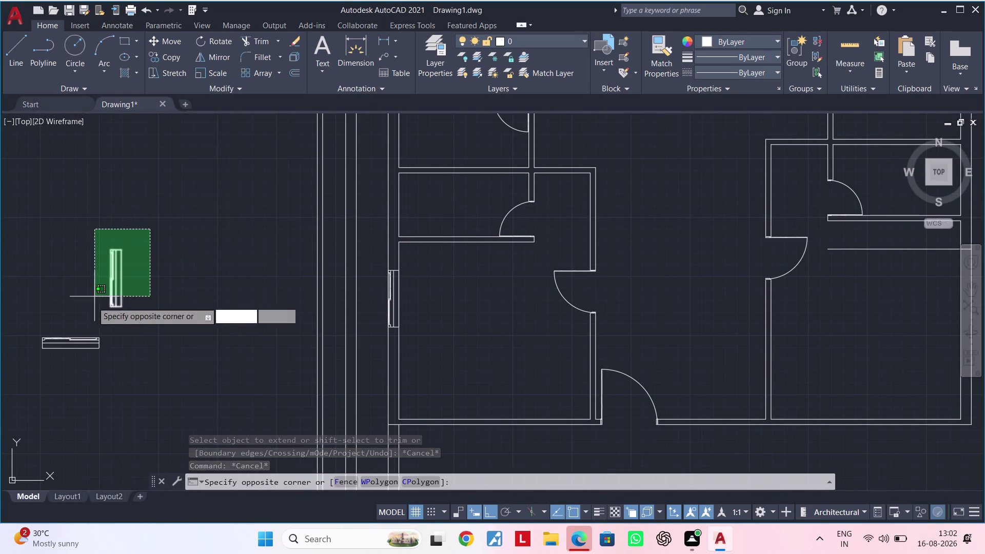
click(91, 321)
key(m)
key(i)
key(space)
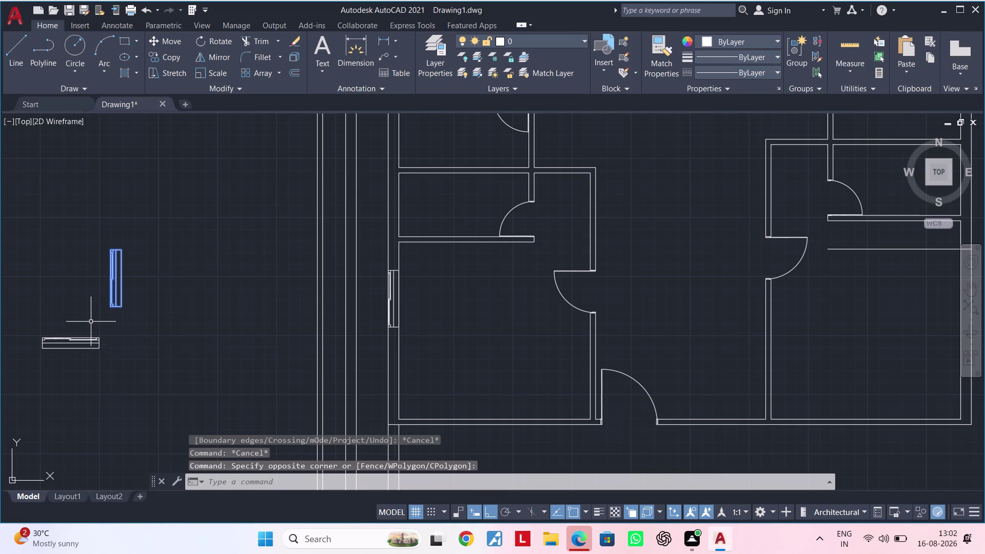
click(153, 253)
click(152, 325)
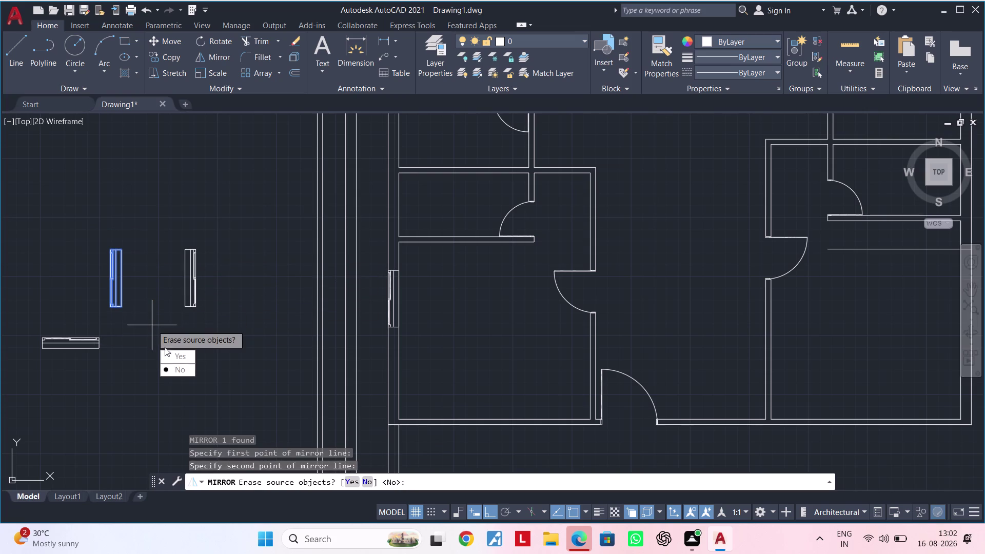
drag(166, 368, 152, 325)
drag(211, 215, 209, 219)
click(152, 342)
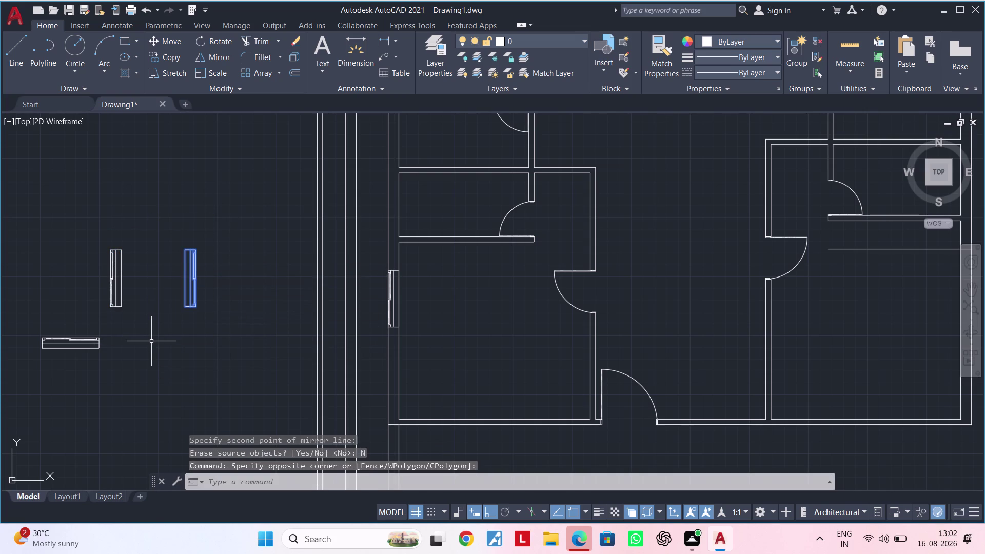
key(m)
key(Escape)
key(Escape)
Select the mirrored window piece and start copying it.
click(233, 228)
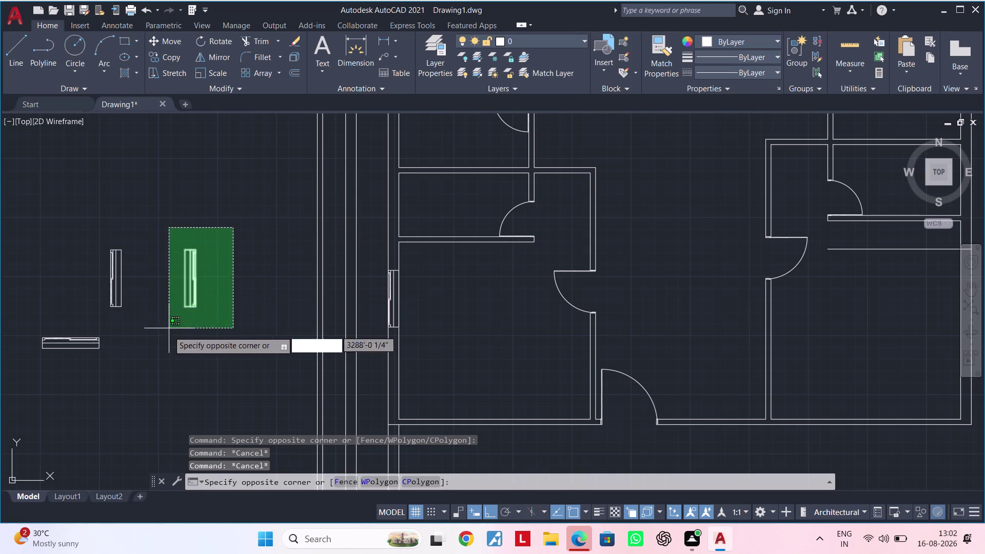
click(167, 331)
text(CO)
key(space)
scroll(up, 3)
scroll(up, 3)
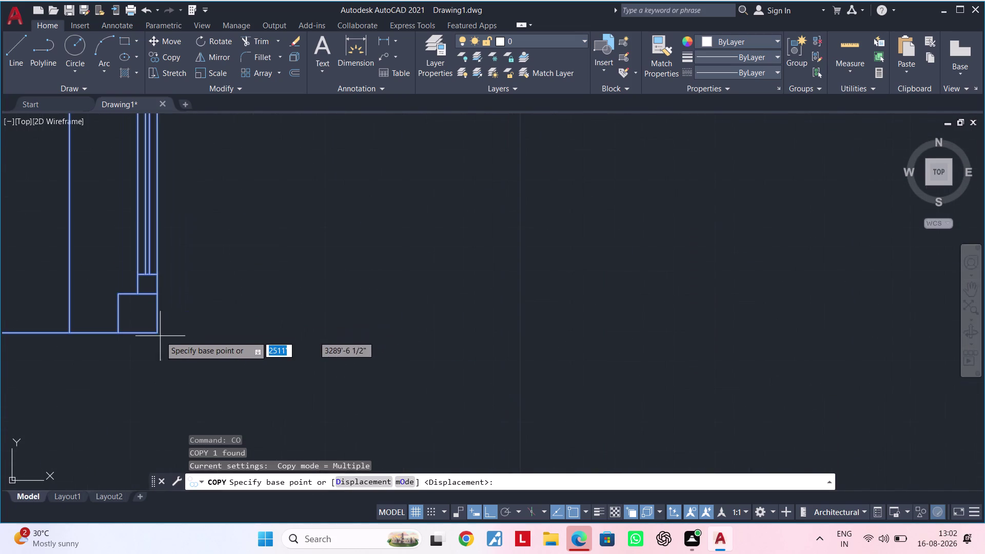
Pick a copy base point, pan to the right wall lines, then cancel the copy.
click(158, 331)
scroll(down, 3)
scroll(down, 3)
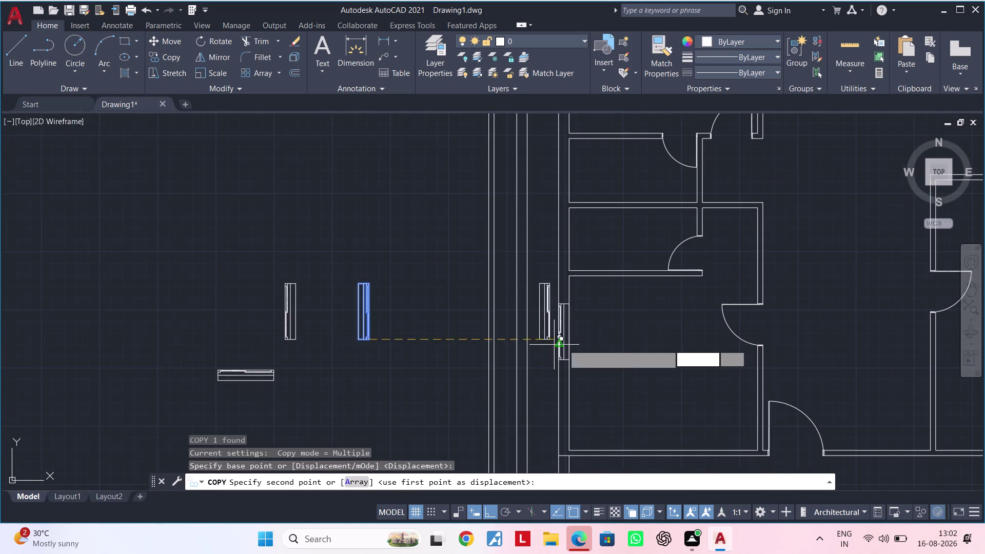
middle_drag(611, 343, 236, 313)
middle_drag(740, 296, 614, 300)
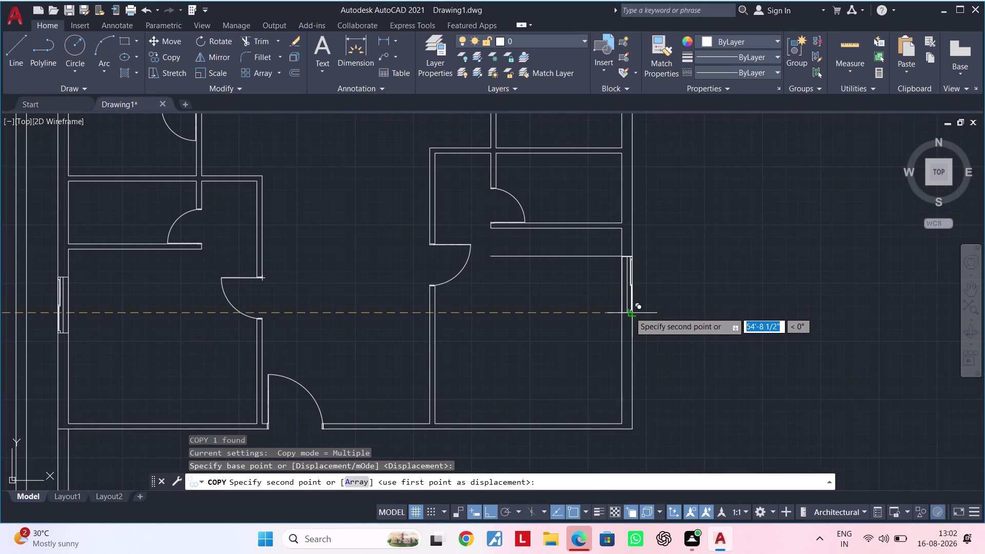
scroll(up, 3)
middle_drag(635, 313, 630, 395)
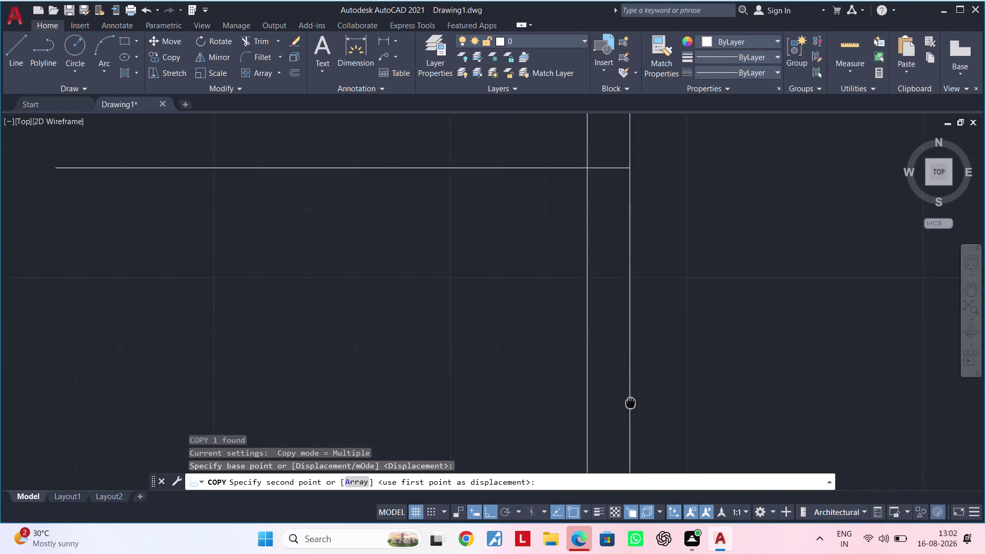
middle_drag(630, 395, 632, 414)
click(703, 402)
key(Escape)
key(Escape)
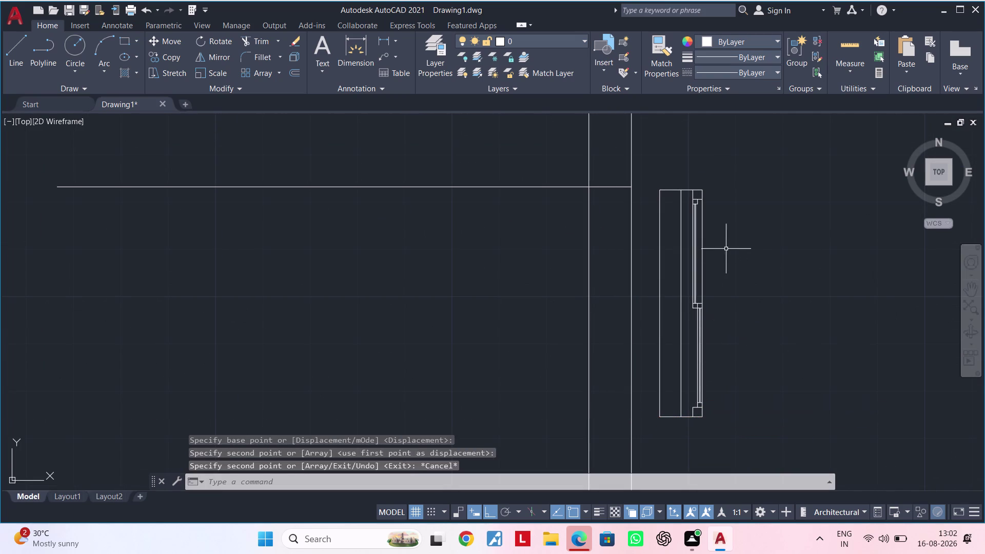
key(Escape)
Move the mirrored window piece onto the right-hand wall.
click(651, 180)
click(740, 427)
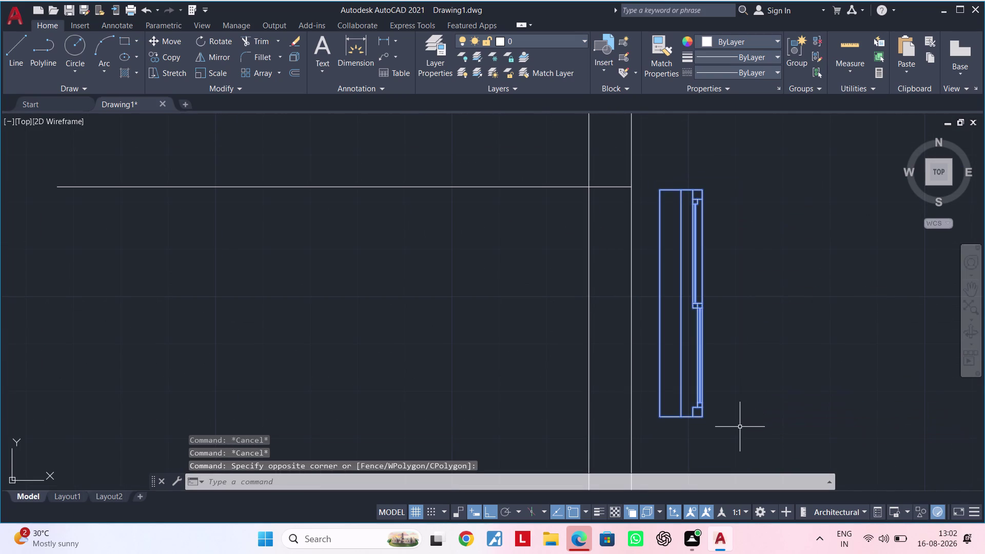
text(M)
key(space)
click(701, 188)
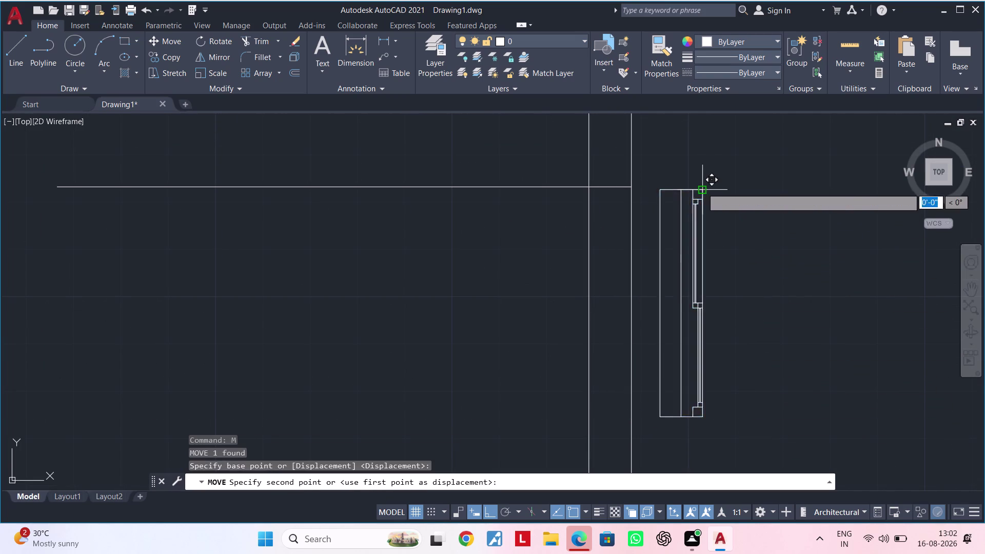
click(634, 184)
scroll(down, 3)
middle_drag(689, 252, 694, 240)
key(Escape)
Delete the 2' guide line in the right-hand room.
click(590, 206)
key(Delete)
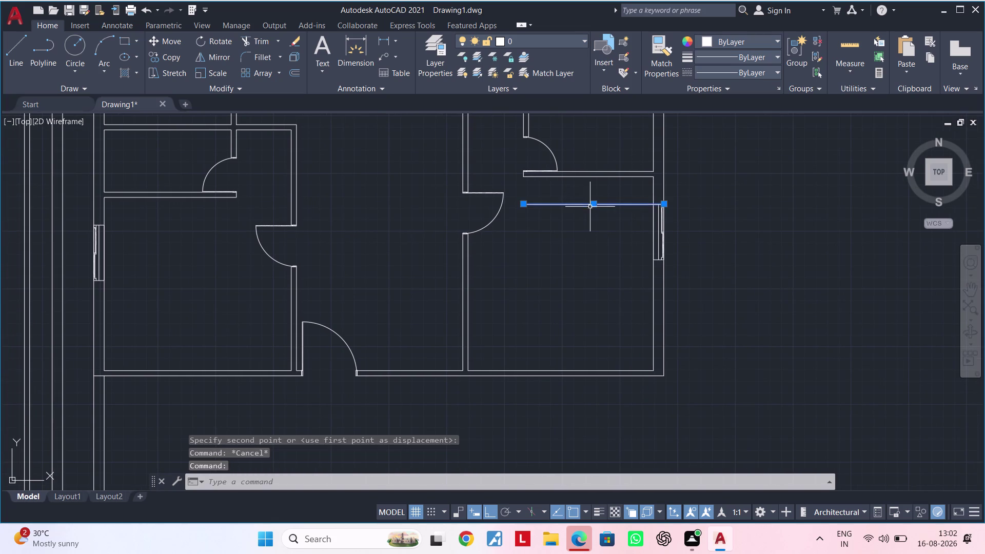
scroll(down, 3)
middle_drag(593, 219, 566, 361)
middle_drag(568, 359, 551, 319)
scroll(up, 3)
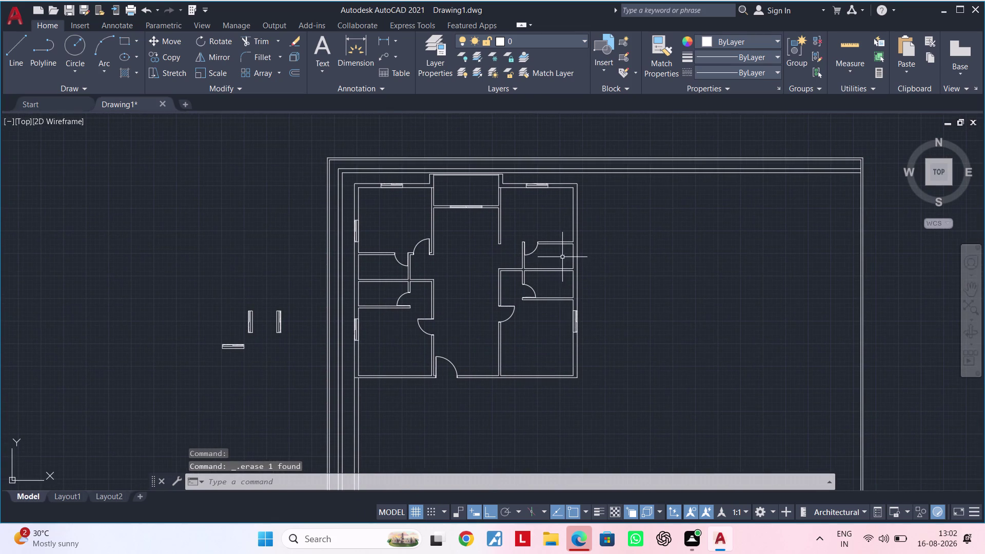
Explode the right spare vertical window detail into separate lines.
middle_drag(562, 256, 548, 263)
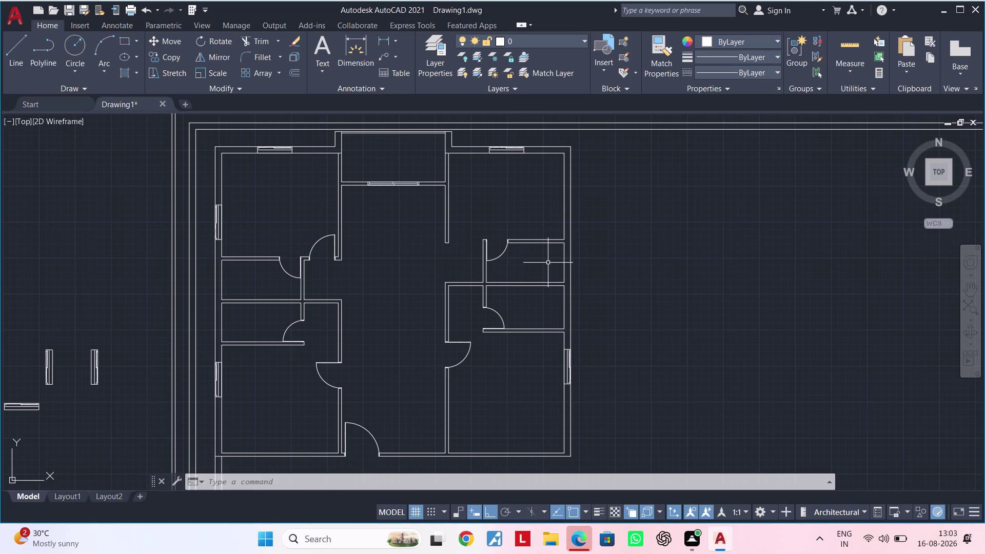
middle_drag(408, 284, 487, 256)
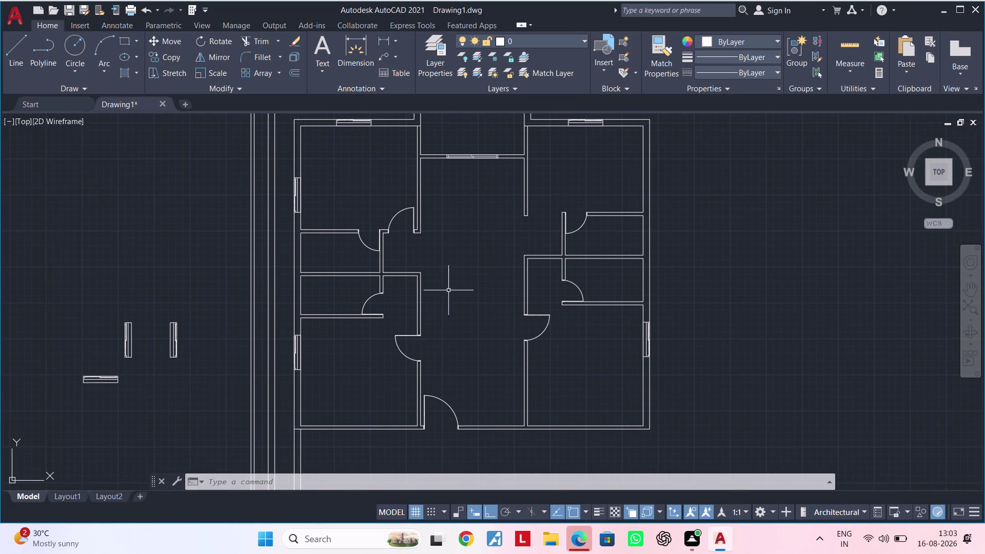
scroll(up, 3)
middle_drag(180, 350, 335, 284)
key(Escape)
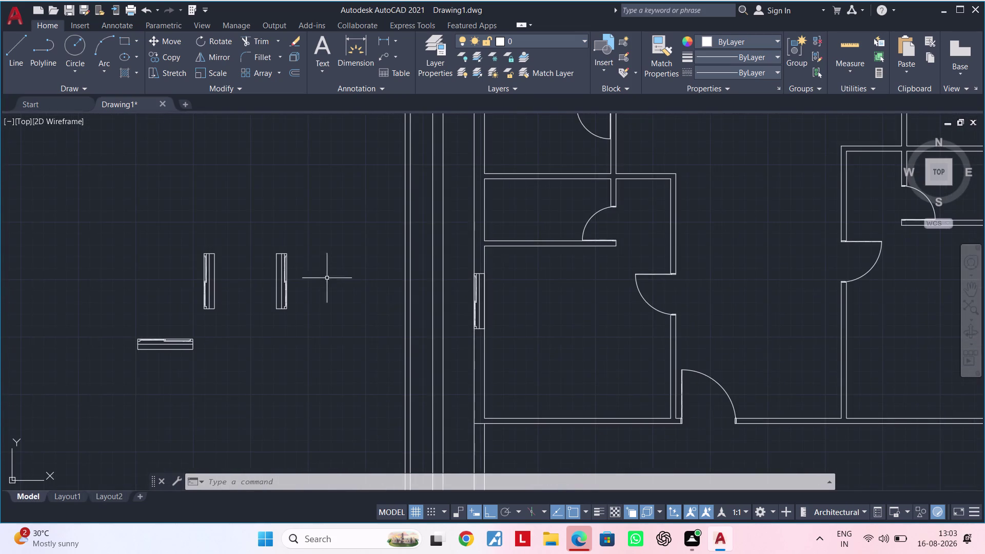
scroll(up, 3)
key(Escape)
middle_drag(301, 284, 313, 278)
key(Escape)
key(Escape)
click(349, 183)
click(226, 357)
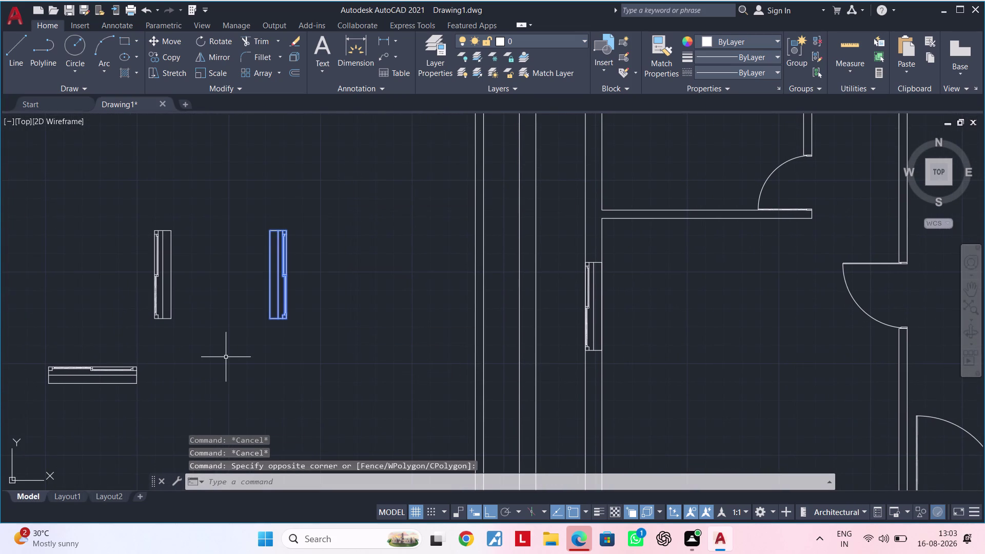
text(X)
key(space)
Reselect the exploded lines, start a block definition, then cancel it and clear the selection.
click(348, 192)
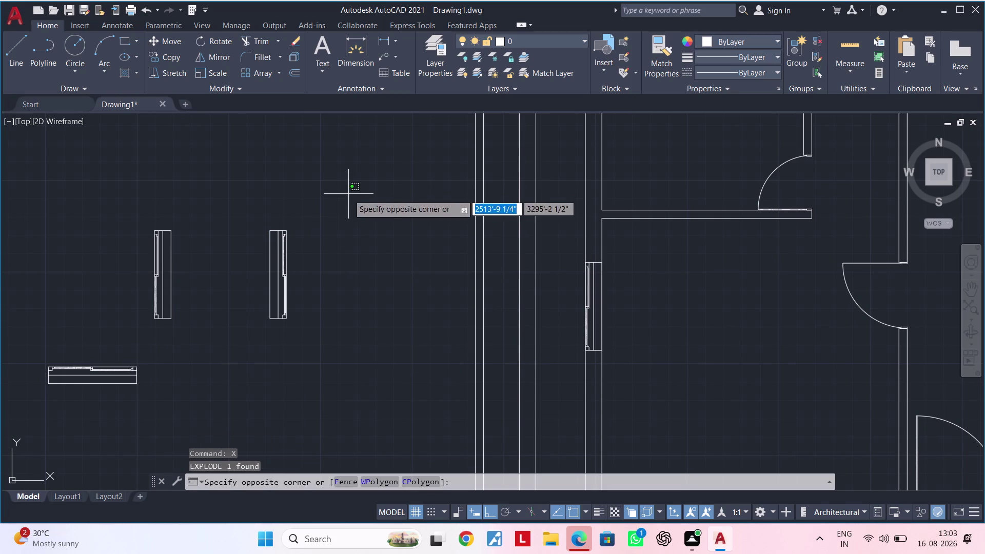
click(240, 360)
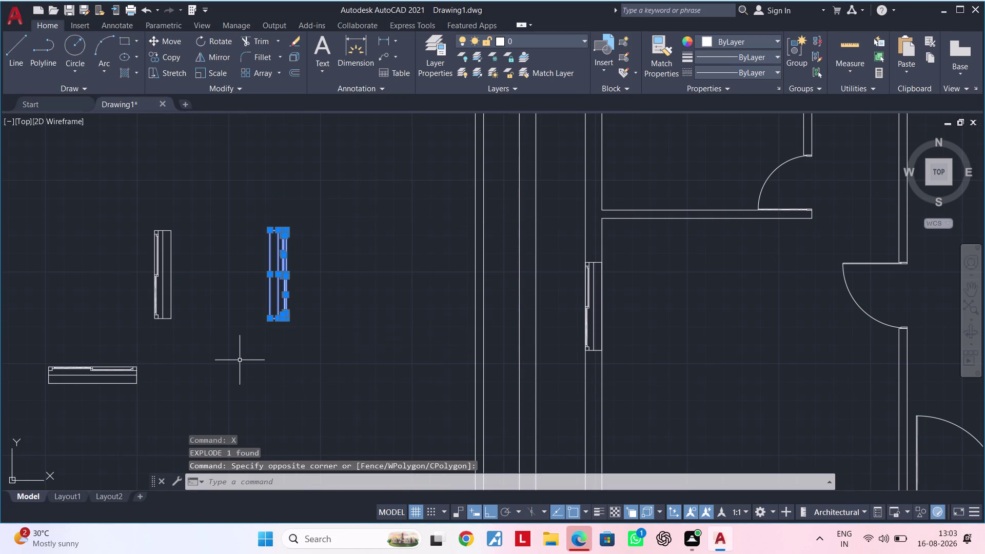
text(B)
key(space)
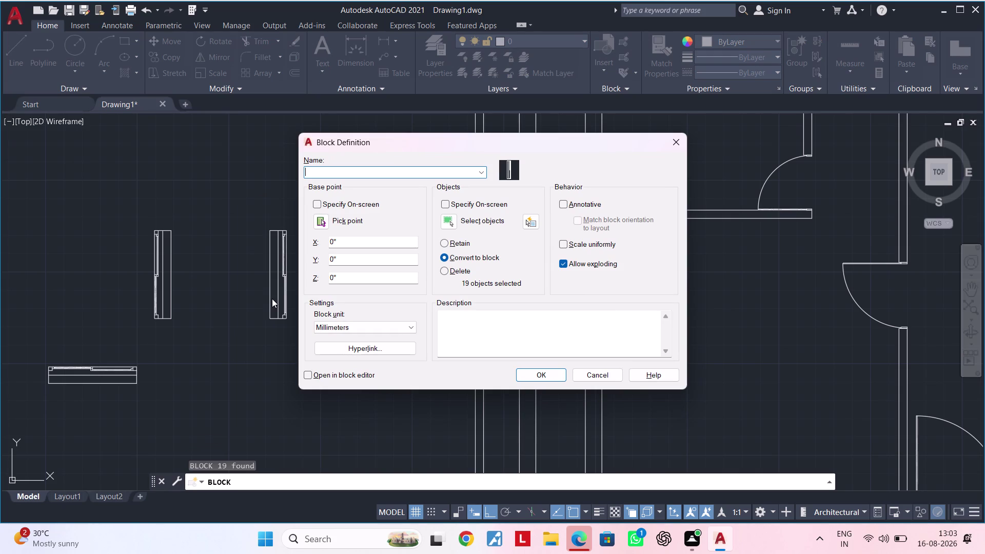
text(KW)
key(Return)
middle_drag(305, 321, 243, 331)
scroll(down, 3)
middle_drag(243, 331, 242, 315)
scroll(up, 3)
key(Escape)
key(Escape)
key(Escape)
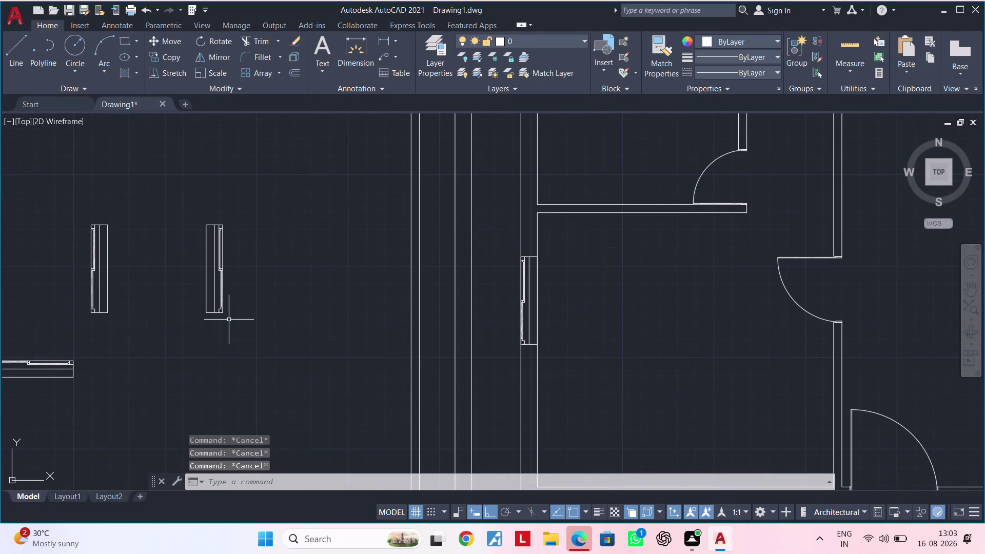
Select the pieces of the exploded window detail.
scroll(up, 3)
scroll(down, 3)
middle_drag(229, 320, 189, 327)
key(Escape)
drag(212, 232, 208, 242)
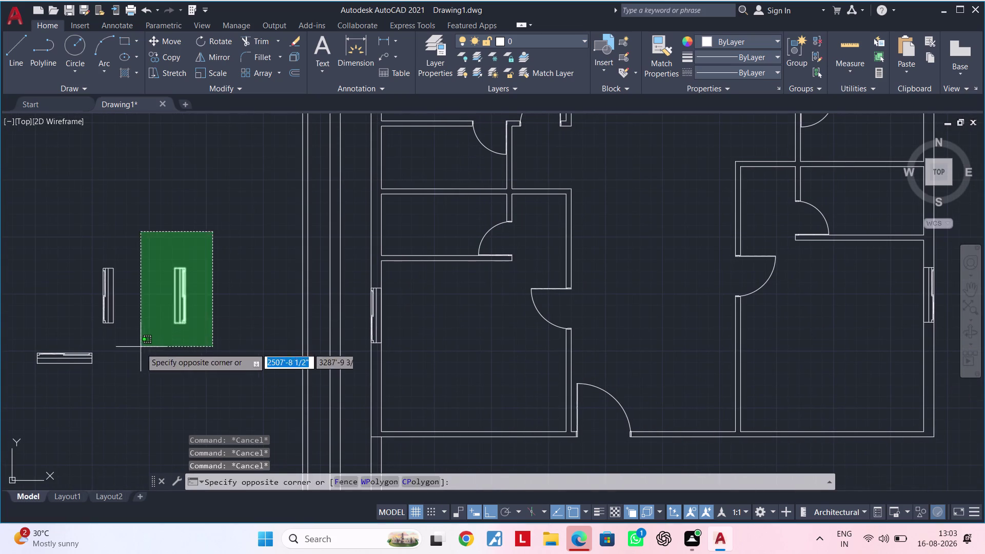
click(140, 348)
scroll(up, 3)
key(Escape)
click(189, 306)
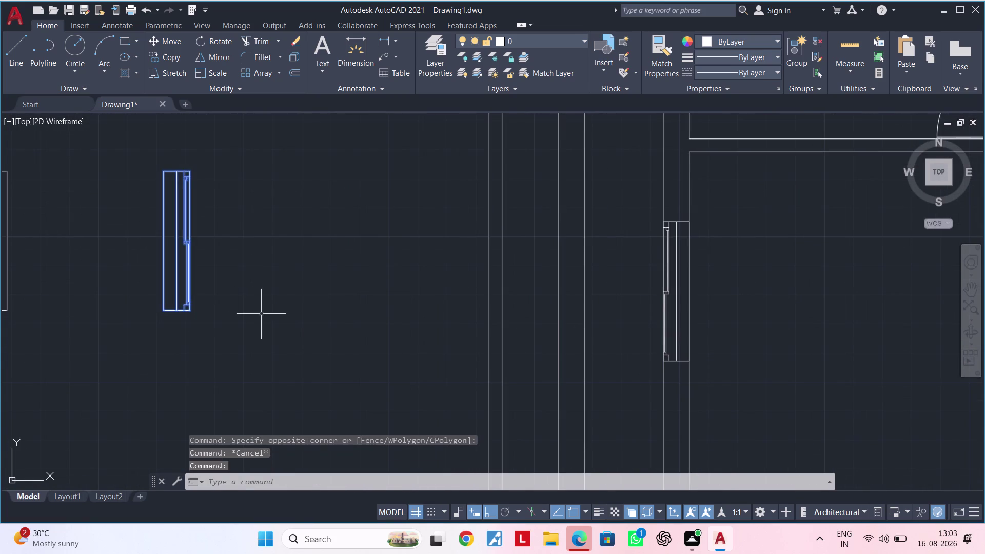
middle_drag(261, 314, 208, 332)
Copy the detail from its bottom corner to the window corner on the right wall.
text(CO)
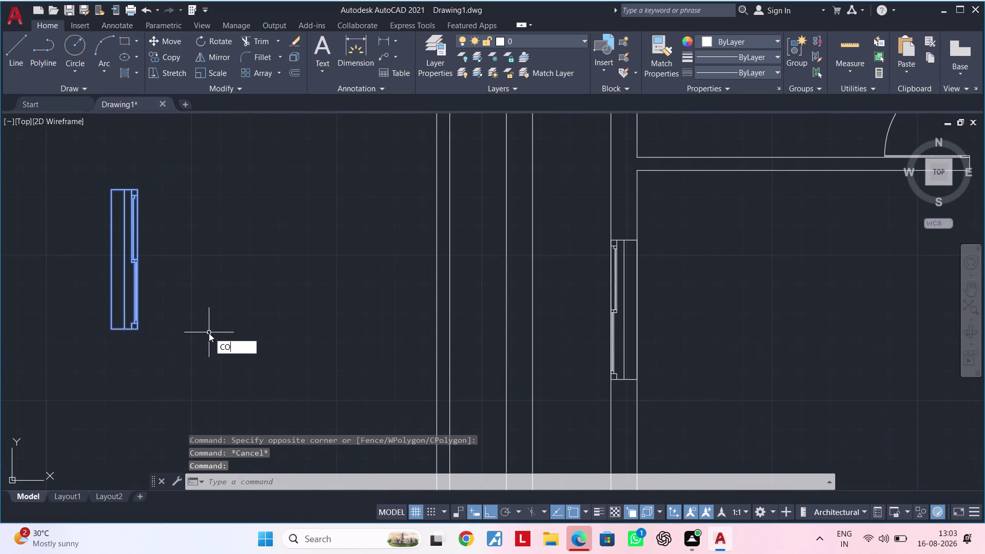
key(space)
scroll(up, 3)
scroll(down, 3)
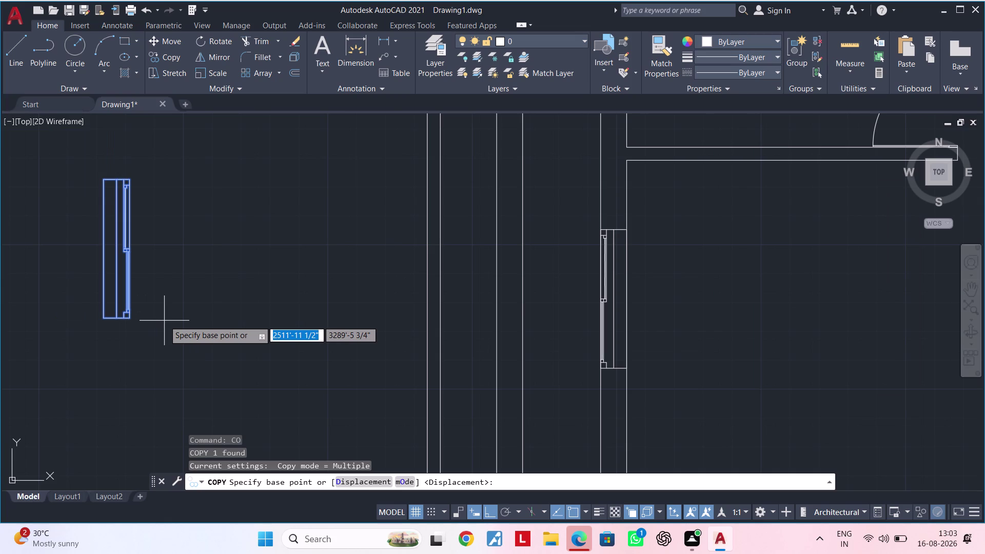
scroll(up, 3)
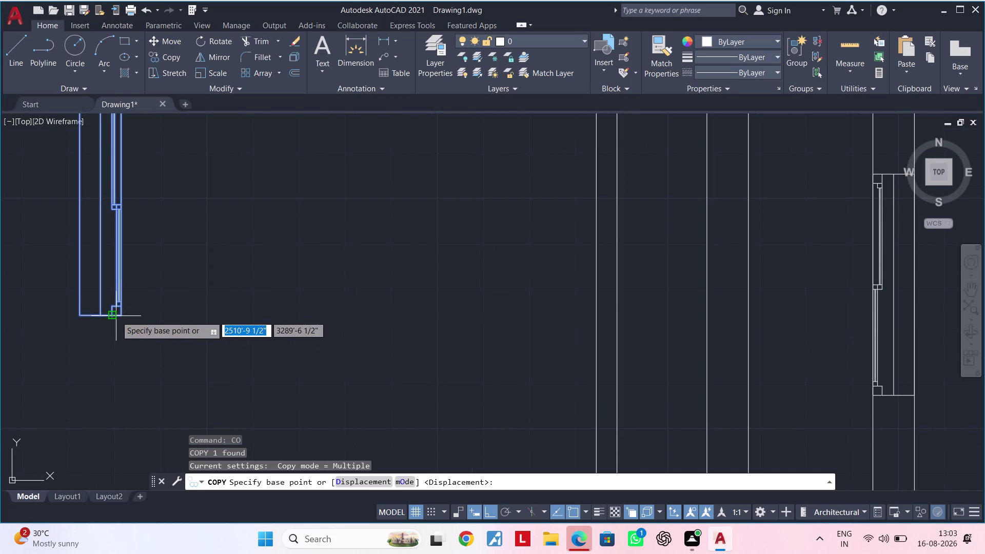
scroll(up, 3)
click(130, 316)
scroll(down, 3)
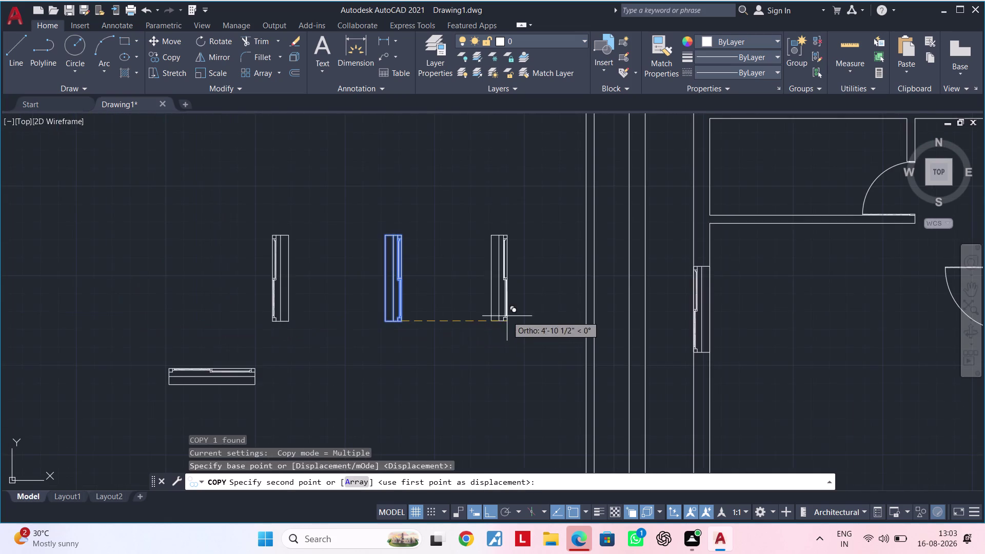
middle_drag(521, 309, 125, 364)
scroll(down, 3)
middle_drag(589, 341, 227, 359)
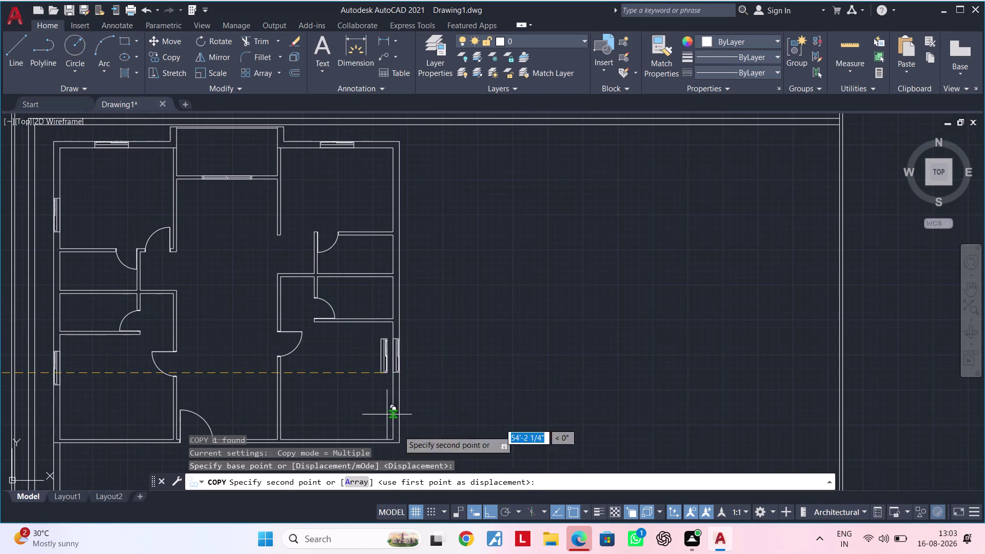
click(494, 515)
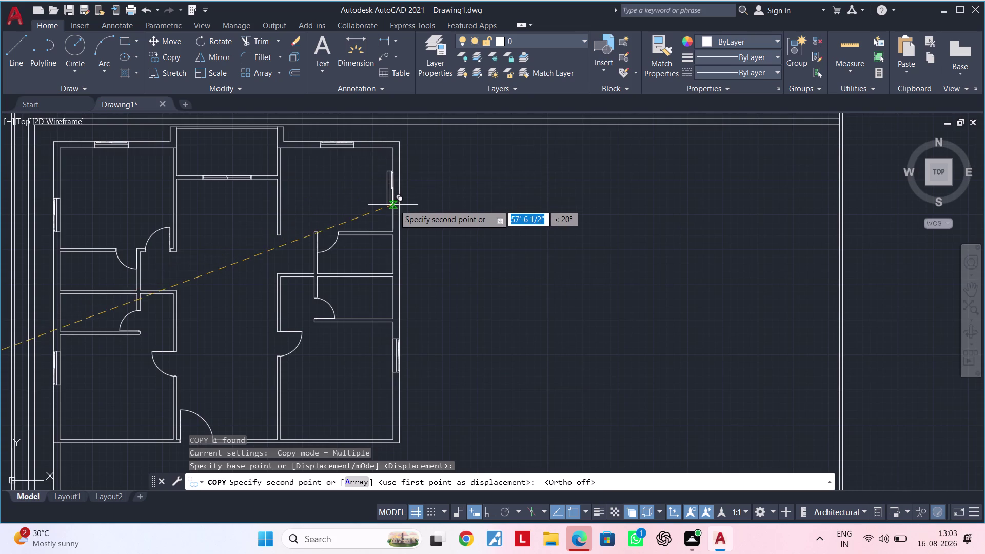
scroll(up, 3)
scroll(up, 3)
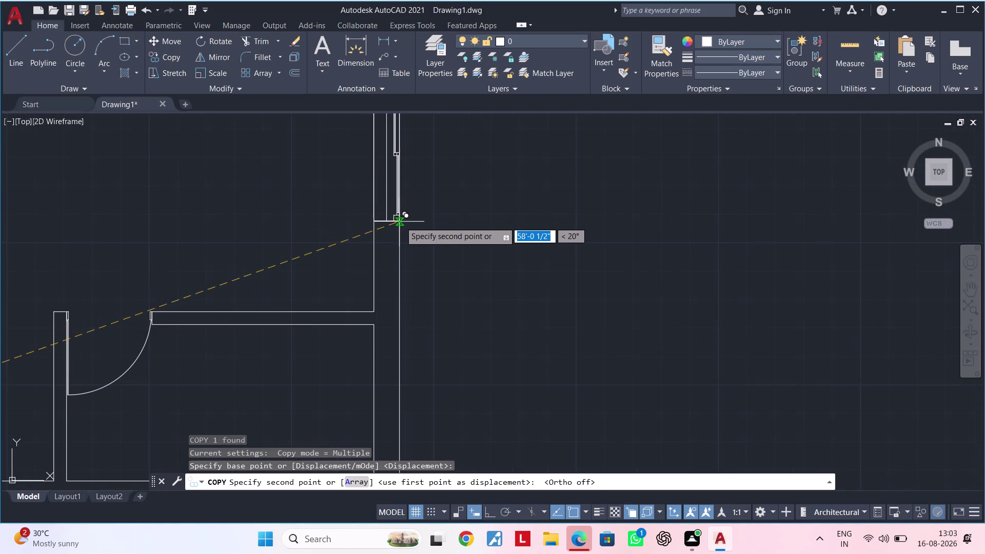
scroll(up, 3)
click(394, 217)
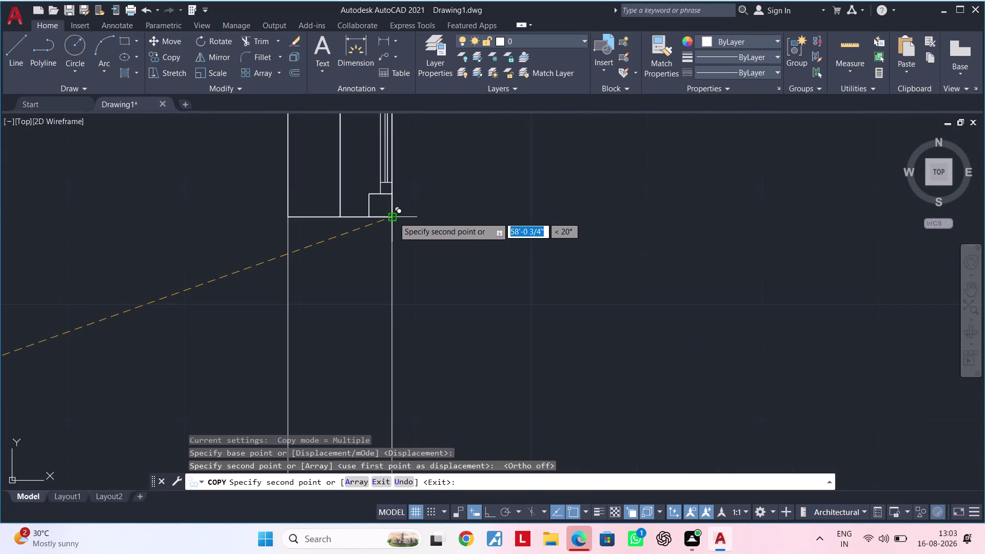
scroll(down, 3)
key(Escape)
key(Escape)
scroll(down, 3)
scroll(up, 3)
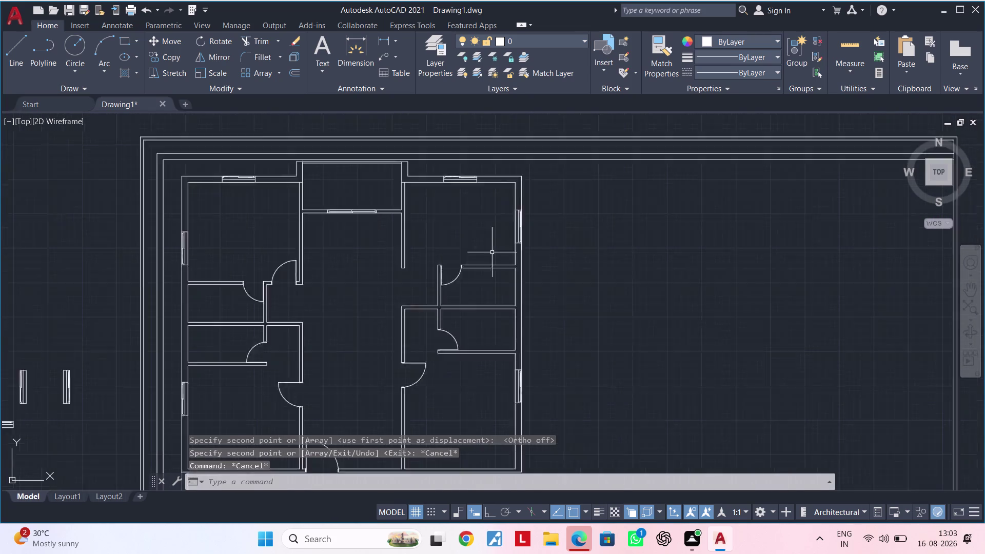
scroll(up, 3)
middle_drag(507, 258, 506, 209)
scroll(up, 3)
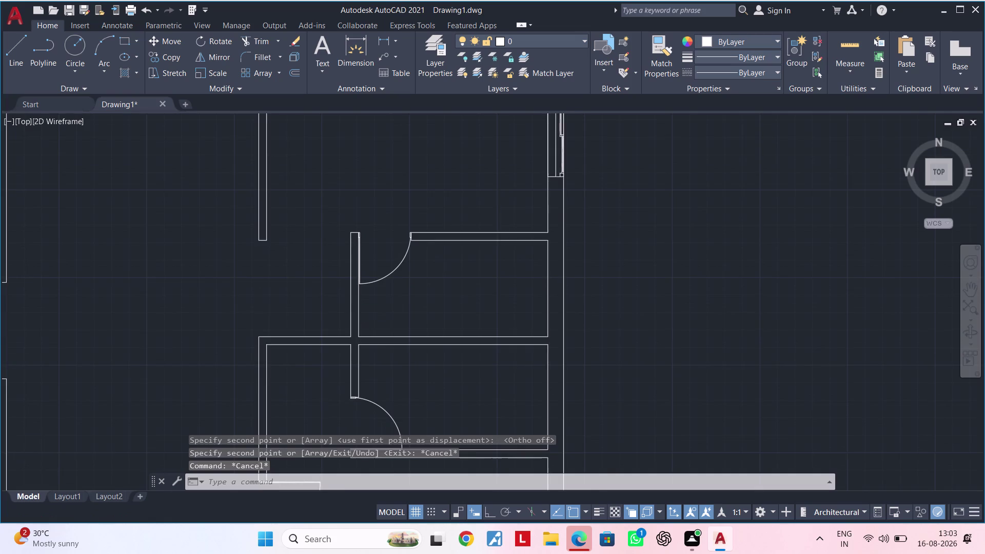
middle_click(501, 220)
key(Escape)
key(Escape)
text(OF)
key(space)
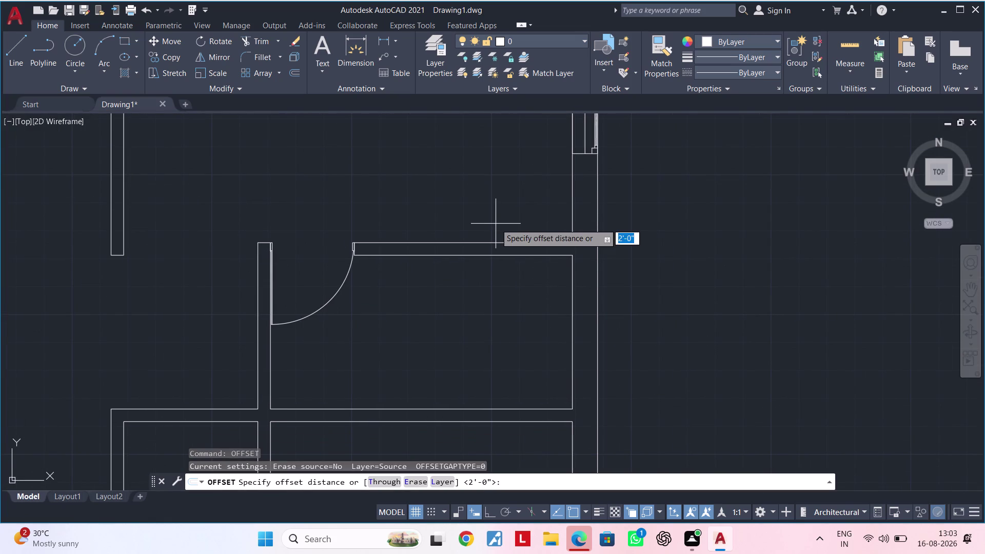
text(2')
key(Return)
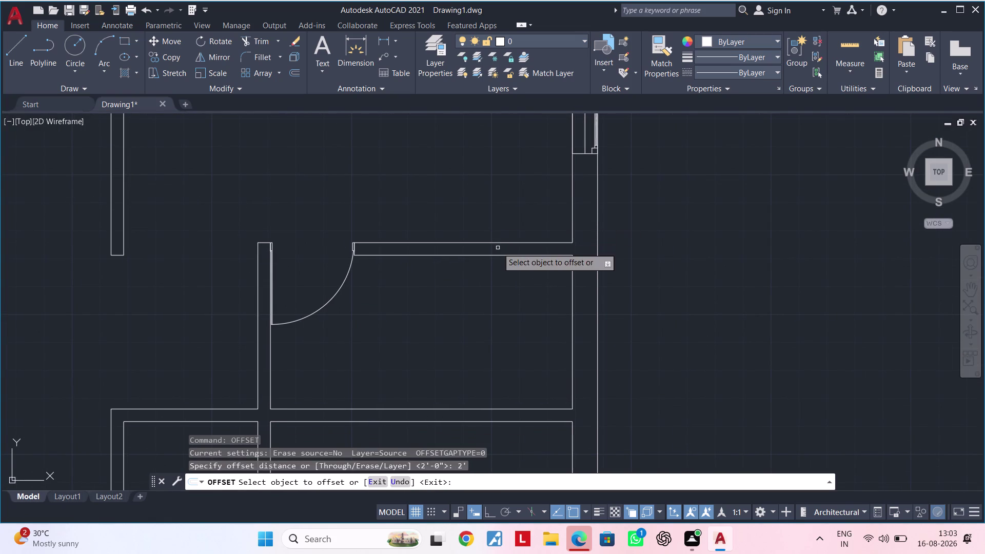
scroll(up, 3)
click(529, 243)
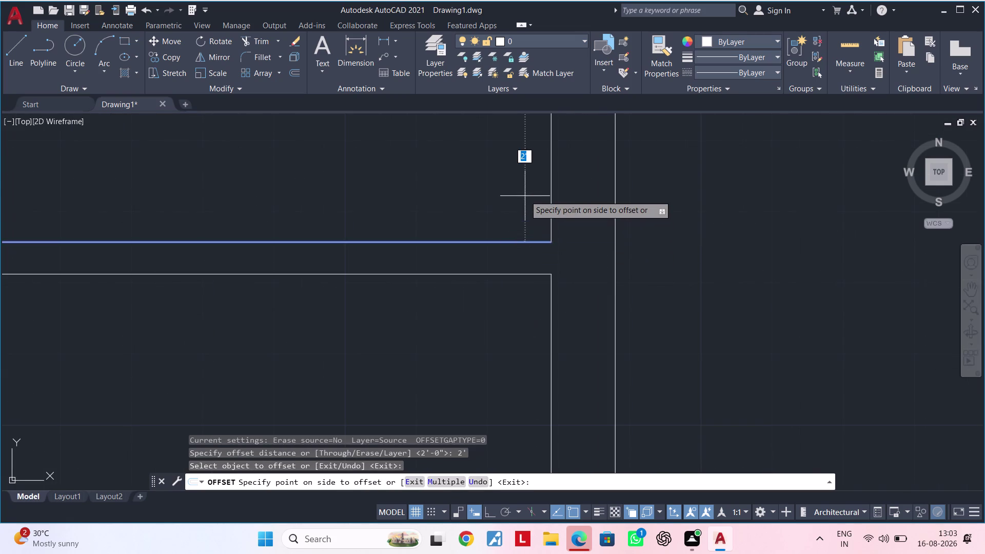
scroll(down, 3)
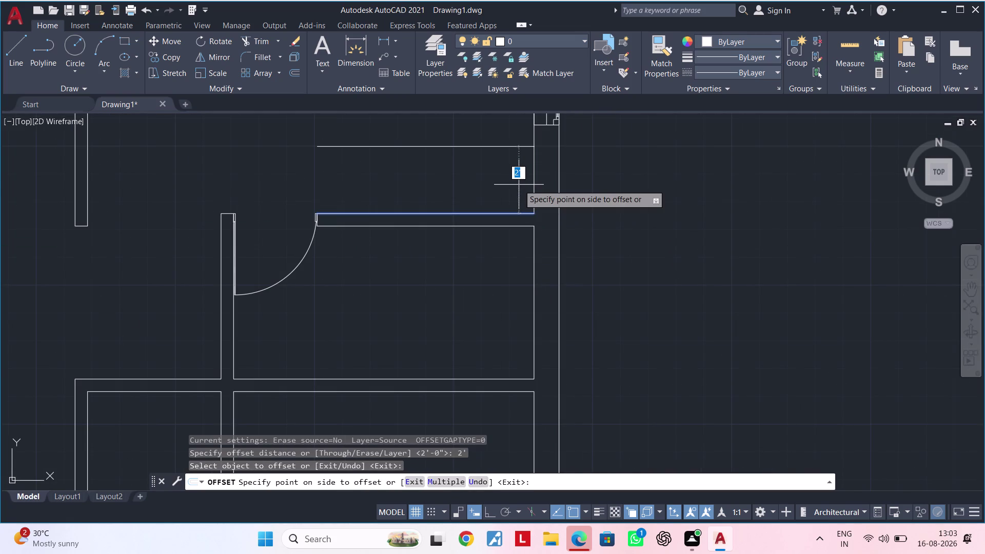
key(Escape)
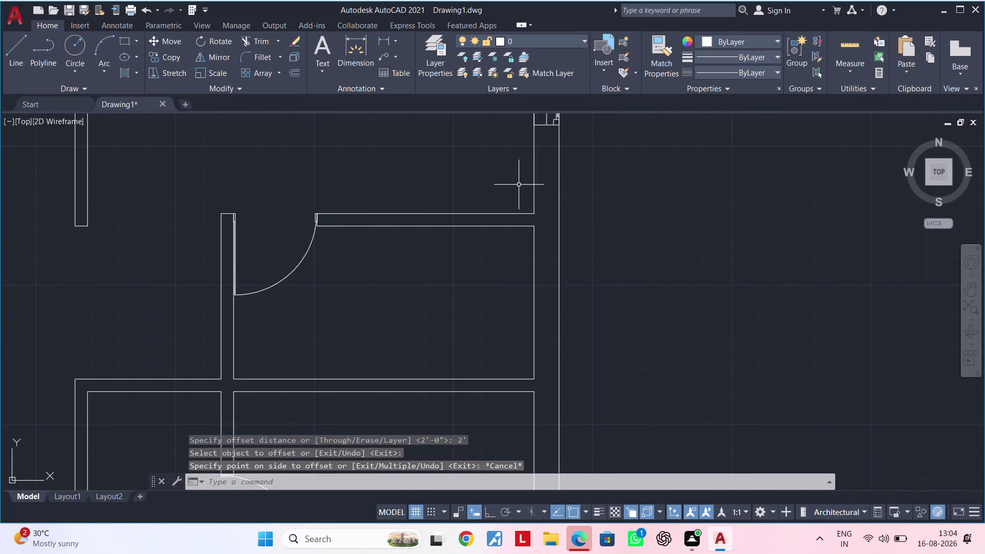
scroll(down, 3)
middle_drag(519, 185, 517, 276)
scroll(up, 3)
middle_drag(514, 266, 486, 297)
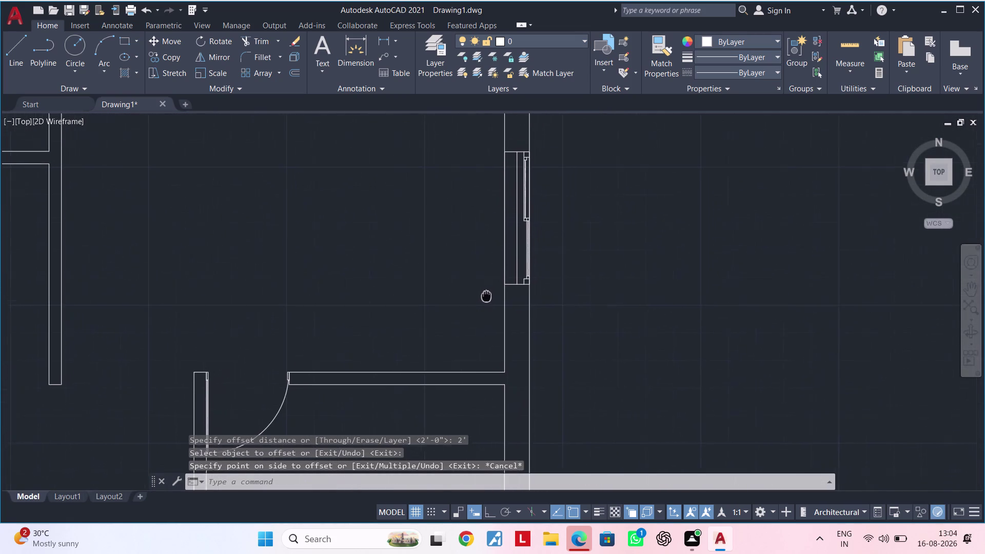
middle_drag(486, 297, 480, 301)
scroll(down, 3)
middle_drag(453, 279, 455, 294)
key(Escape)
key(Escape)
key(Escape)
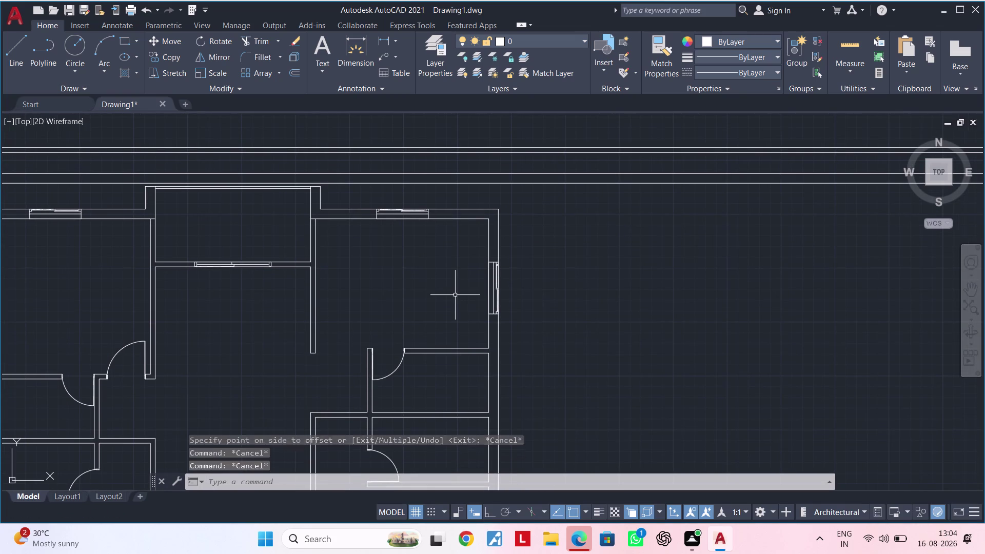
text(OF 2')
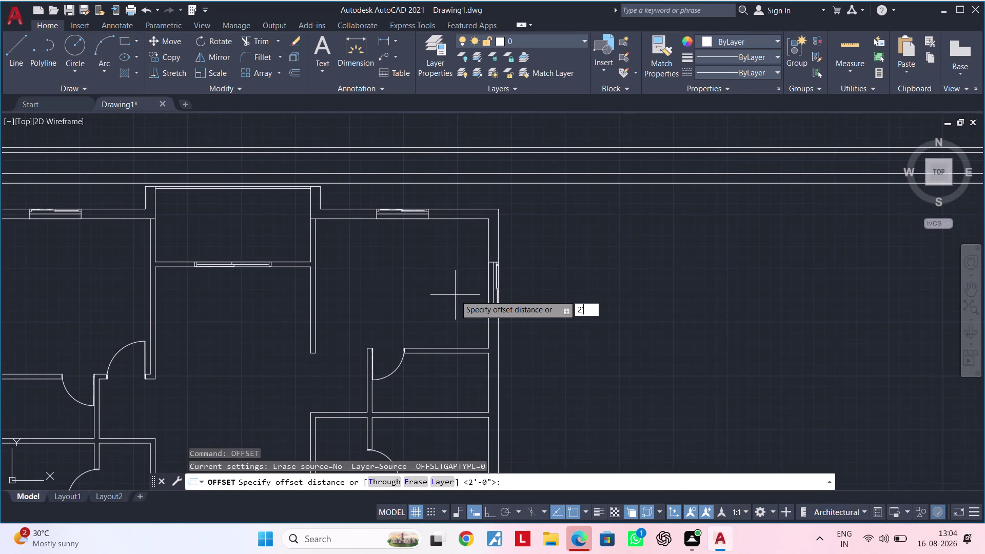
key(Return)
click(459, 220)
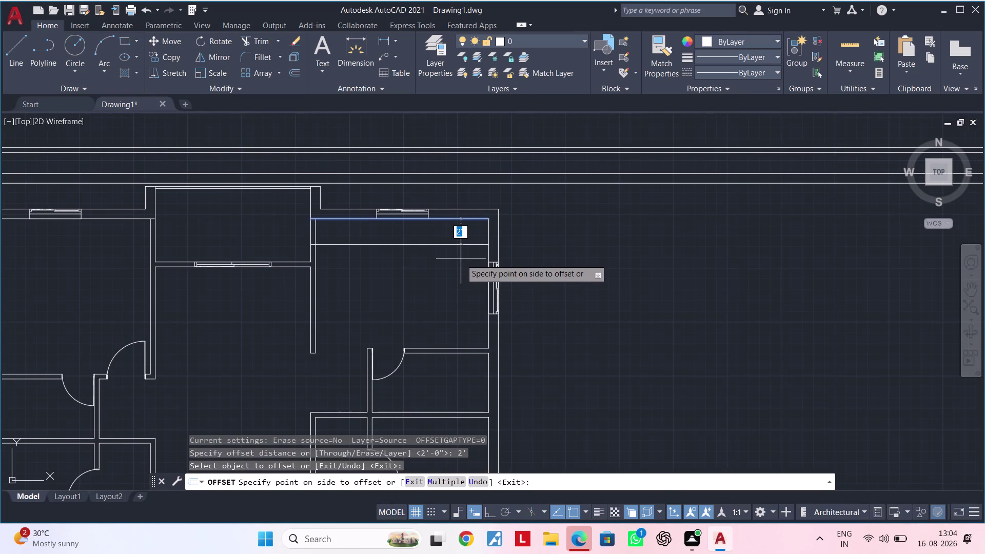
key(Escape)
key(Escape)
middle_drag(459, 270, 499, 240)
scroll(down, 3)
middle_drag(479, 269, 515, 244)
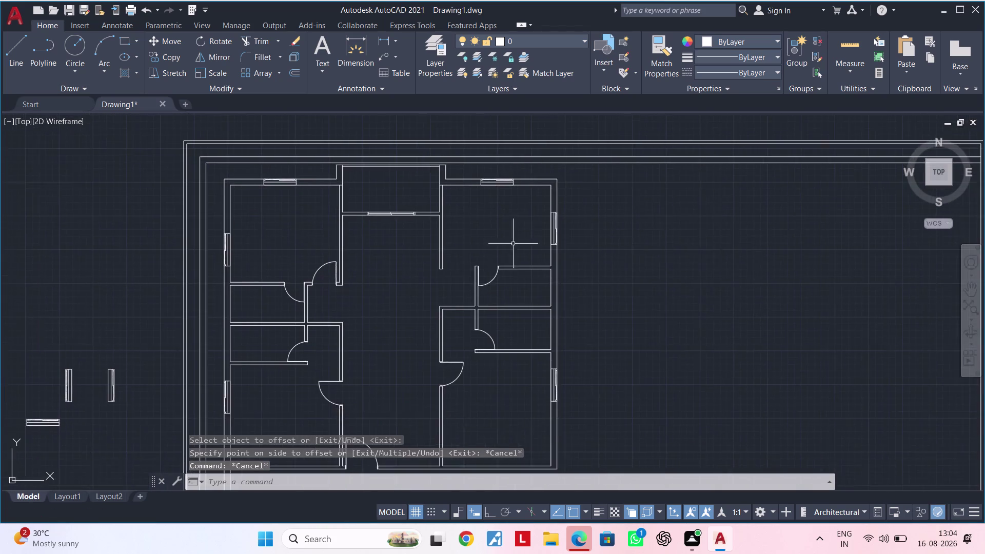
middle_drag(505, 255, 537, 219)
middle_drag(524, 370, 438, 363)
key(Escape)
middle_drag(123, 361, 150, 347)
middle_drag(251, 316, 322, 293)
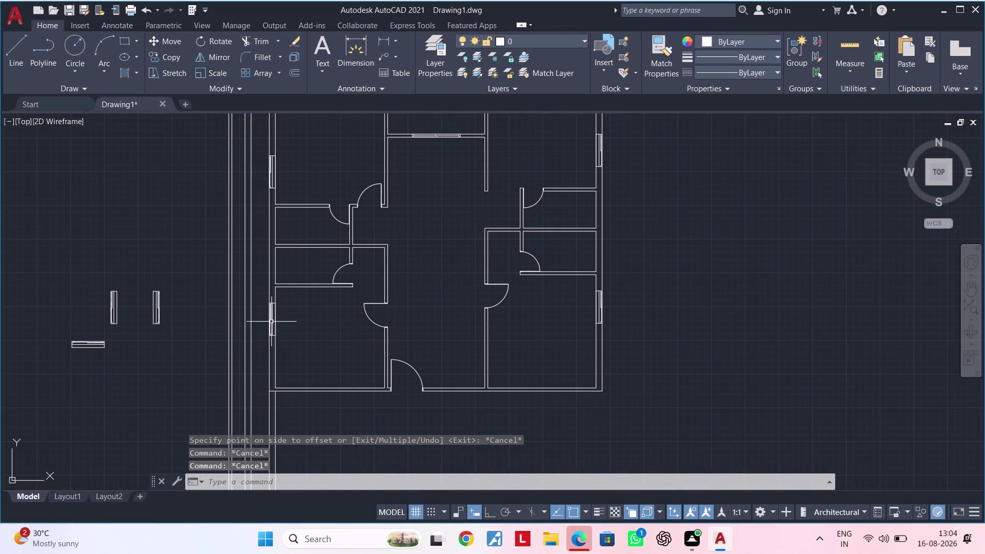
middle_drag(186, 334, 276, 313)
scroll(up, 3)
Explode the left spare vertical window detail.
scroll(up, 3)
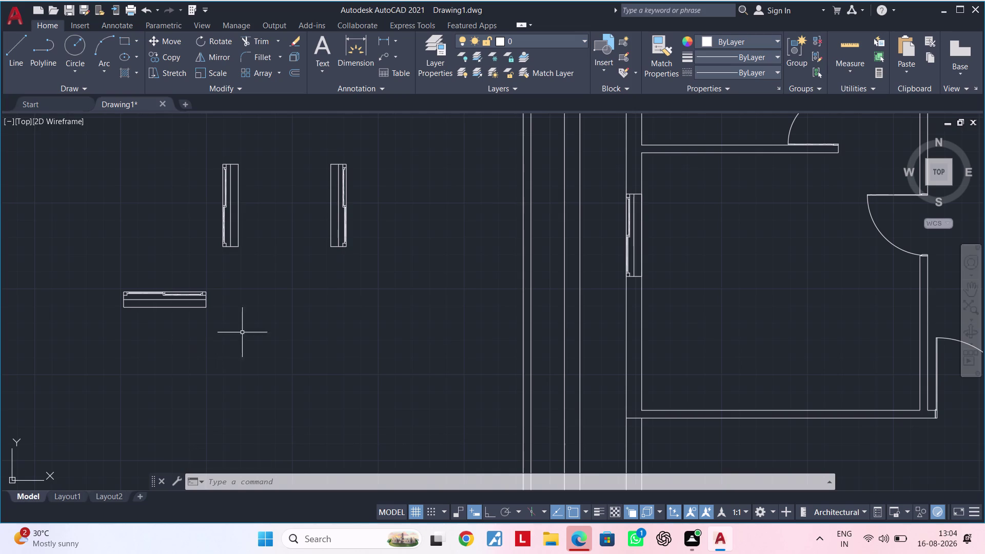
middle_drag(301, 243, 336, 314)
scroll(up, 3)
middle_drag(281, 303, 299, 298)
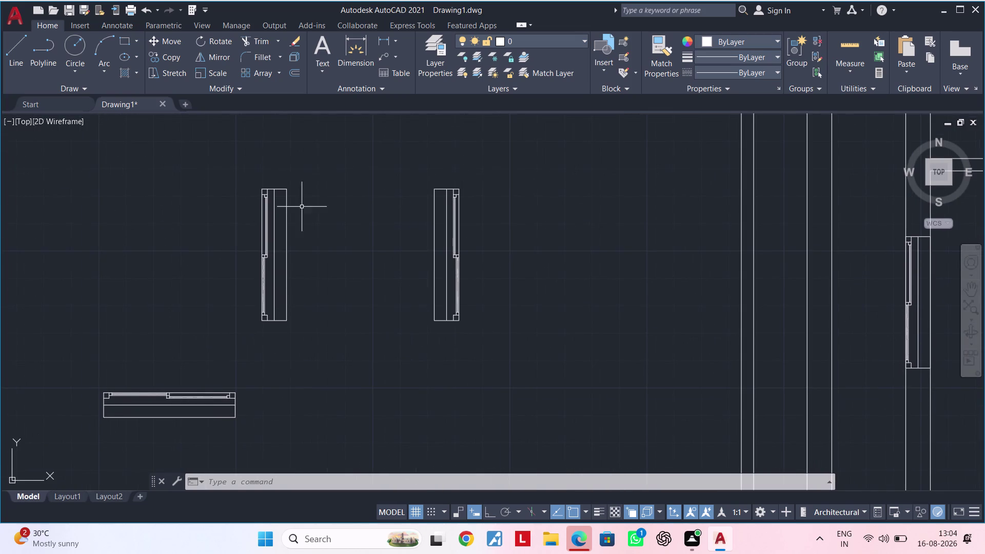
click(311, 148)
click(243, 353)
key(x)
key(space)
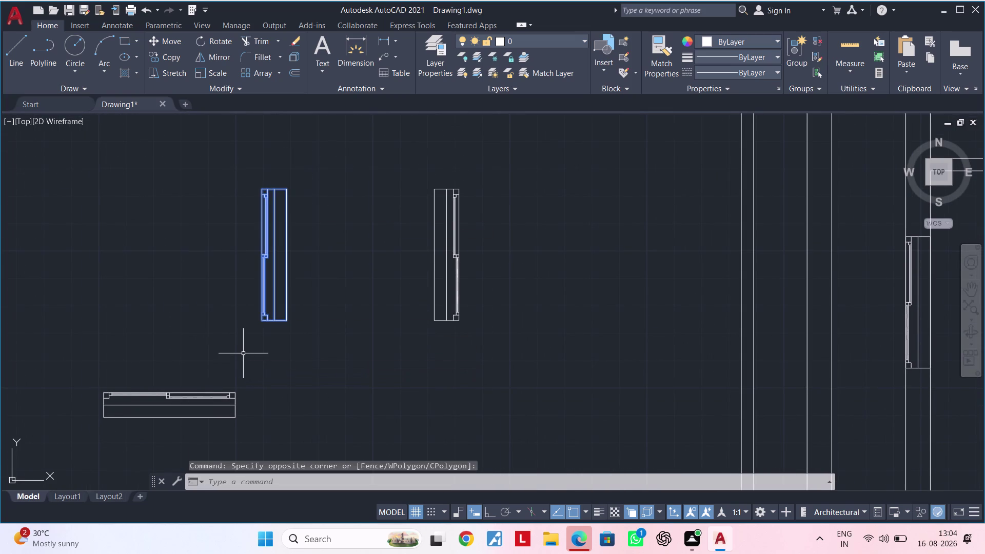
Scale the exploded pieces from their bottom by reference, turning the 3' length into 2'.
drag(346, 127, 338, 138)
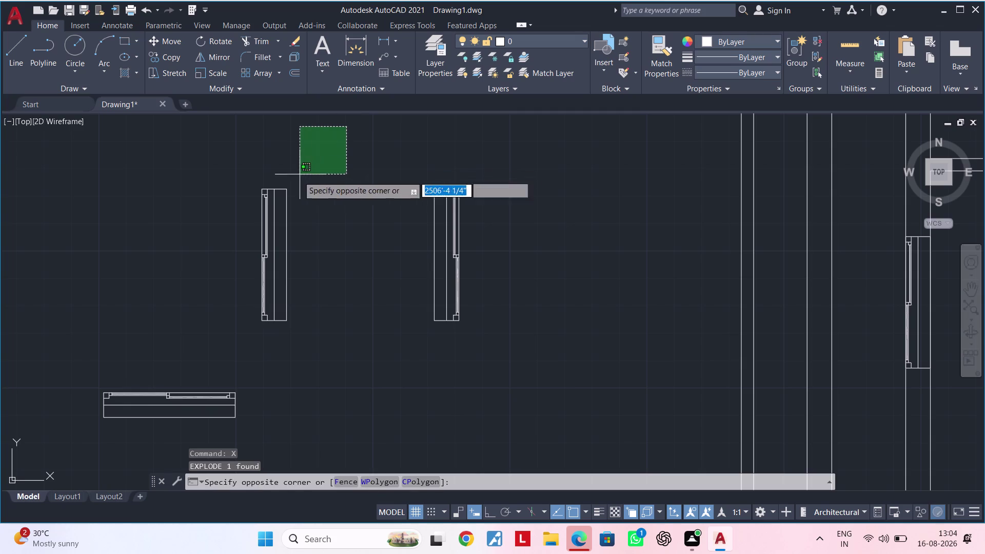
click(234, 337)
text(SC)
key(space)
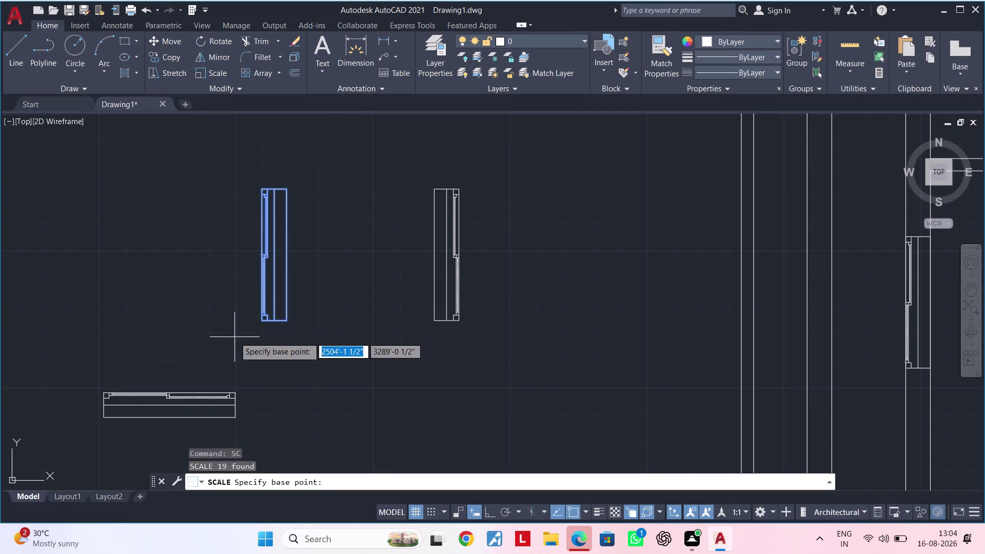
scroll(up, 3)
click(286, 303)
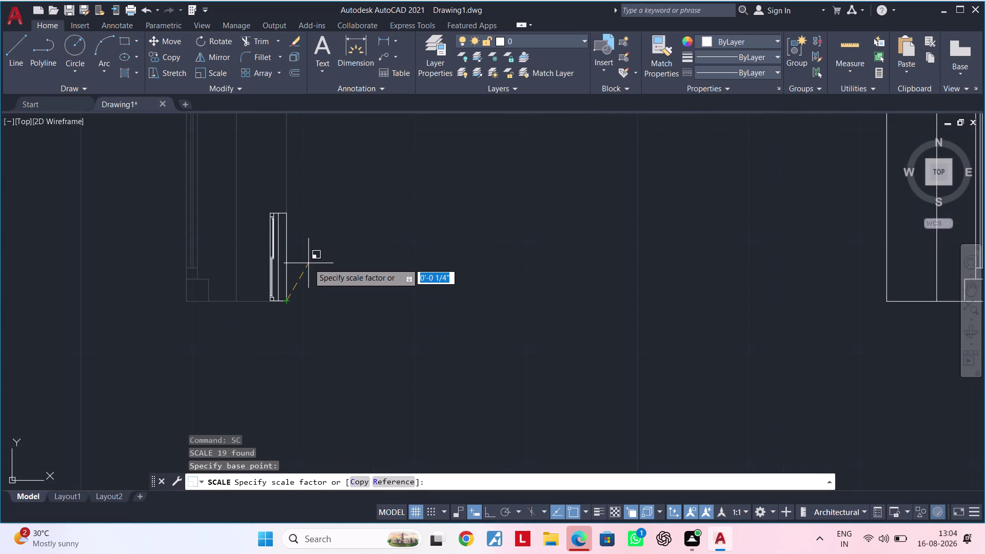
text(R)
key(space)
scroll(down, 3)
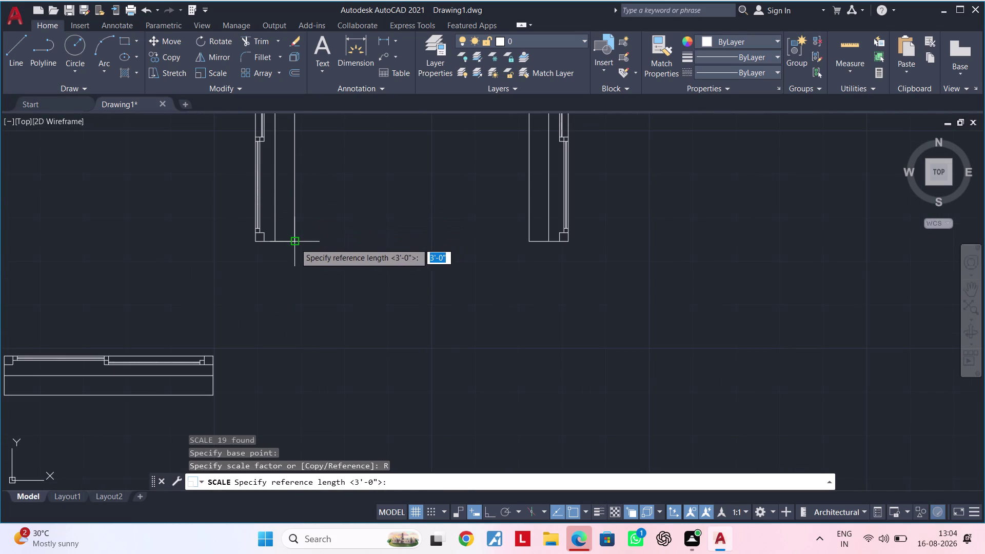
click(294, 243)
scroll(down, 3)
middle_drag(319, 186, 329, 281)
scroll(up, 3)
click(321, 223)
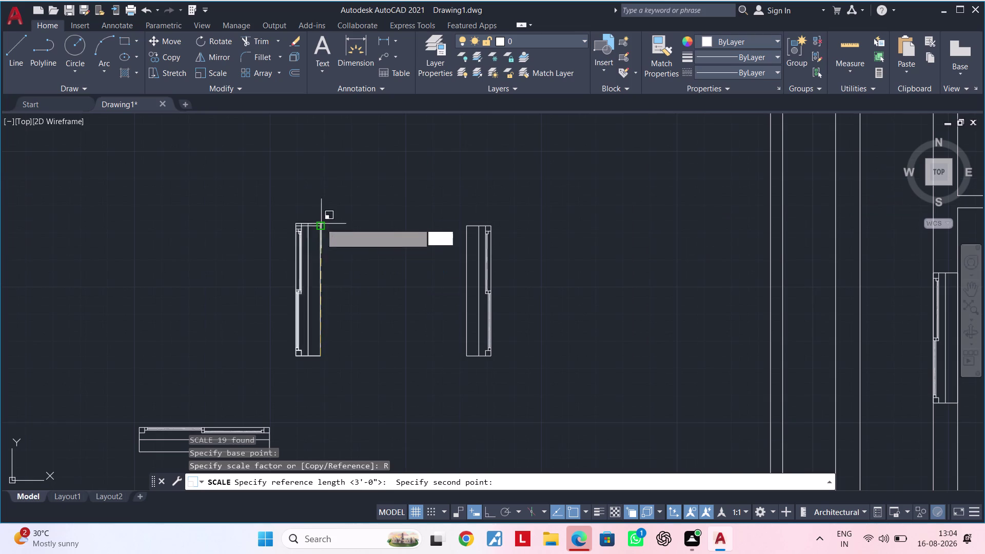
text(2)
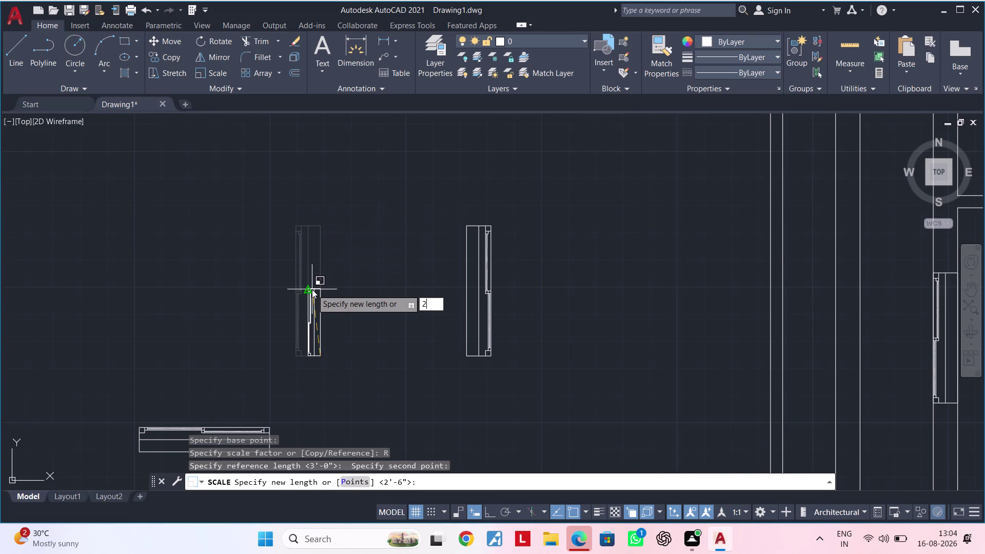
text(')
key(Return)
Check the shortened detail and select it again.
scroll(down, 3)
middle_drag(322, 372, 320, 343)
key(Escape)
key(Escape)
click(335, 269)
click(300, 346)
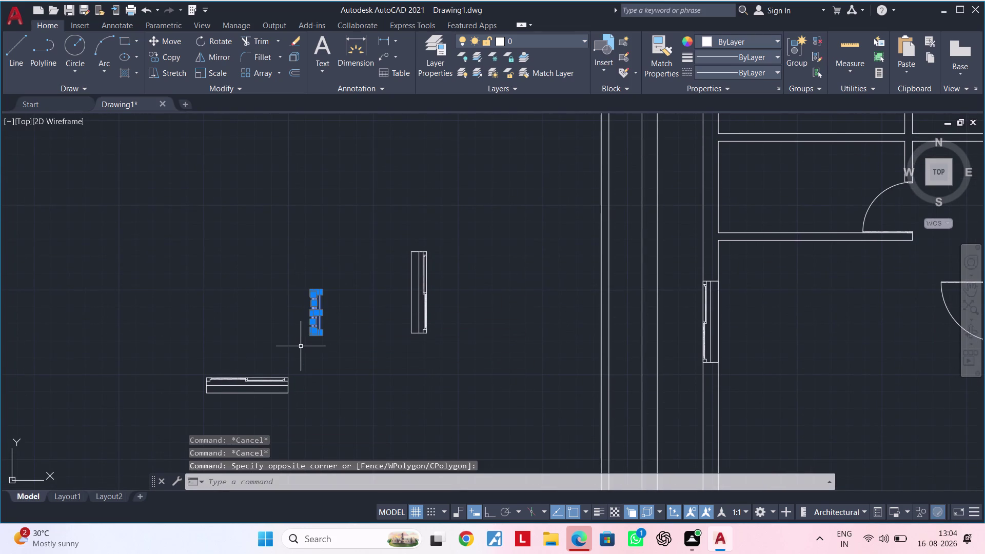
Convert the shortened detail's 19 pieces into a block through Block Definition.
text(B)
key(space)
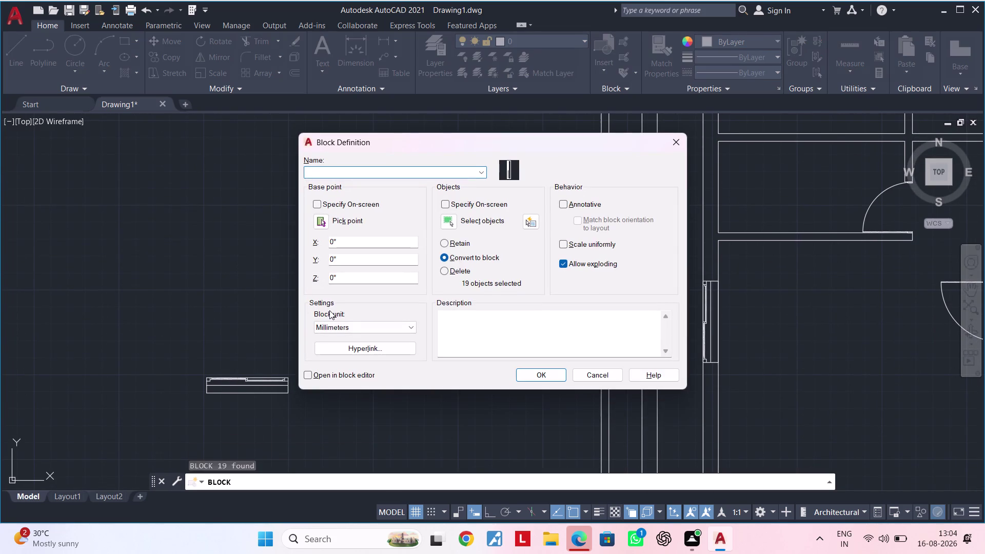
key(v)
key(Return)
scroll(up, 3)
middle_drag(321, 346, 320, 364)
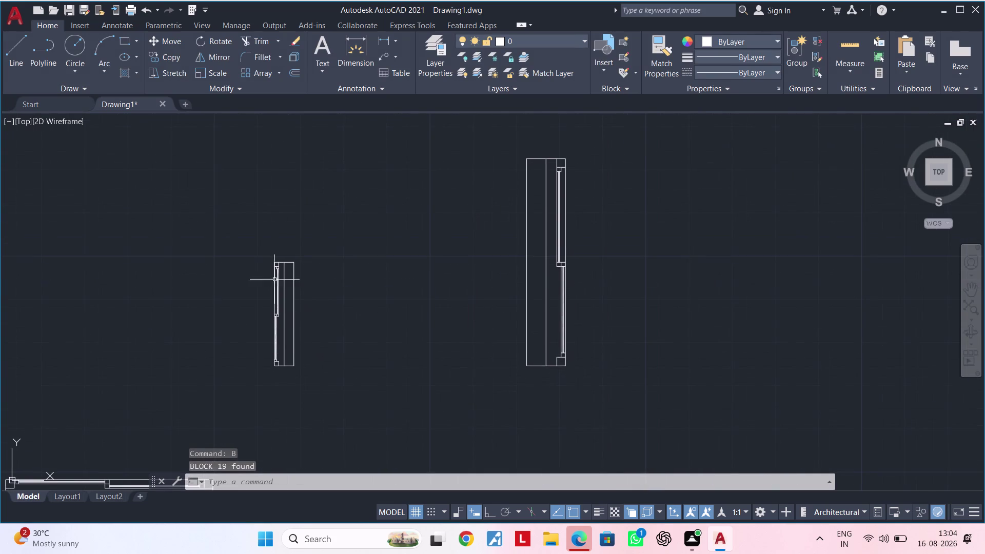
click(228, 233)
click(321, 383)
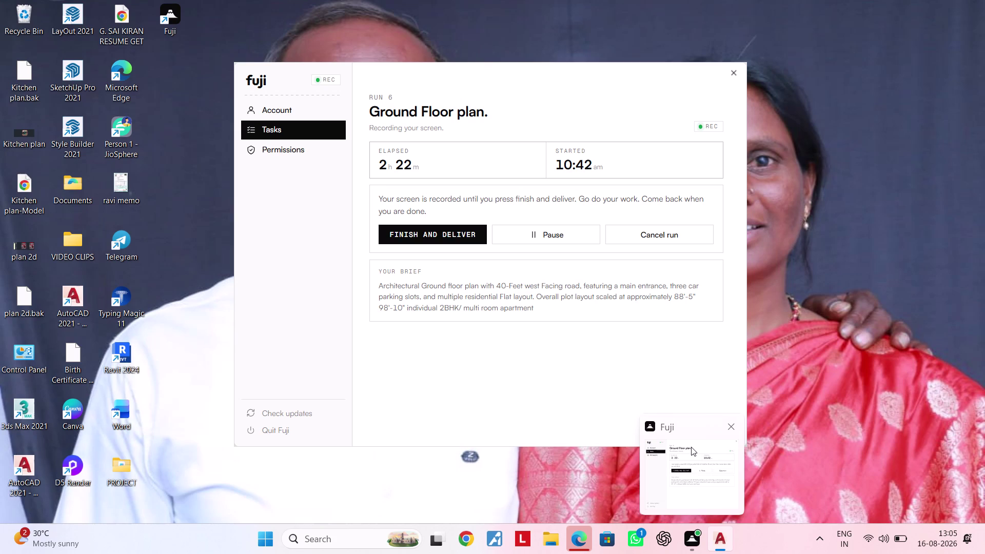
middle_drag(311, 320, 321, 267)
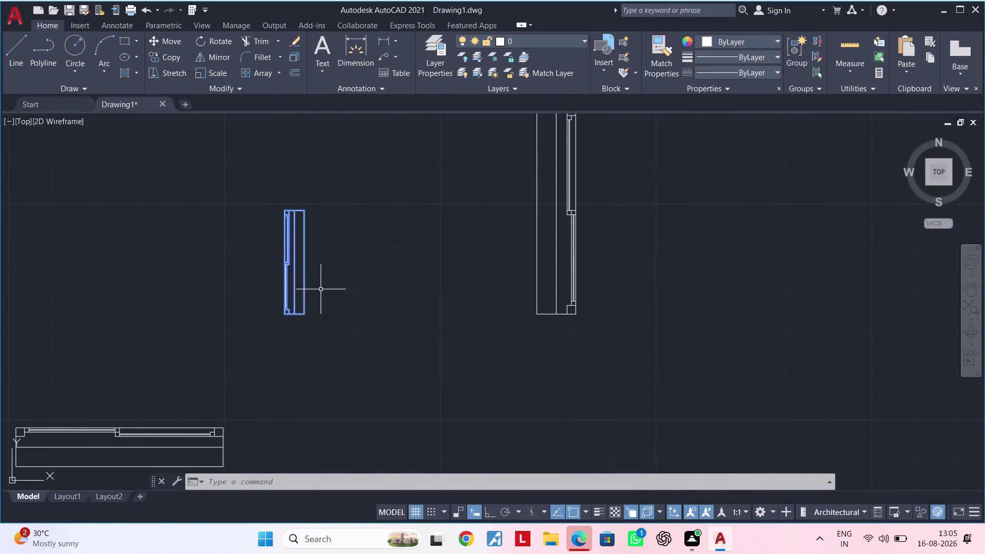
scroll(up, 3)
text(CO)
key(space)
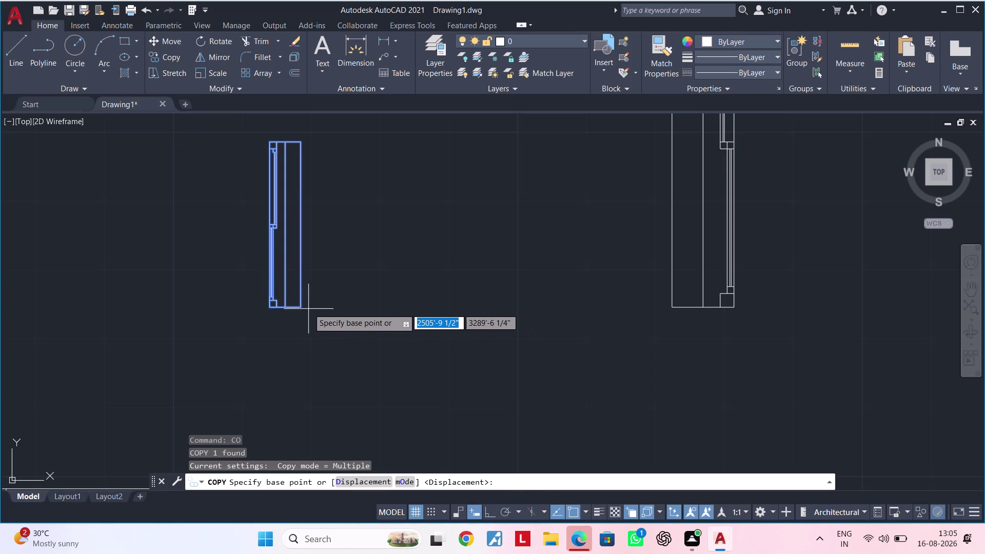
drag(301, 308, 317, 310)
scroll(down, 3)
middle_drag(470, 315, 268, 361)
scroll(down, 3)
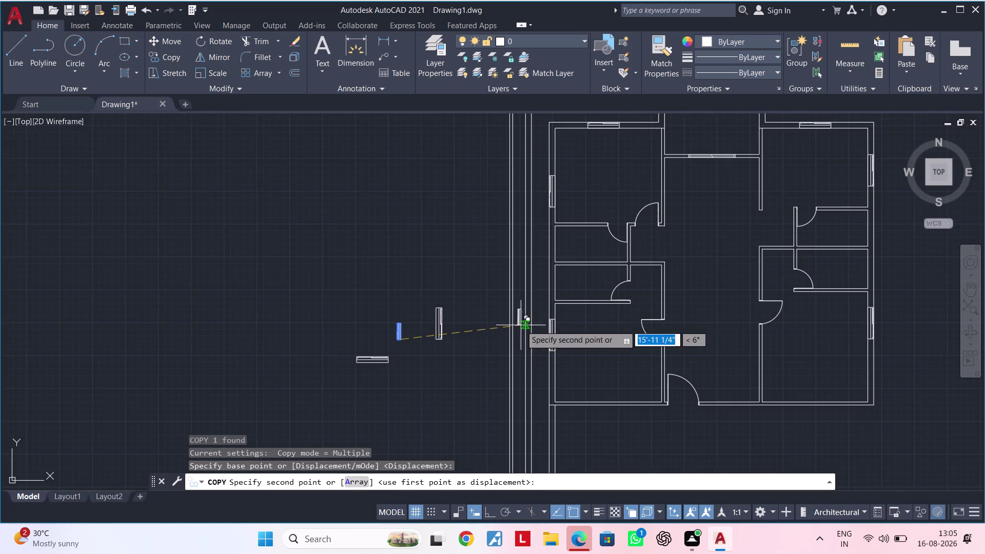
scroll(up, 3)
scroll(up, 3)
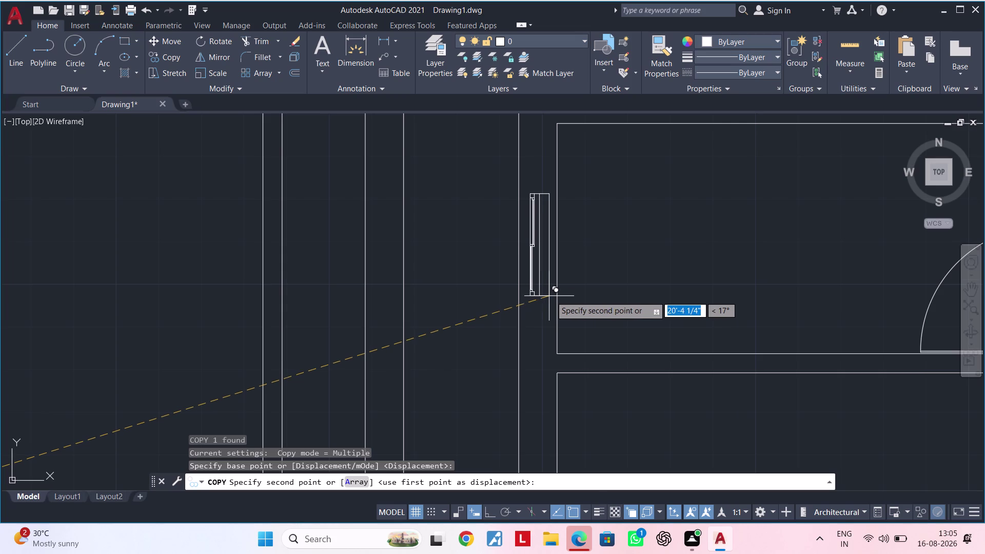
scroll(down, 3)
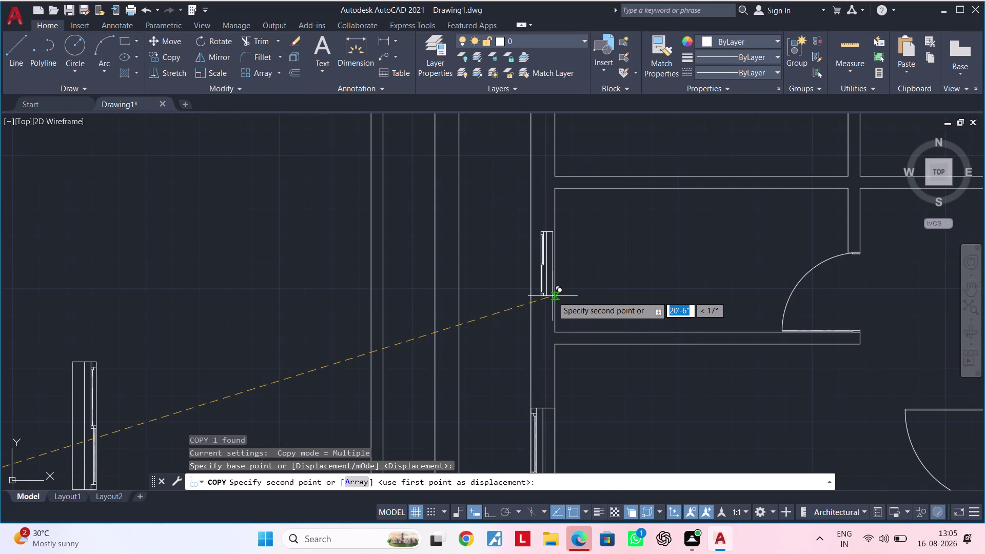
scroll(down, 3)
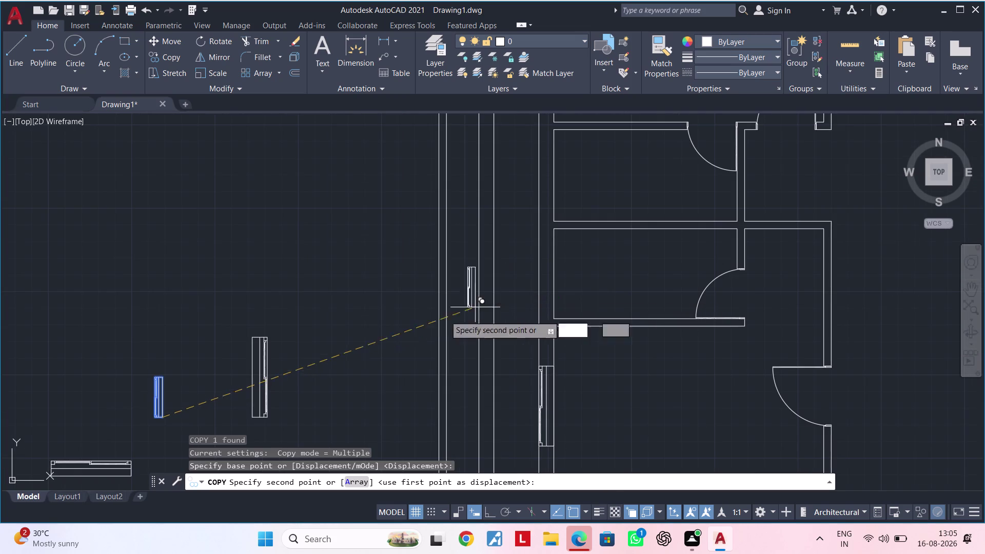
key(Escape)
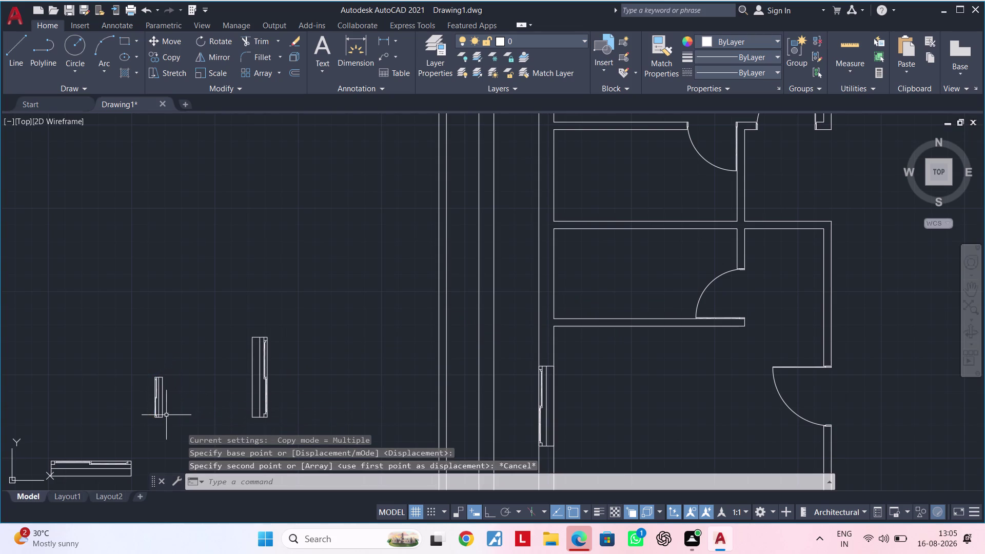
middle_drag(206, 365, 291, 262)
middle_drag(270, 312, 283, 293)
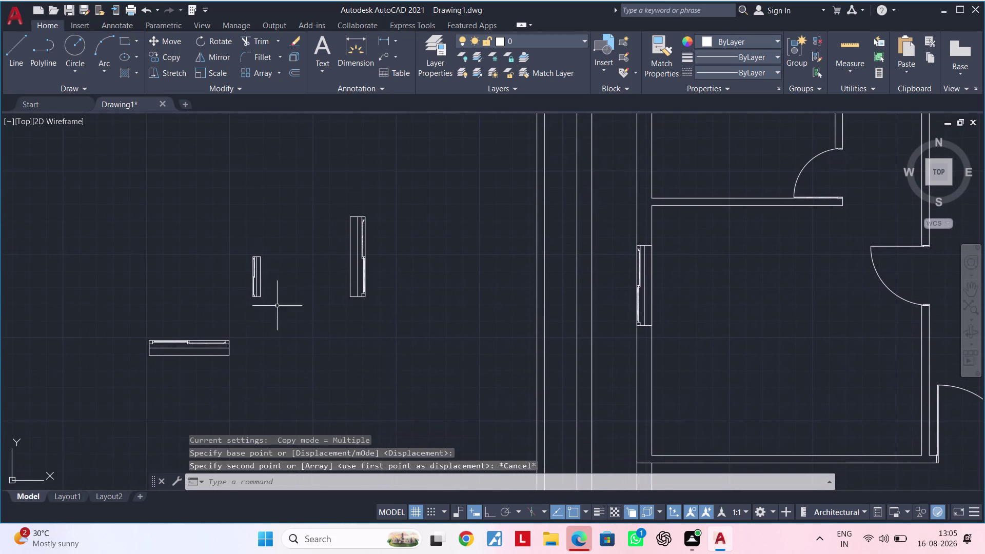
Rotate the larger vertical window detail 90° so it lies horizontal.
key(Escape)
key(Escape)
key(Escape)
key(Escape)
click(420, 170)
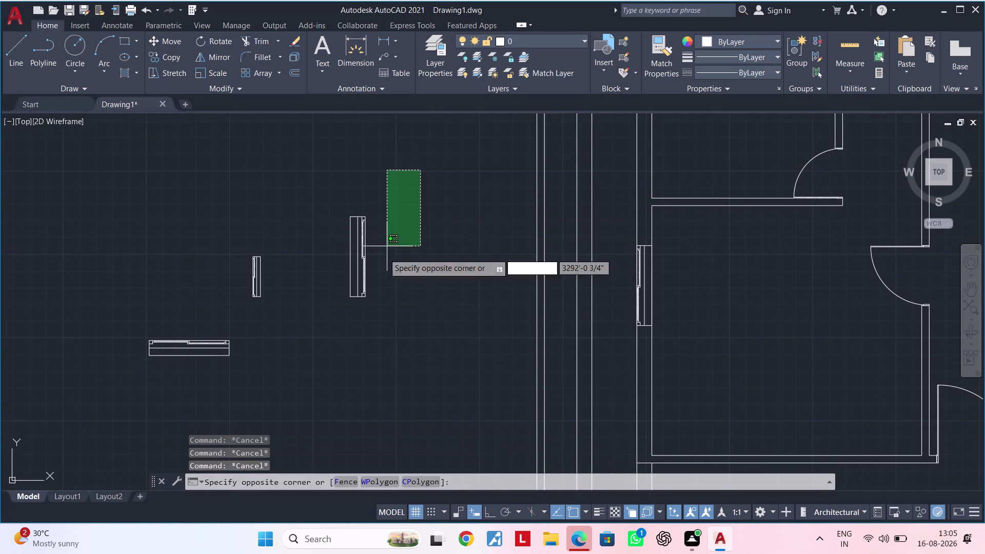
click(330, 338)
text(RO)
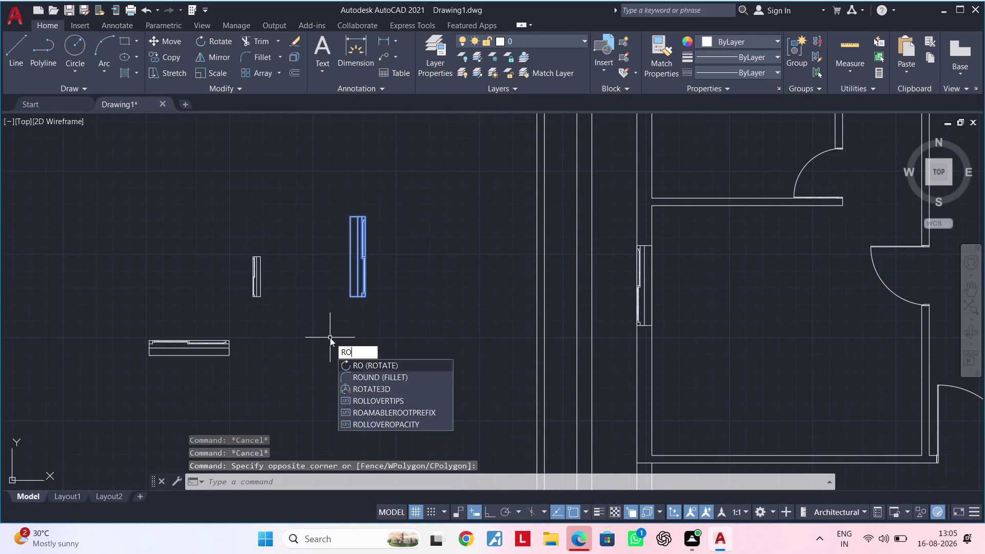
key(space)
click(330, 338)
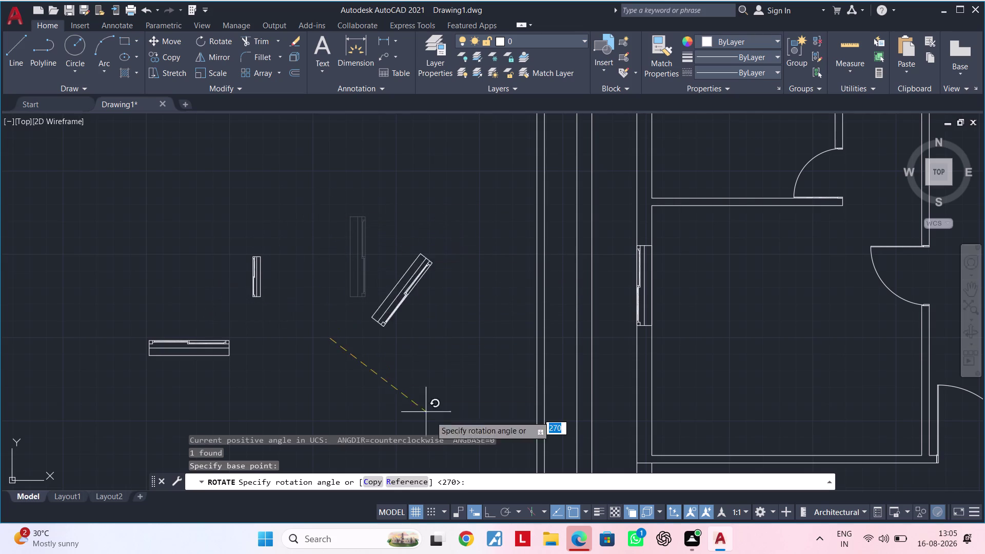
click(487, 514)
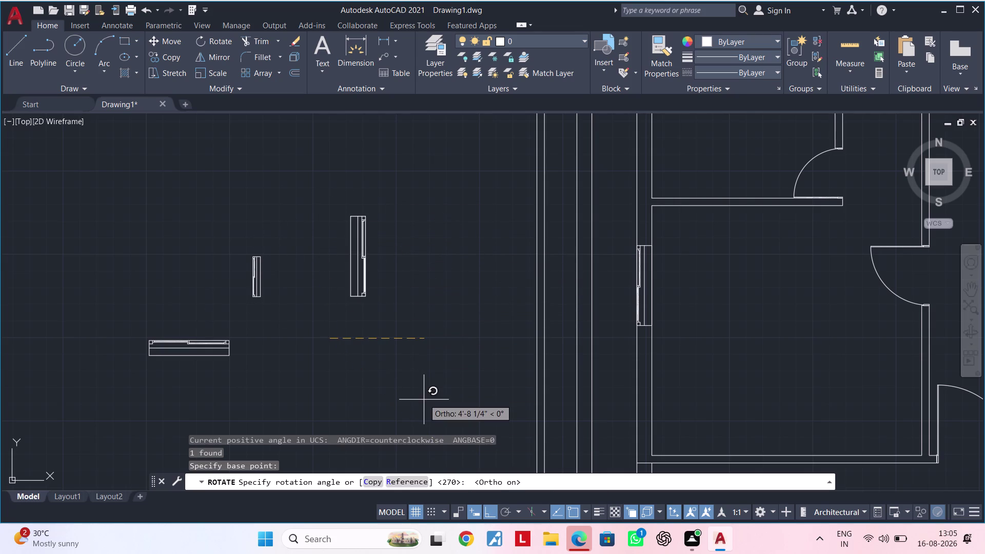
click(394, 246)
scroll(up, 3)
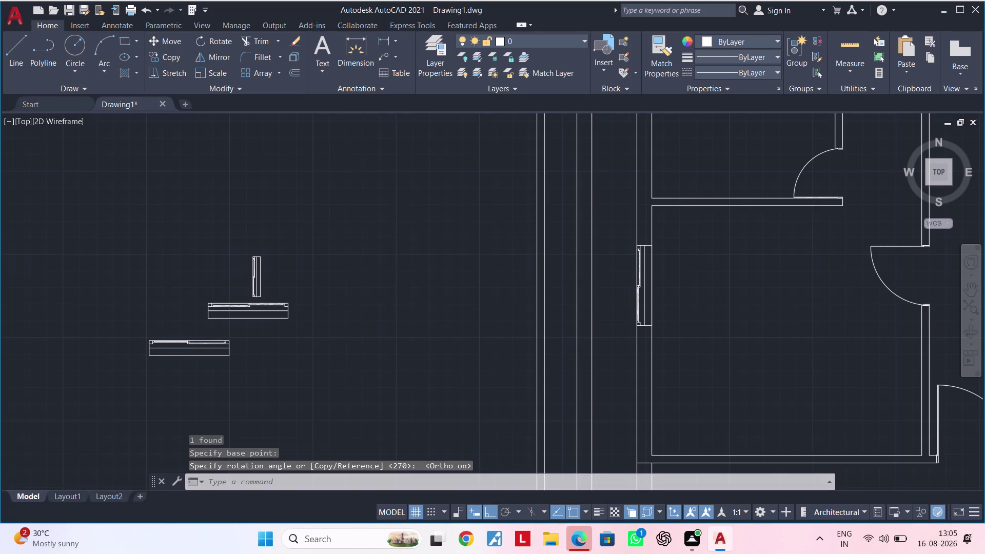
middle_drag(315, 334, 383, 329)
Move the rotated window detail into open space.
key(Escape)
key(Escape)
click(184, 256)
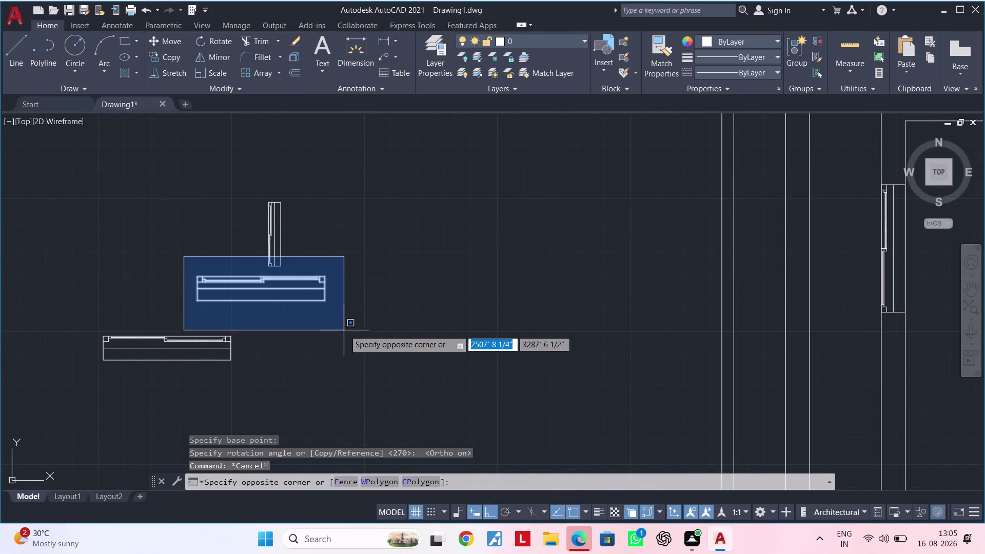
click(345, 329)
text(M)
key(space)
drag(314, 314, 322, 314)
click(536, 305)
Window-select the moved window detail again.
middle_drag(514, 326, 479, 340)
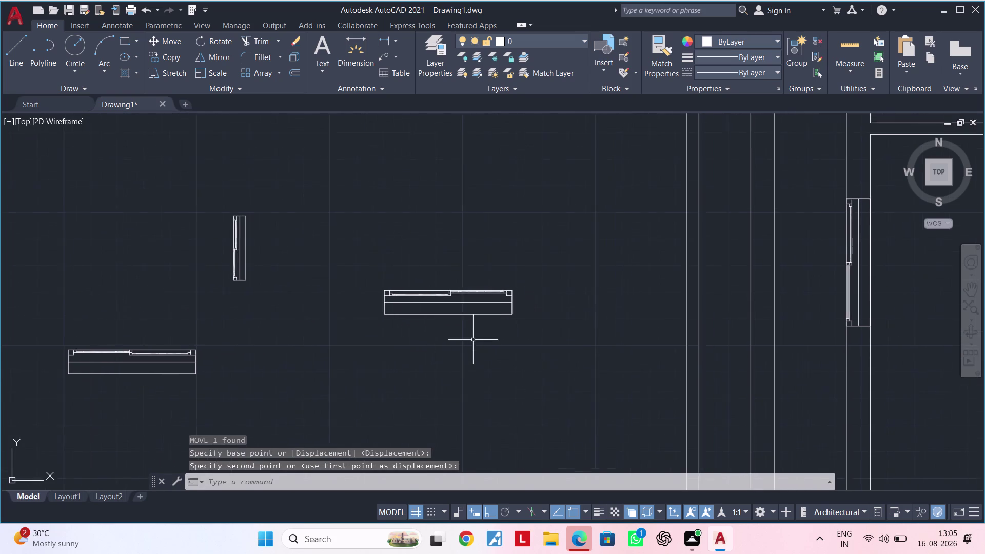
scroll(up, 3)
middle_click(444, 337)
key(Escape)
key(Escape)
key(Escape)
click(312, 233)
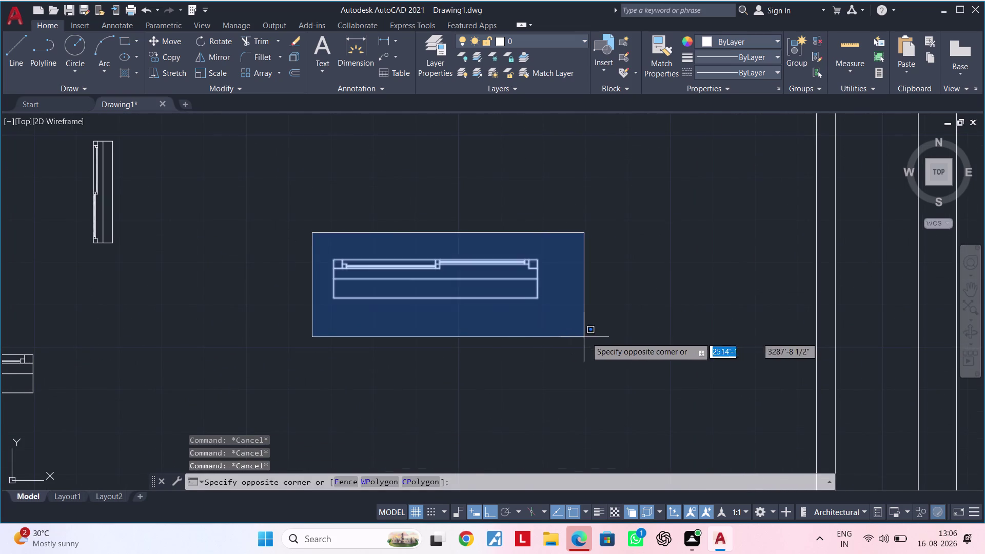
click(586, 337)
Explode the horizontal window detail into separate lines.
text(X)
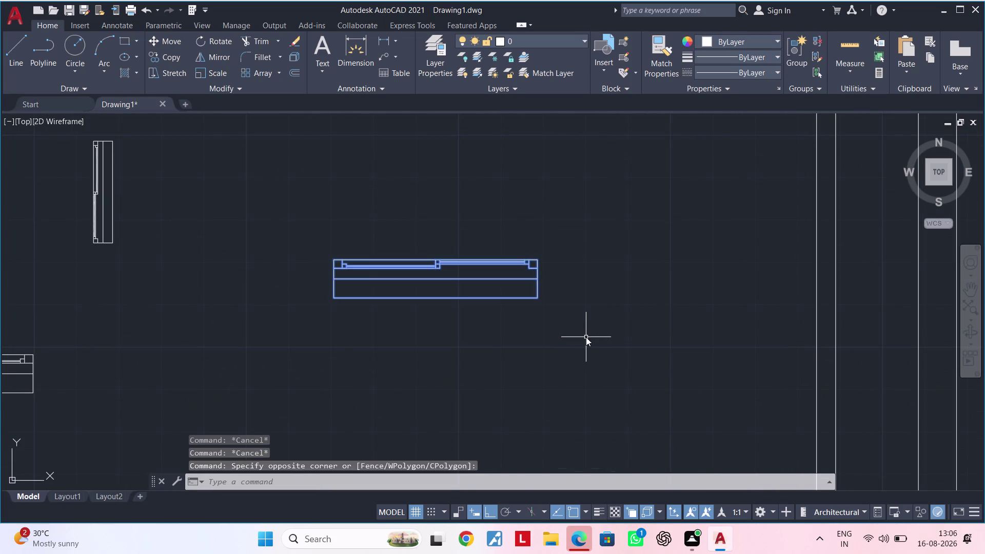
key(space)
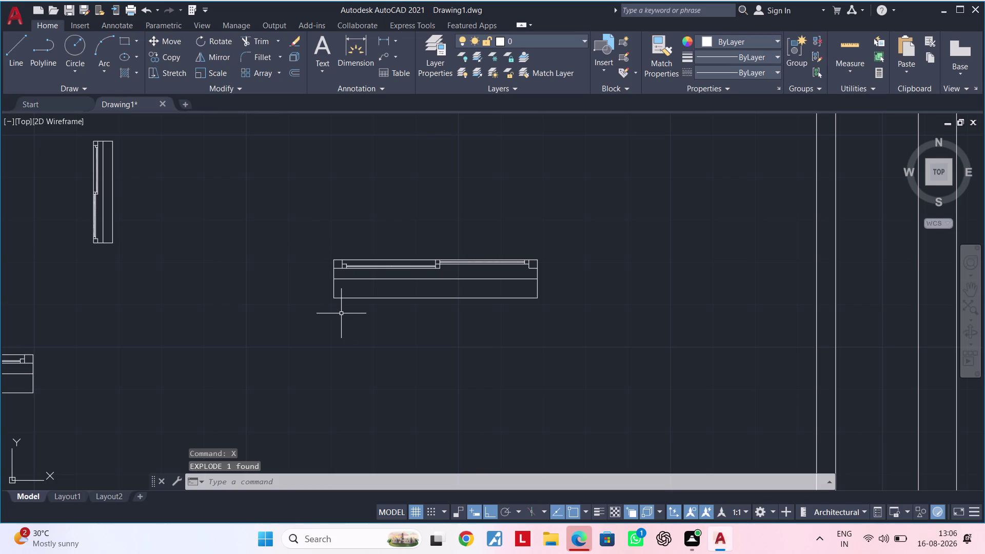
click(322, 233)
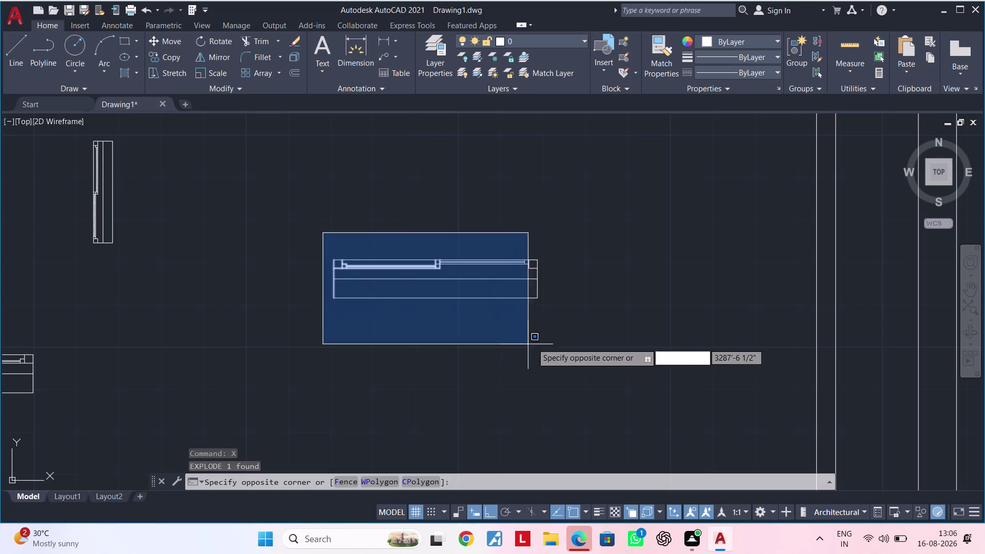
click(575, 336)
Scale the exploded lines by reference from the lower-left corner, 4' down to 2'.
text(SC)
key(space)
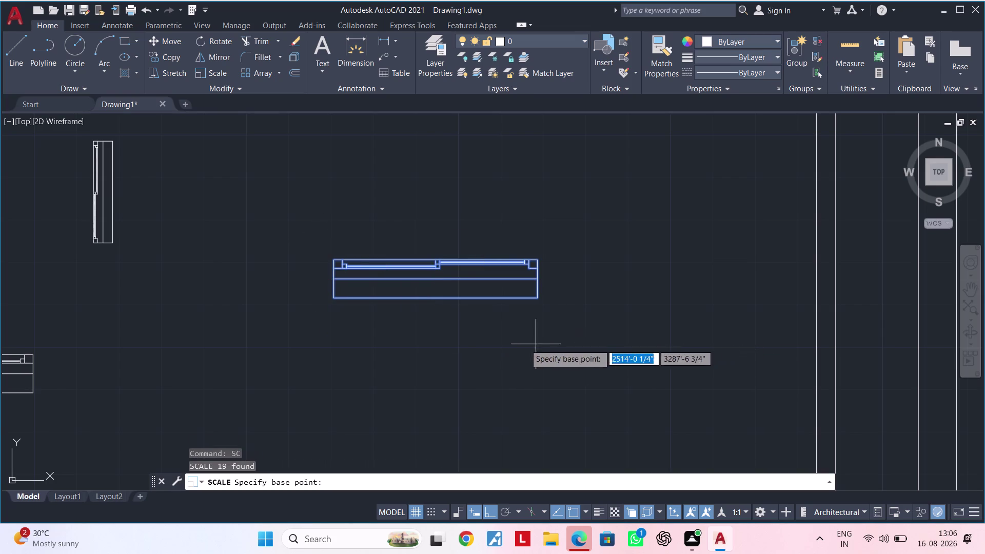
click(335, 297)
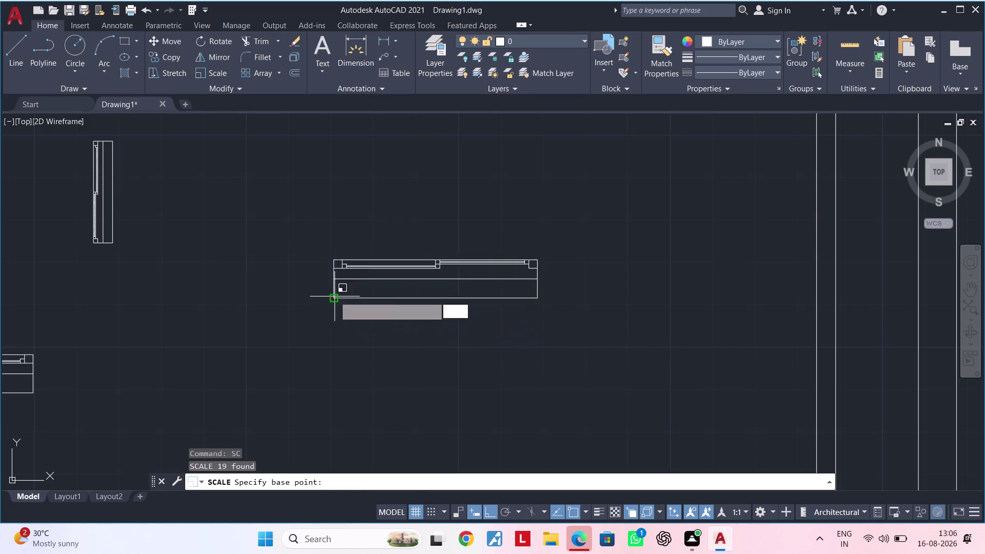
key(r)
key(space)
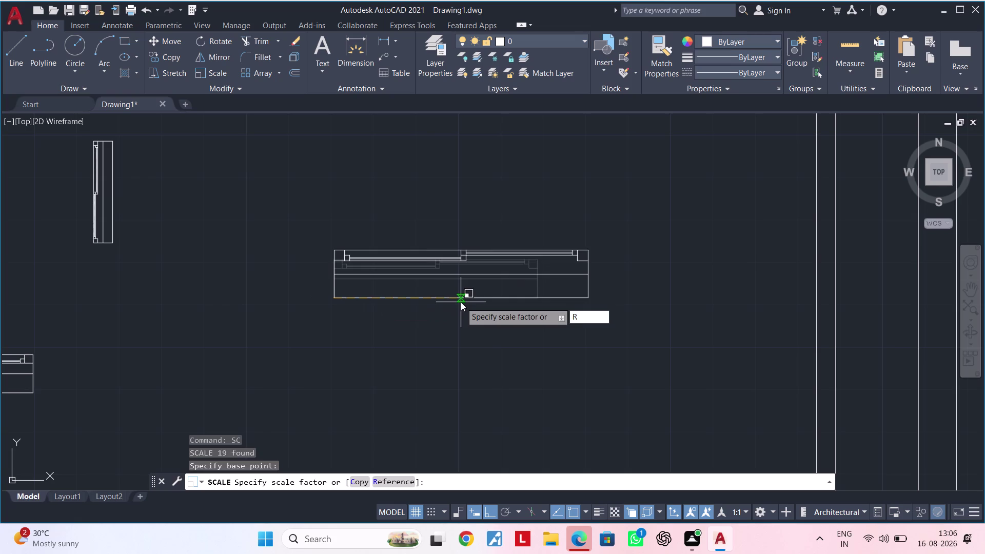
click(330, 296)
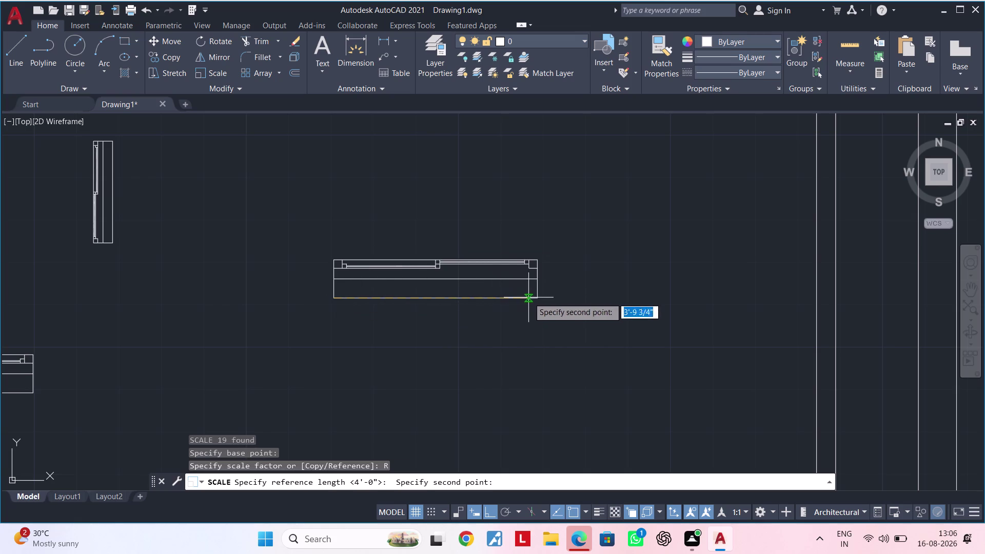
click(536, 297)
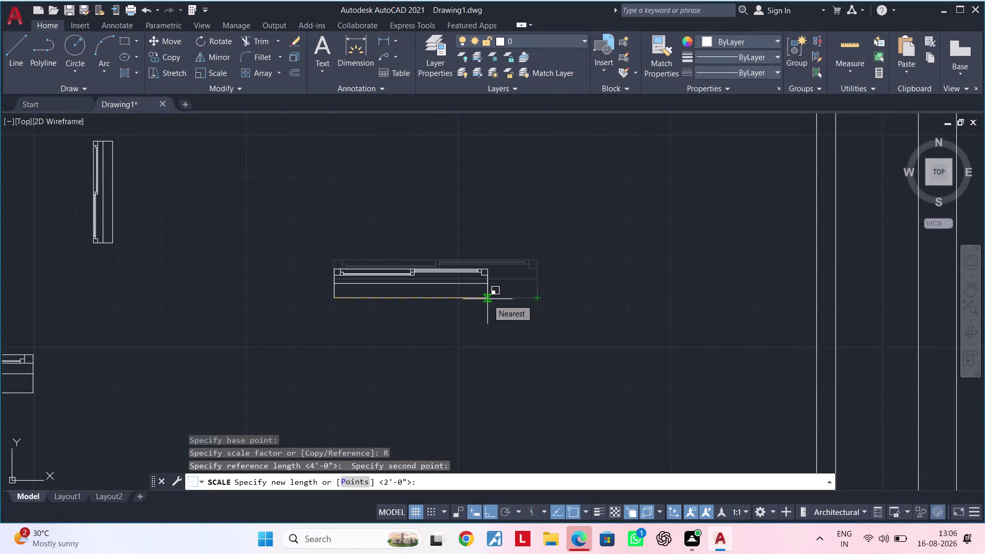
text(2')
key(Return)
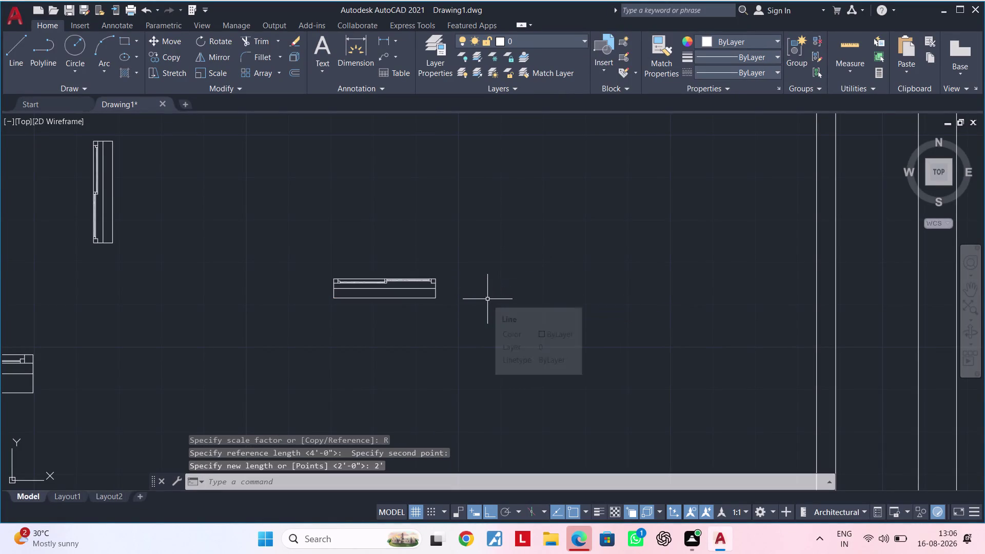
scroll(up, 3)
key(Escape)
Start a trial linear dimension on the window detail, then cancel it.
key(Escape)
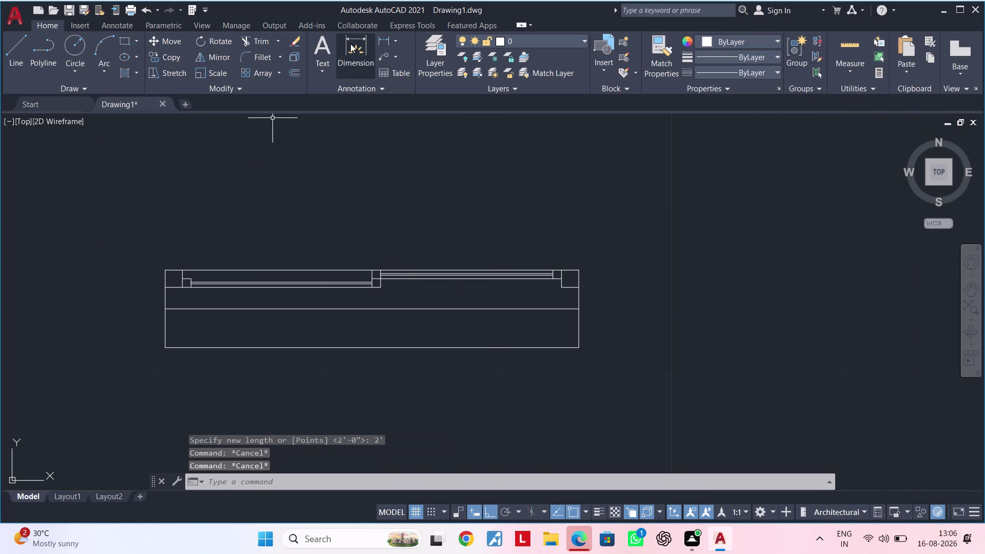
click(383, 38)
click(168, 271)
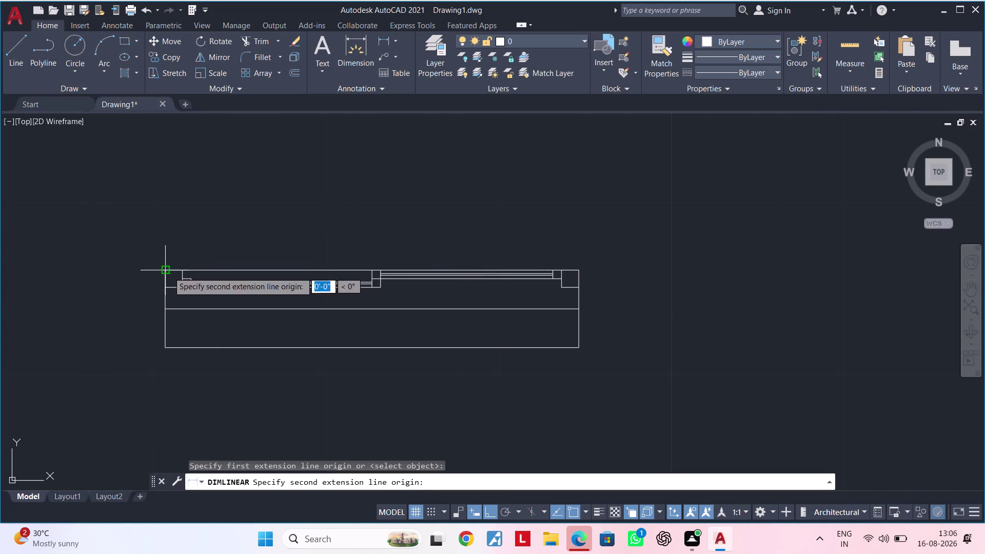
click(166, 343)
scroll(down, 3)
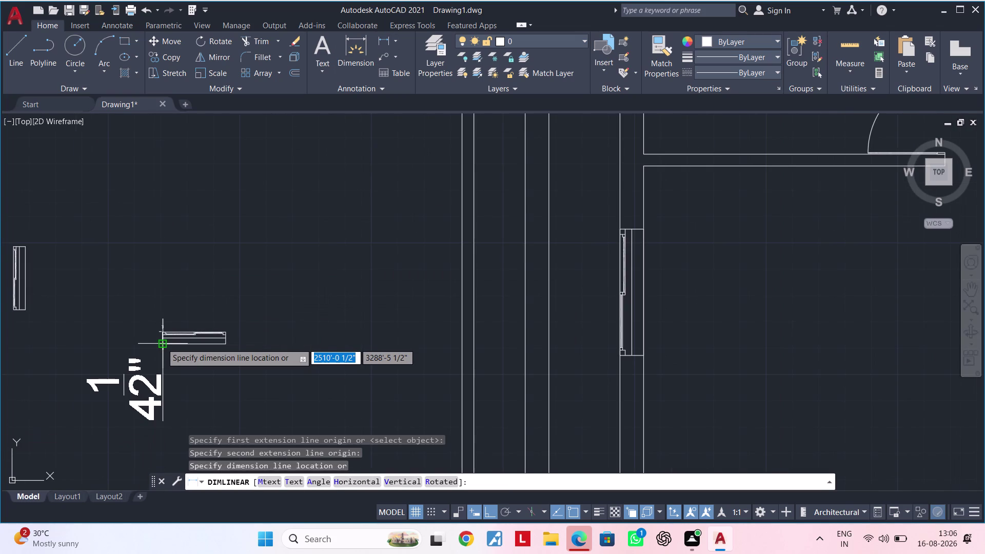
scroll(up, 3)
middle_drag(163, 348, 323, 306)
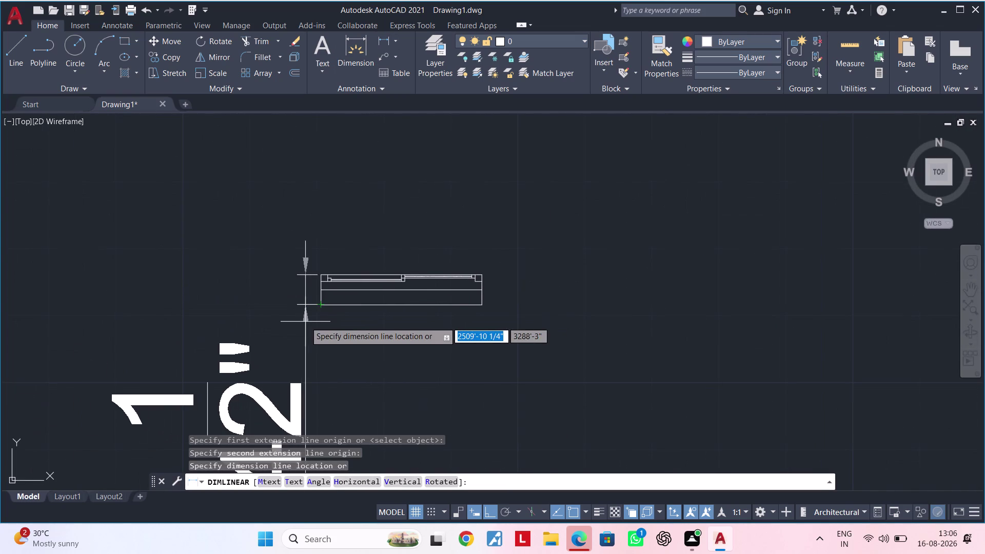
scroll(down, 3)
middle_drag(302, 323, 255, 317)
key(Escape)
key(Escape)
key(Escape)
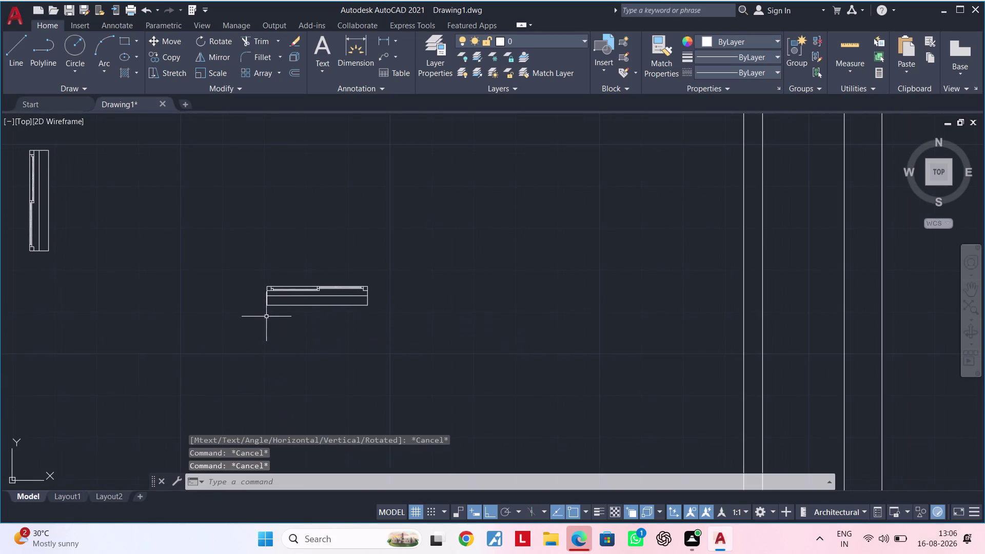
Cancel the lingering commands while panning around the drawing.
middle_drag(267, 316, 305, 264)
key(Escape)
key(Escape)
scroll(up, 3)
middle_drag(377, 268, 513, 272)
key(Escape)
key(Escape)
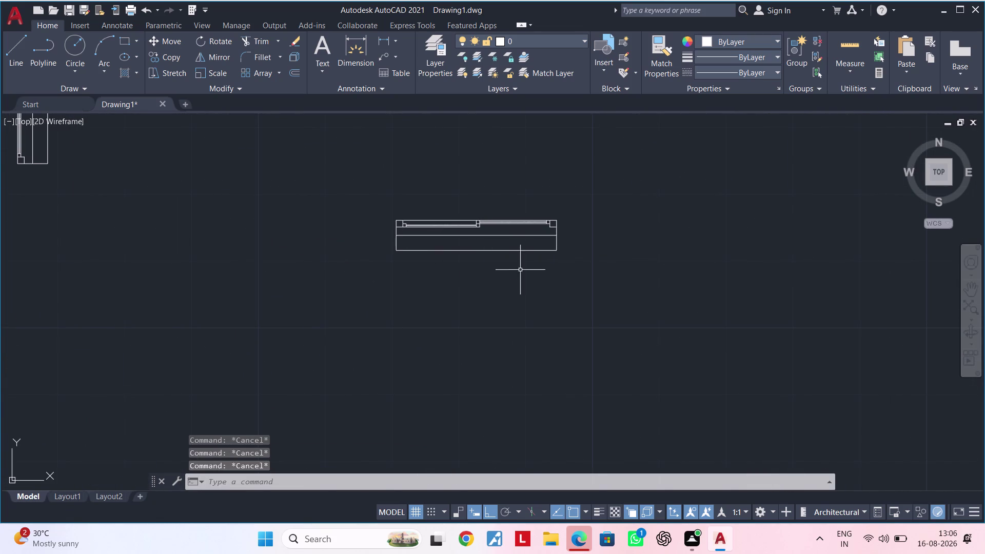
key(Escape)
key(Escape)
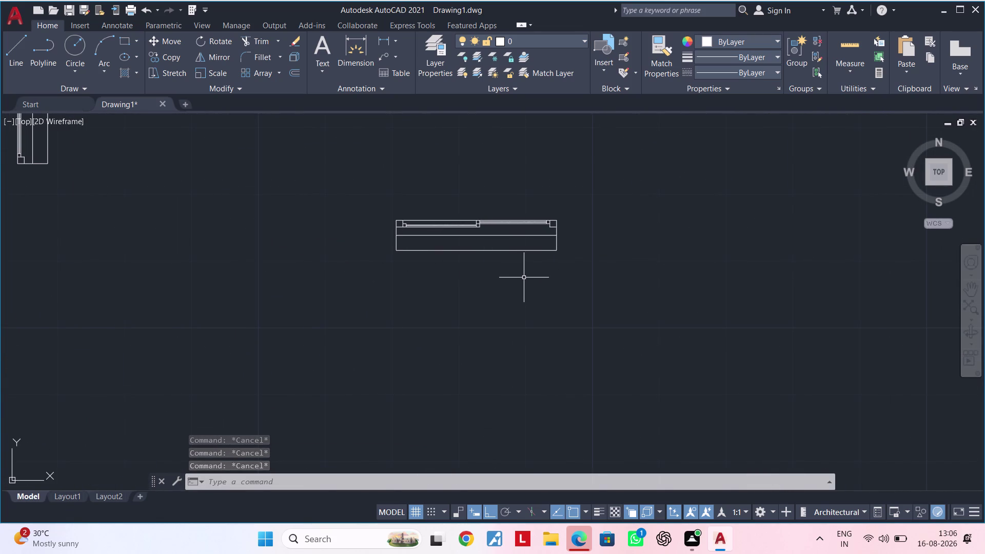
key(Escape)
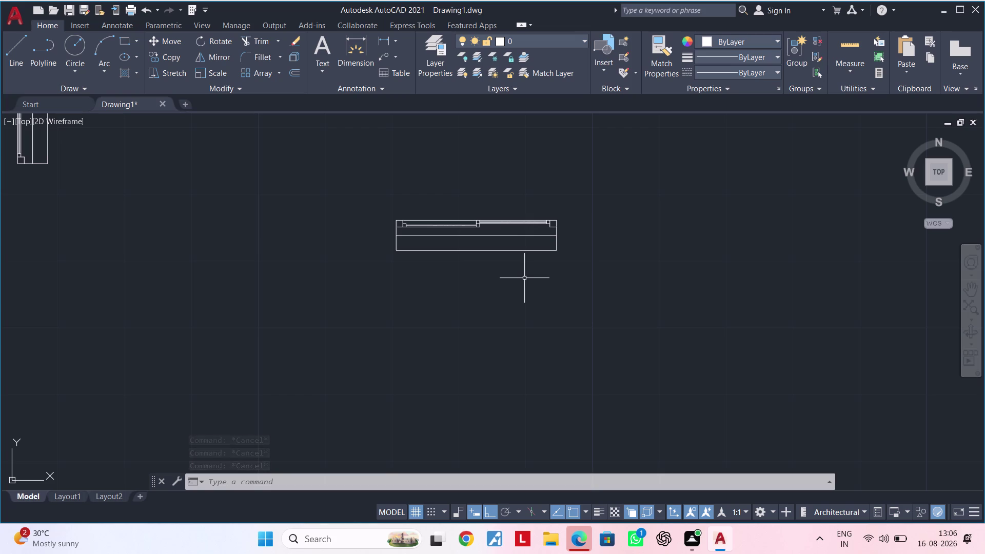
key(Escape)
key(Escape)
key(Escape)
Undo the recent view changes and the dimension attempt.
key(ctrl+z)
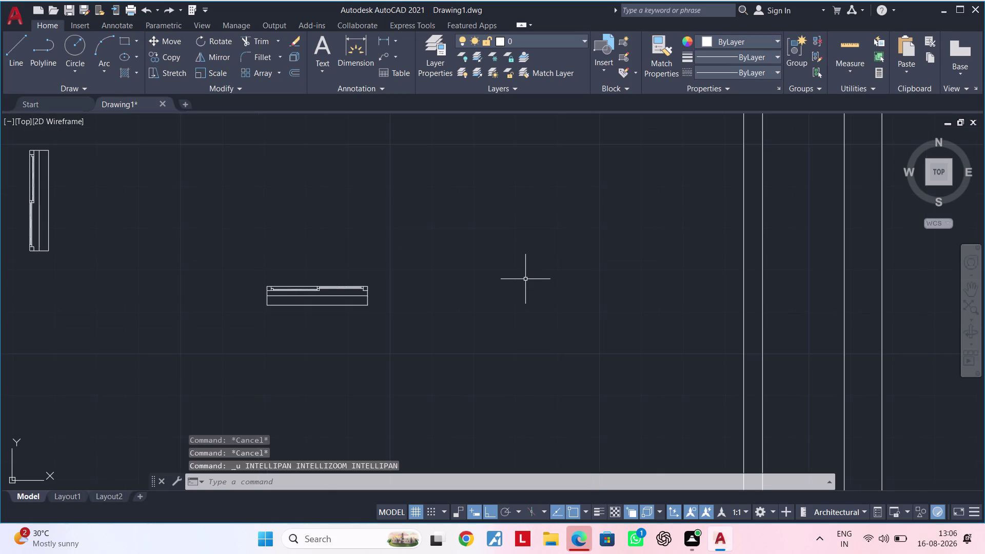
key(ctrl+z)
scroll(down, 3)
middle_drag(481, 301, 525, 259)
key(Escape)
key(Escape)
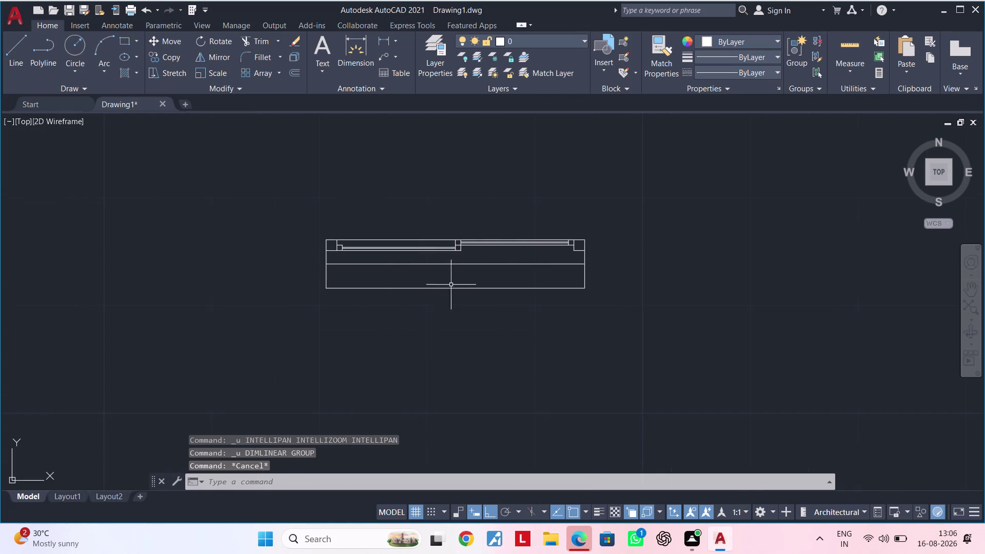
Try a window selection and a second dimension from the top-right corner, cancelling both.
click(302, 219)
click(713, 321)
key(Escape)
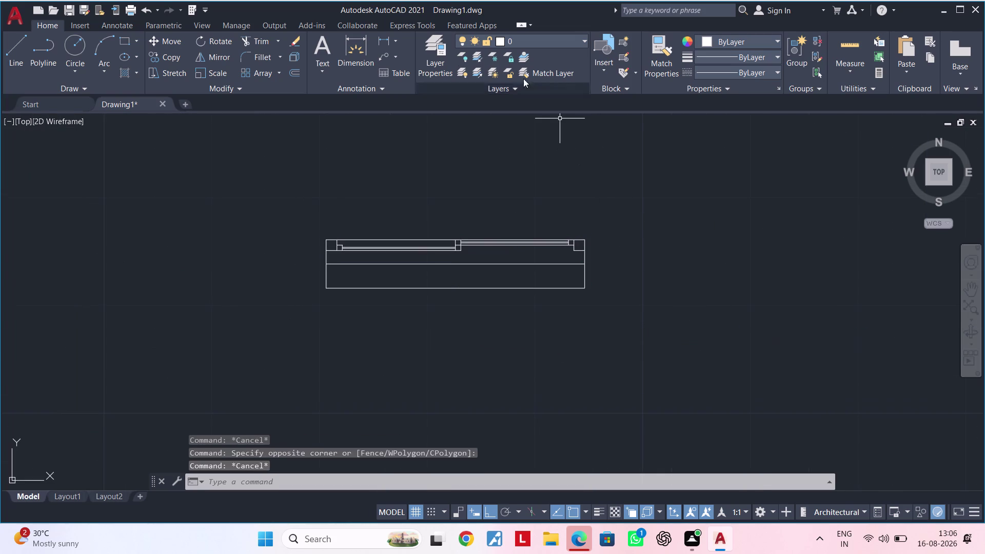
click(386, 39)
click(589, 237)
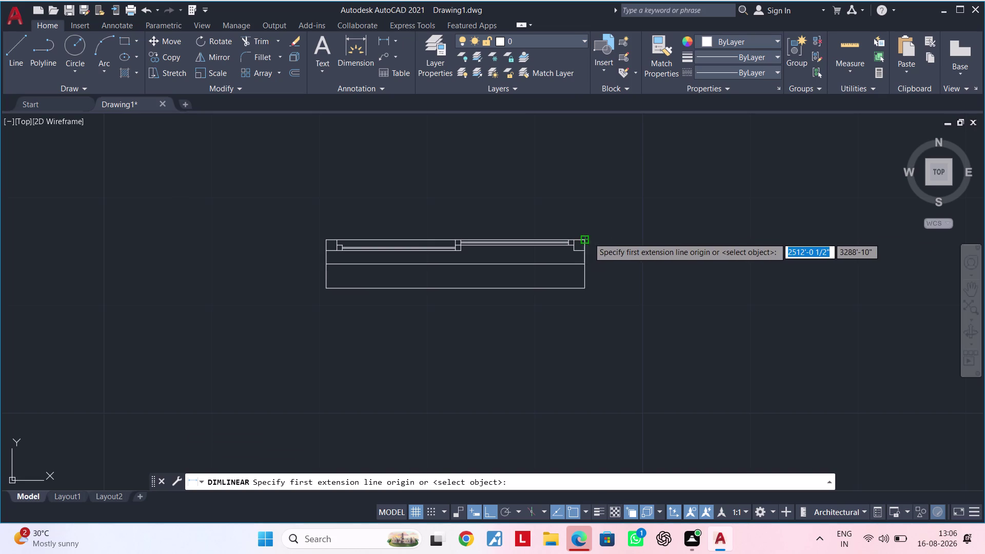
click(584, 289)
scroll(down, 3)
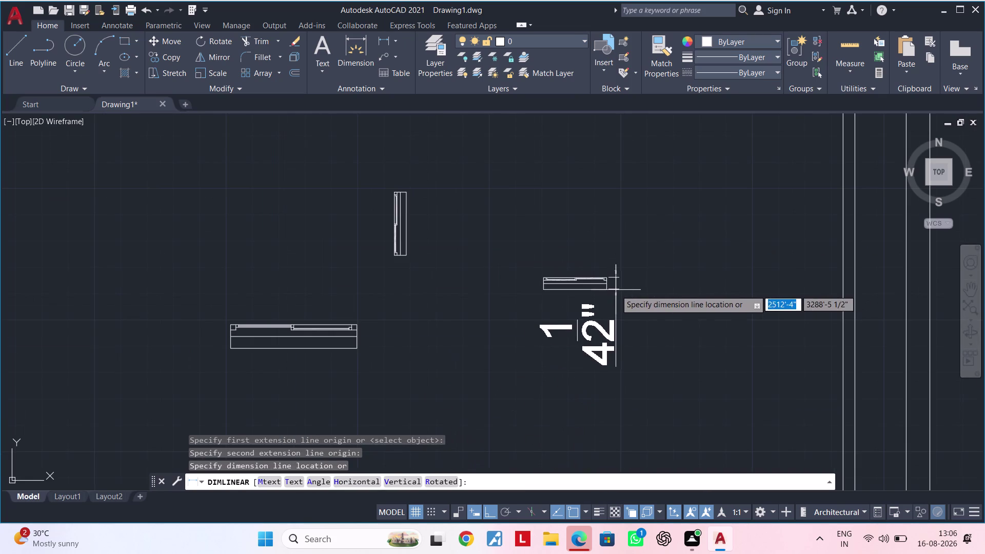
key(Escape)
Undo the dimension, view change and scaling to restore the 4' detail.
key(ctrl+z)
key(ctrl+z)
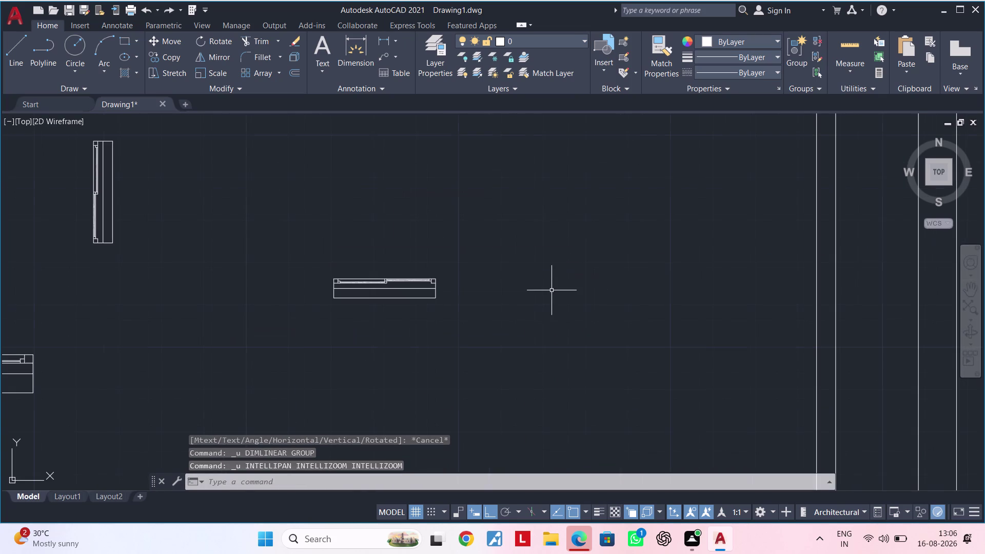
key(ctrl+z)
key(Escape)
key(Escape)
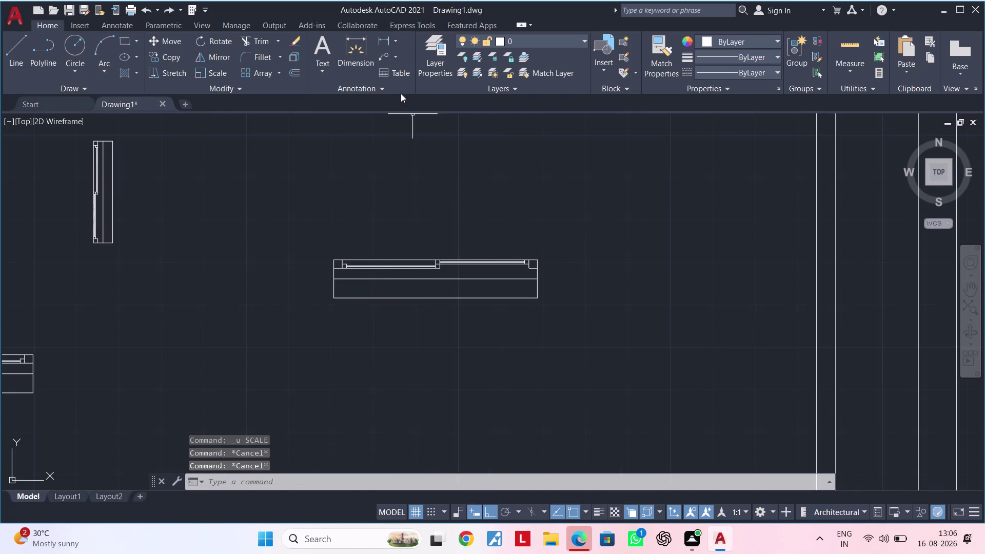
click(387, 41)
click(537, 259)
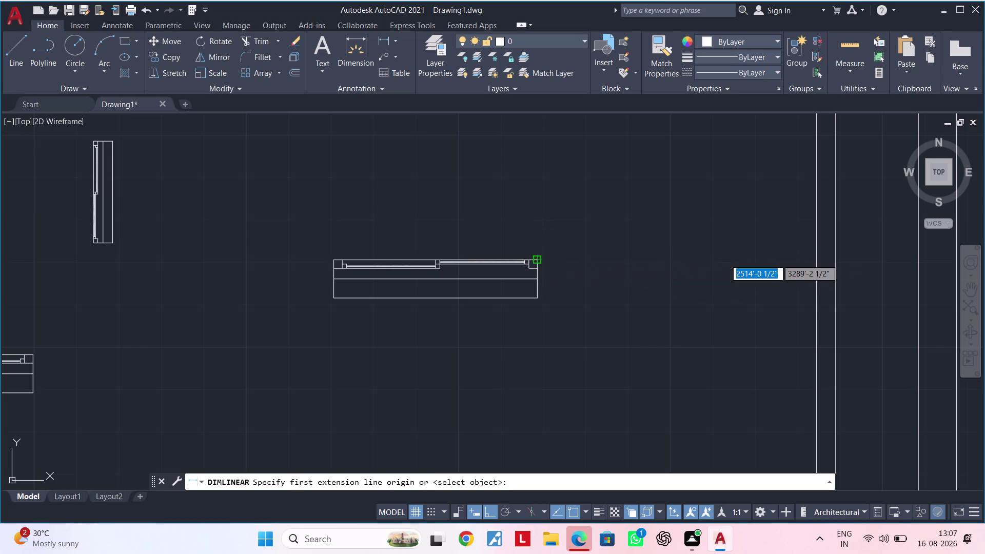
click(537, 296)
key(Escape)
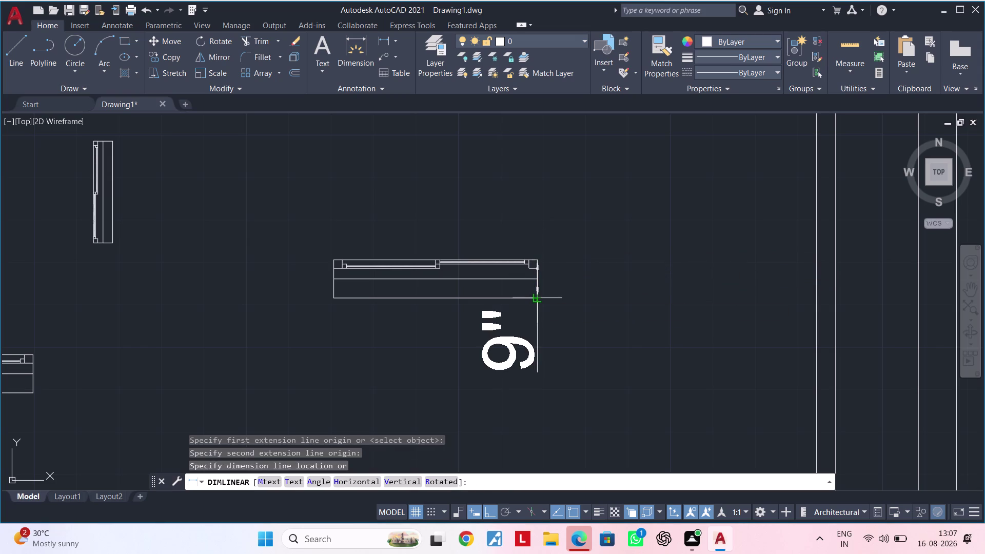
key(Escape)
middle_drag(494, 312, 531, 305)
key(Escape)
key(Escape)
click(350, 225)
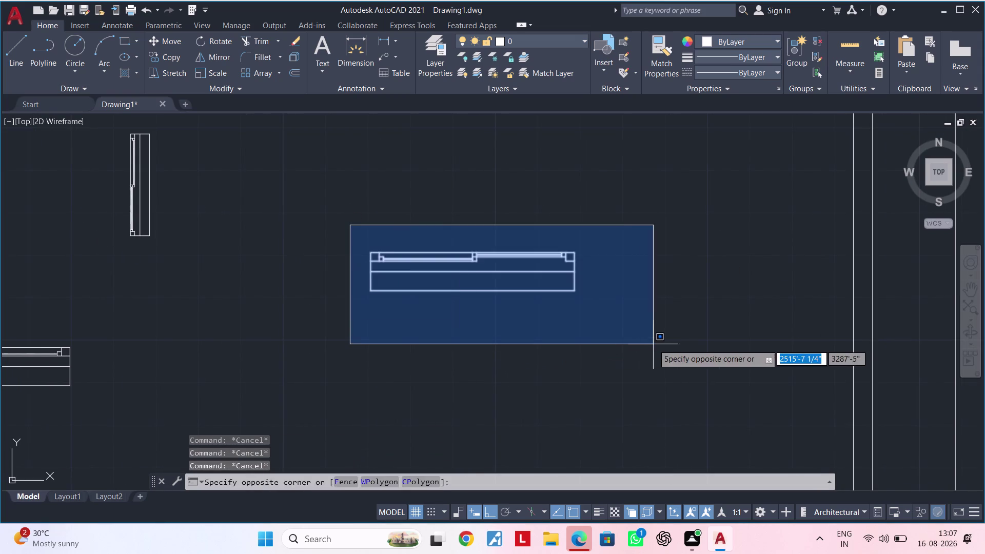
click(653, 344)
text(SC)
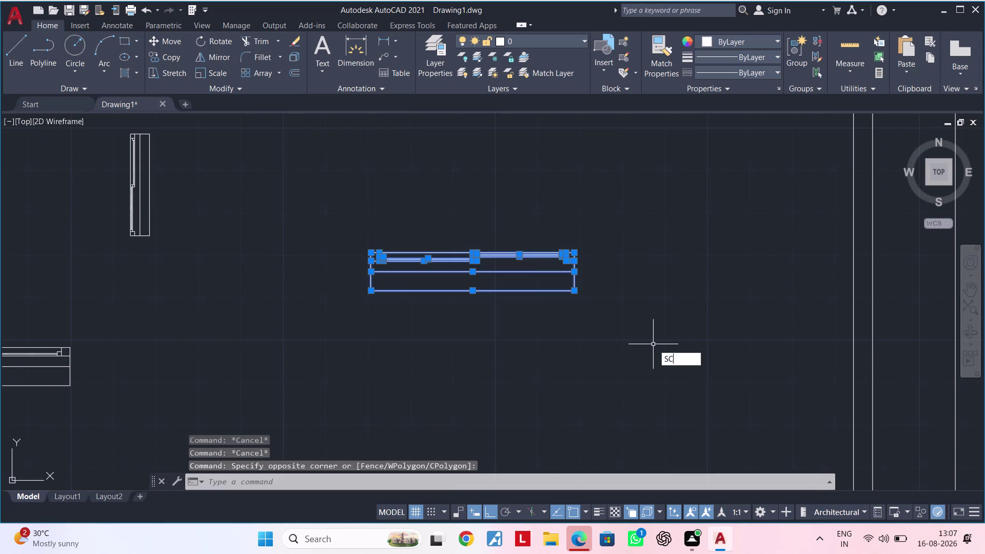
key(space)
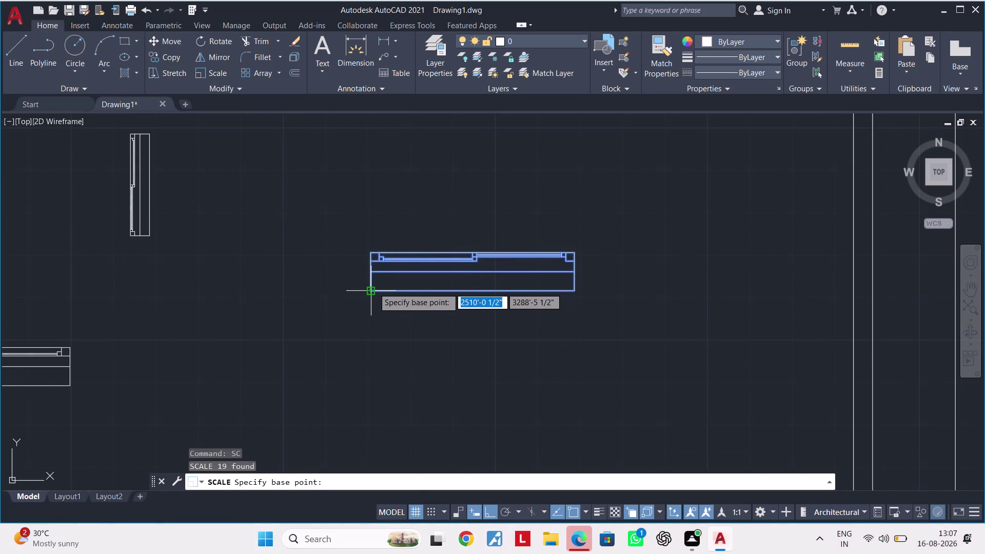
click(373, 288)
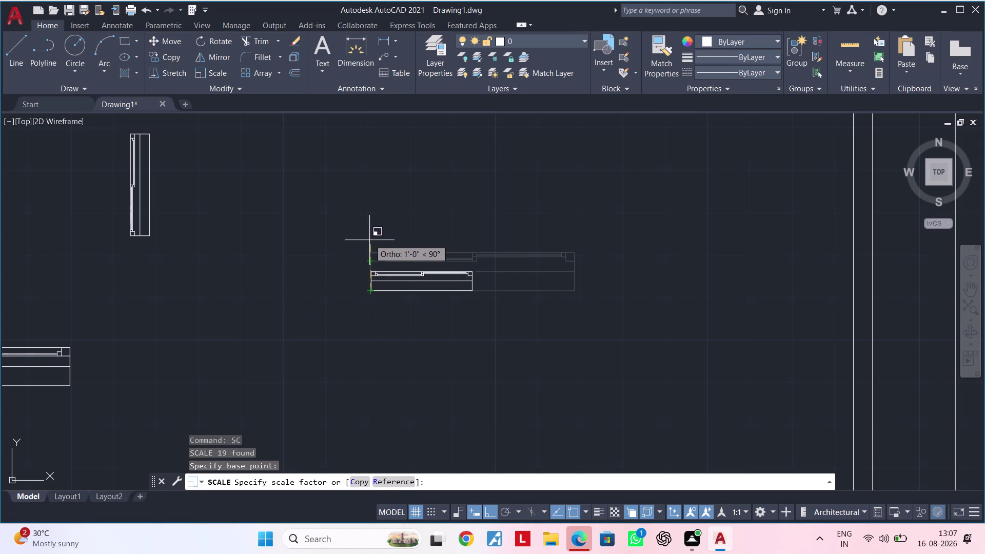
scroll(up, 3)
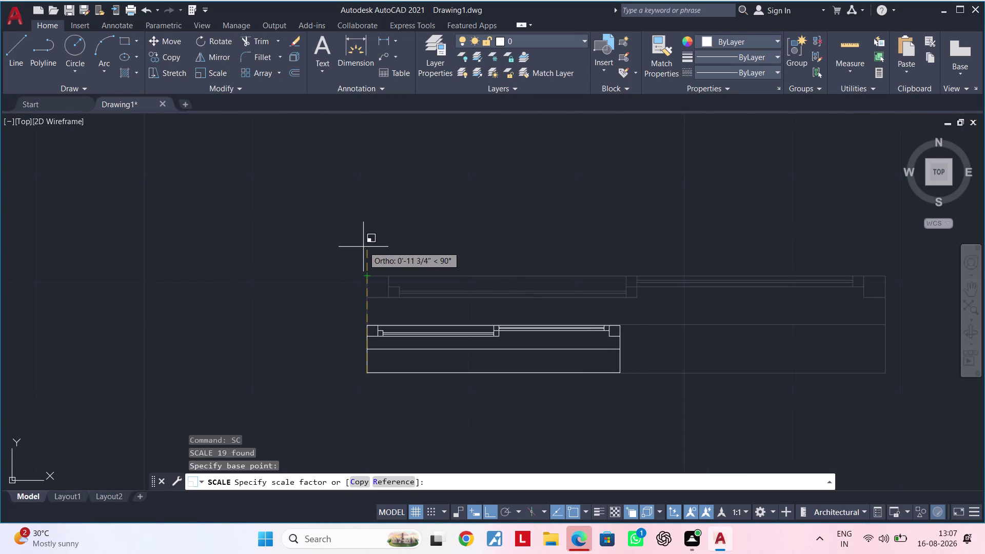
middle_drag(363, 247, 363, 190)
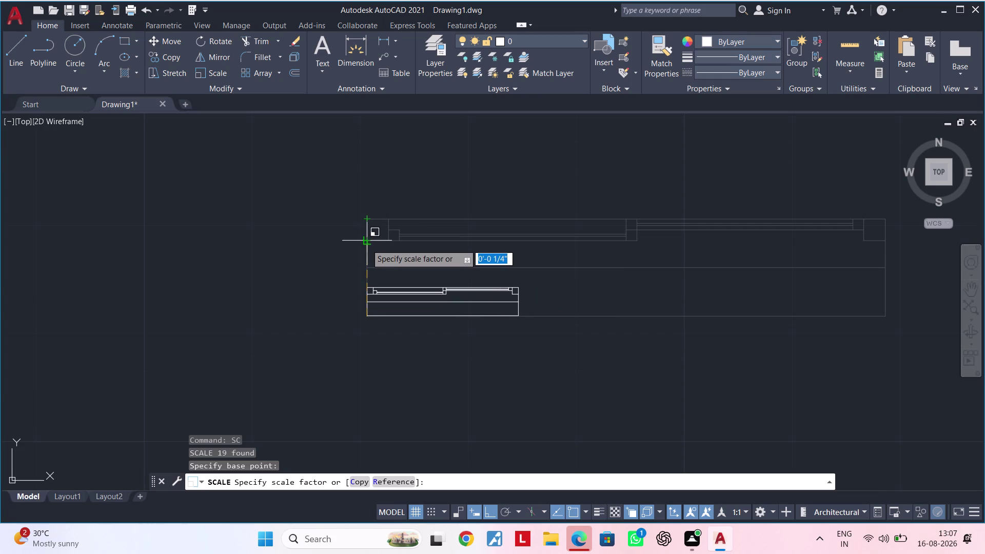
scroll(down, 3)
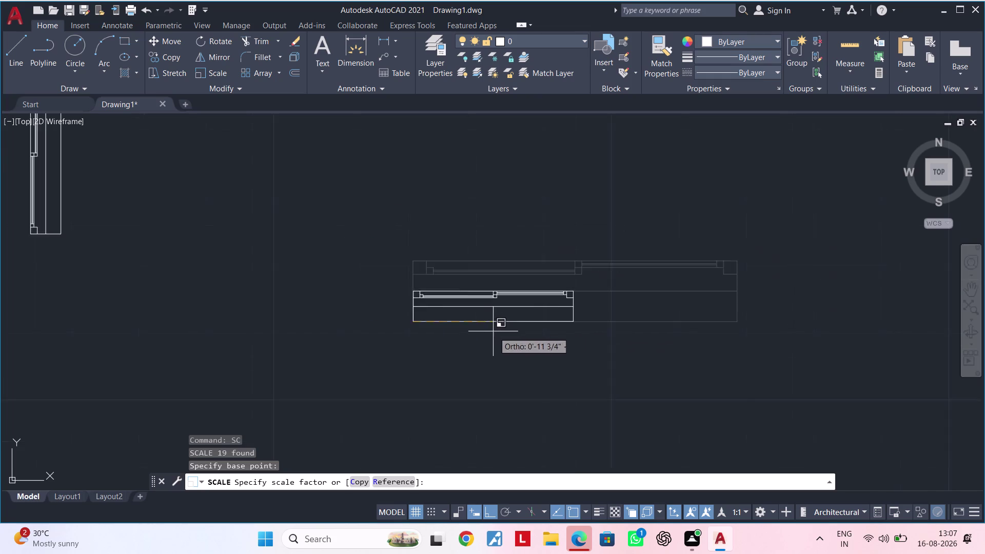
scroll(down, 3)
middle_drag(495, 332, 407, 331)
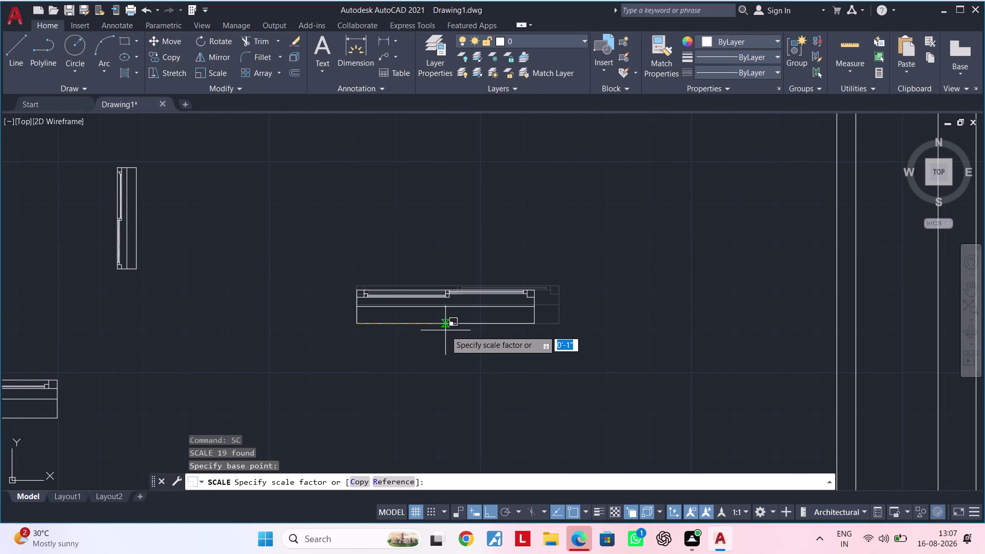
text(2')
key(Return)
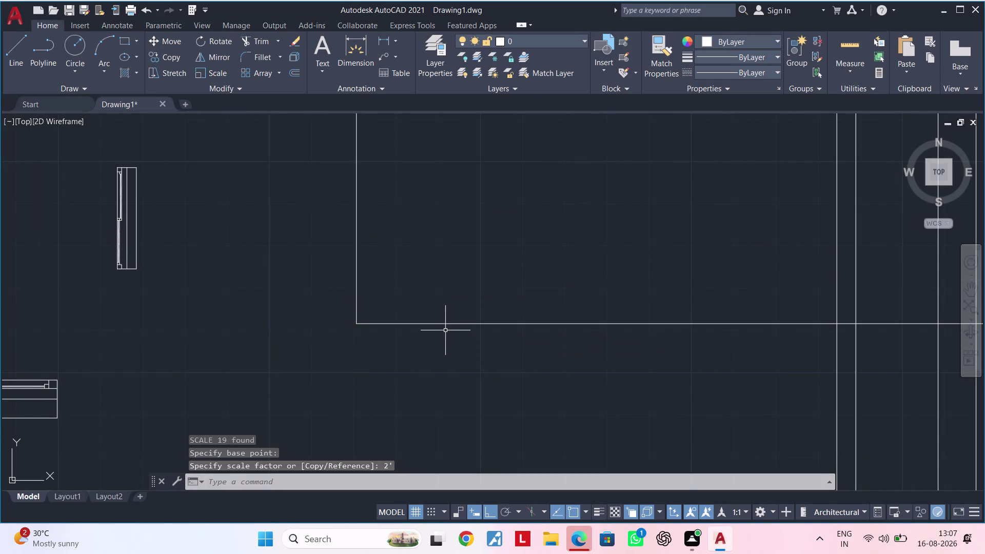
scroll(down, 3)
key(ctrl+z)
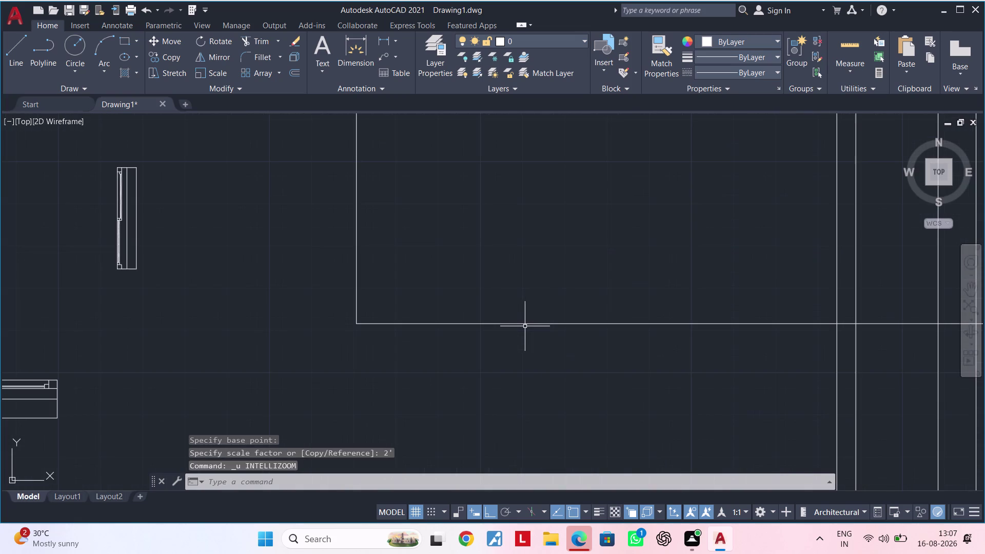
key(ctrl+z)
middle_drag(490, 317, 400, 344)
key(Escape)
key(Escape)
click(259, 259)
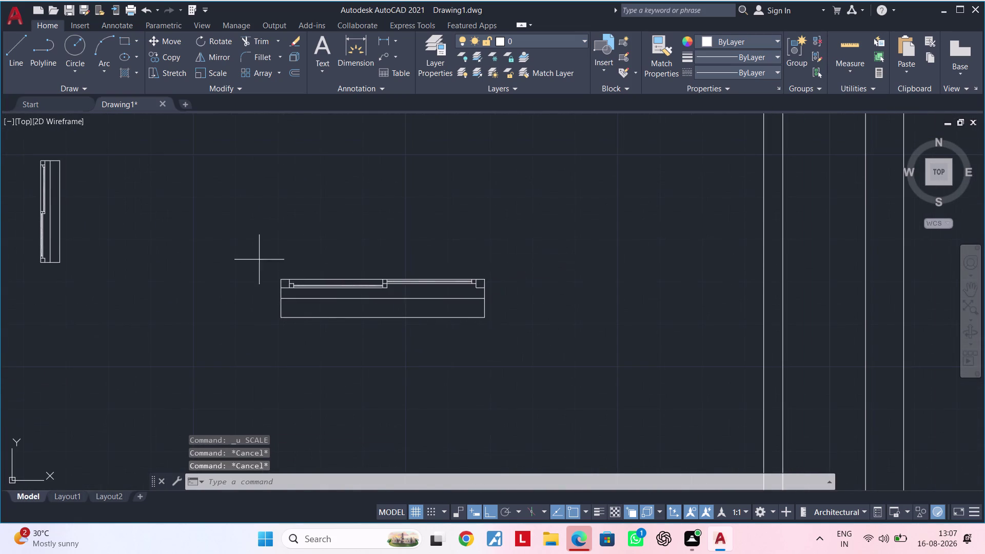
Scale the detail by reference from its lower-left corner, bottom edge 4' to 2'.
click(528, 346)
text(SC)
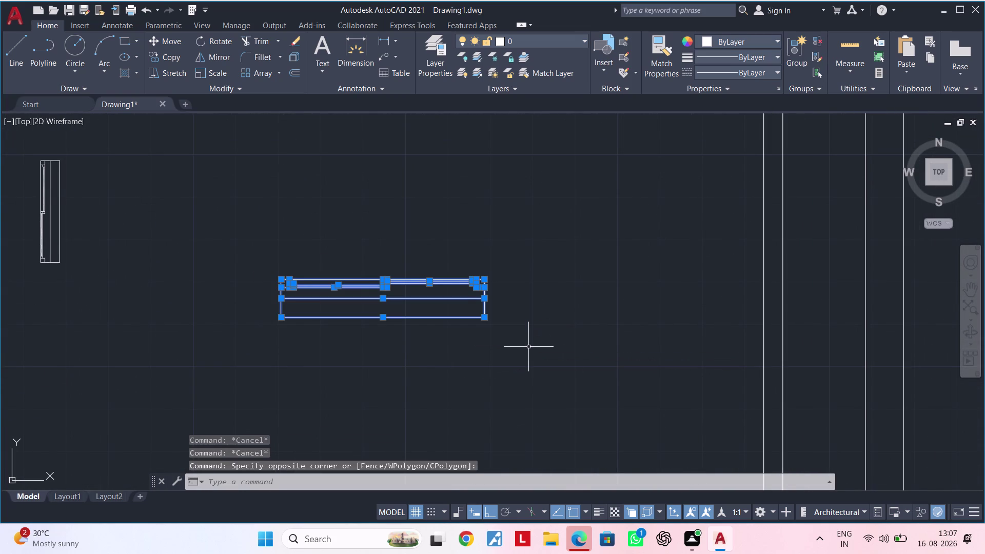
key(space)
click(279, 318)
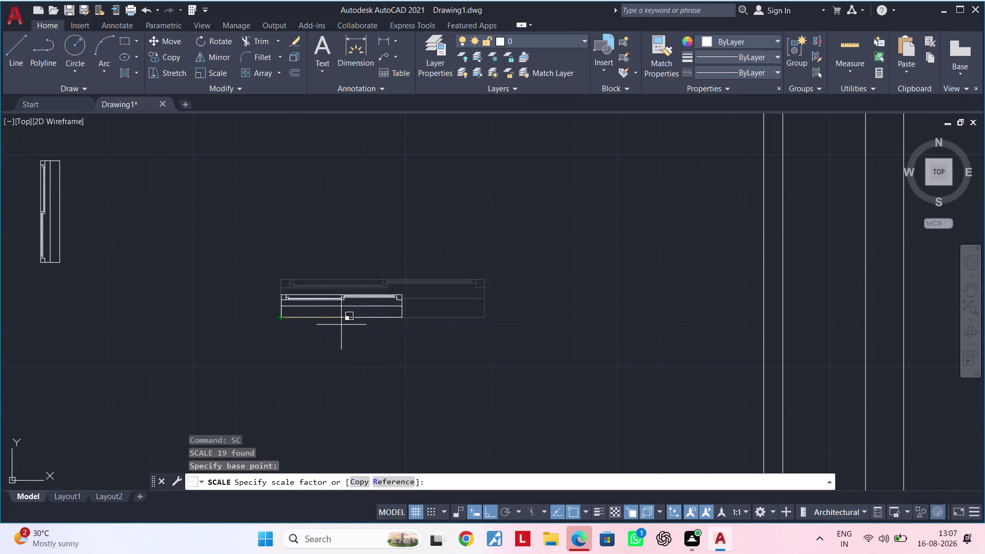
text(R)
key(space)
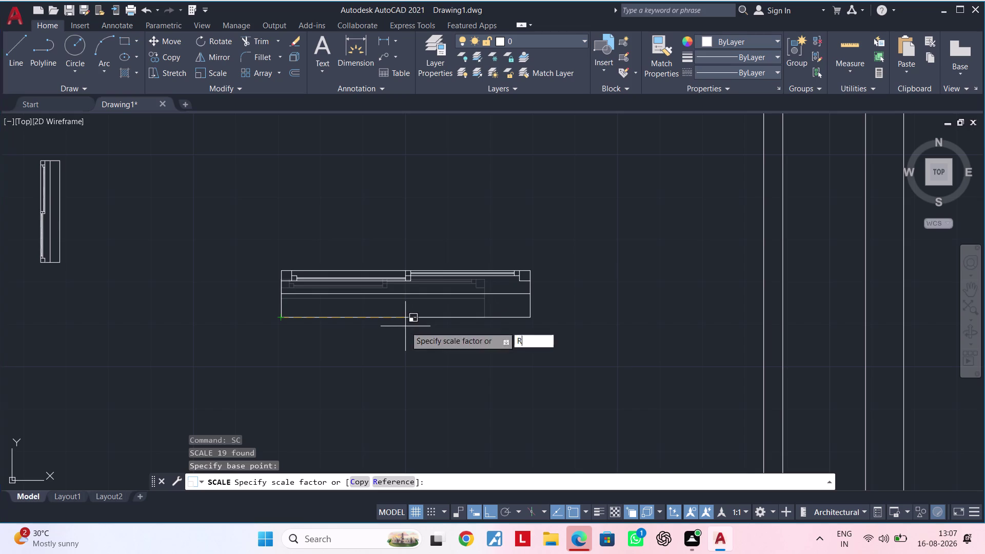
click(280, 319)
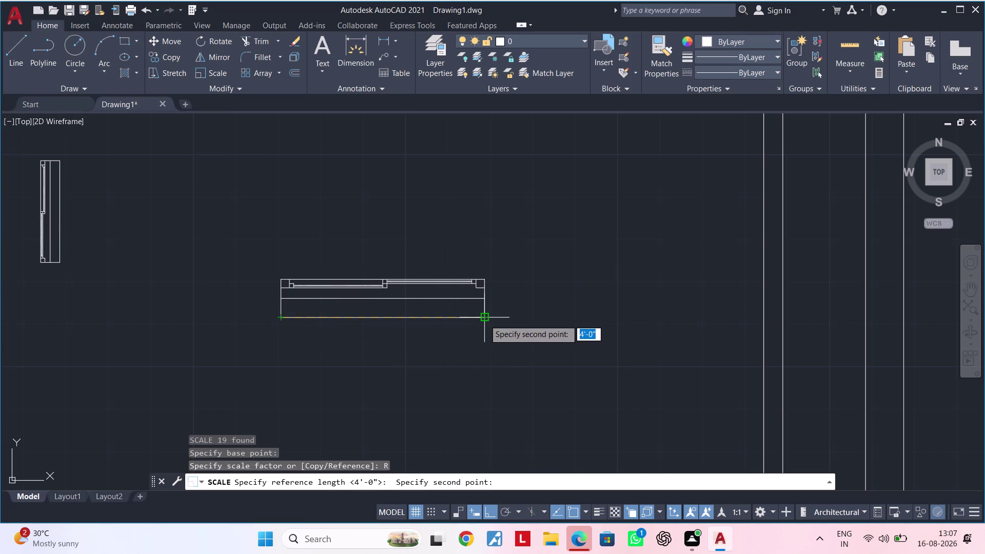
click(485, 319)
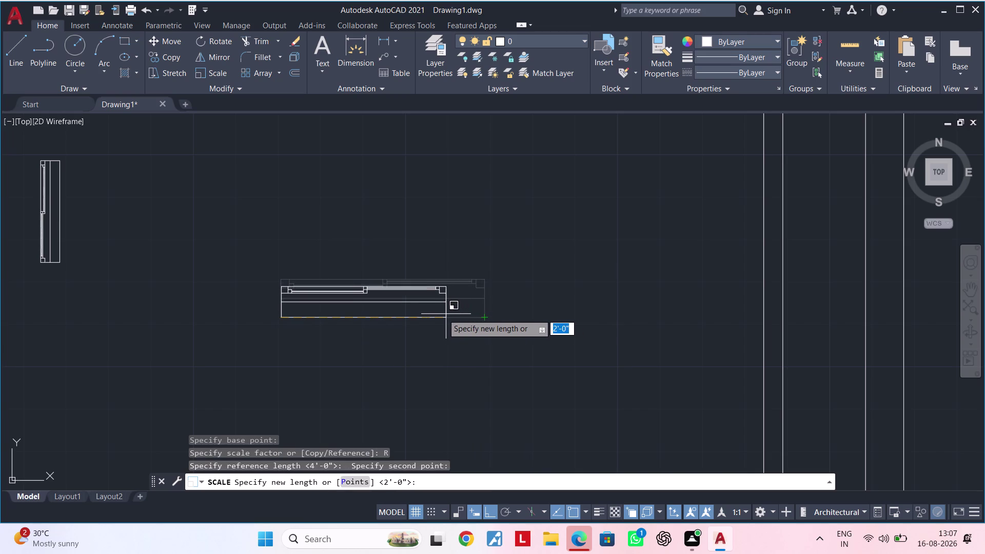
text(2')
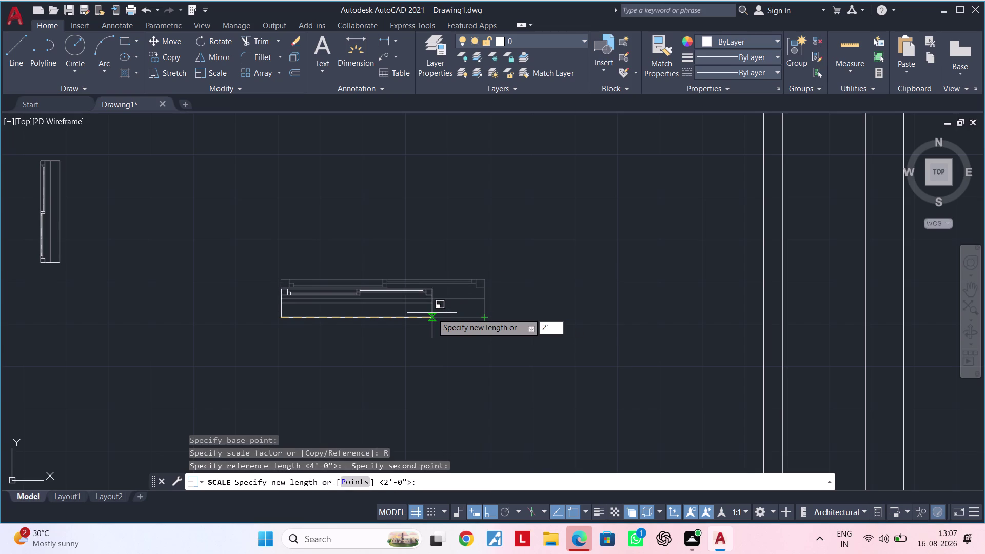
key(Return)
Clear leftover commands and pan to center the resized 2' detail.
key(Escape)
scroll(up, 3)
middle_drag(376, 334, 555, 316)
key(Escape)
key(Escape)
scroll(up, 3)
key(Escape)
middle_drag(398, 327, 355, 352)
key(Escape)
key(Escape)
key(Escape)
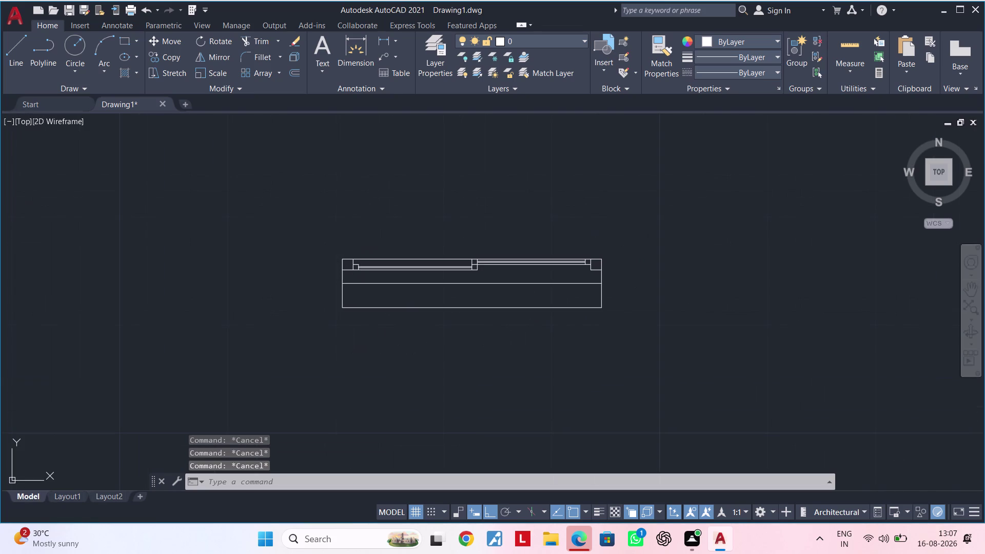
text(S)
key(space)
key(Escape)
click(354, 351)
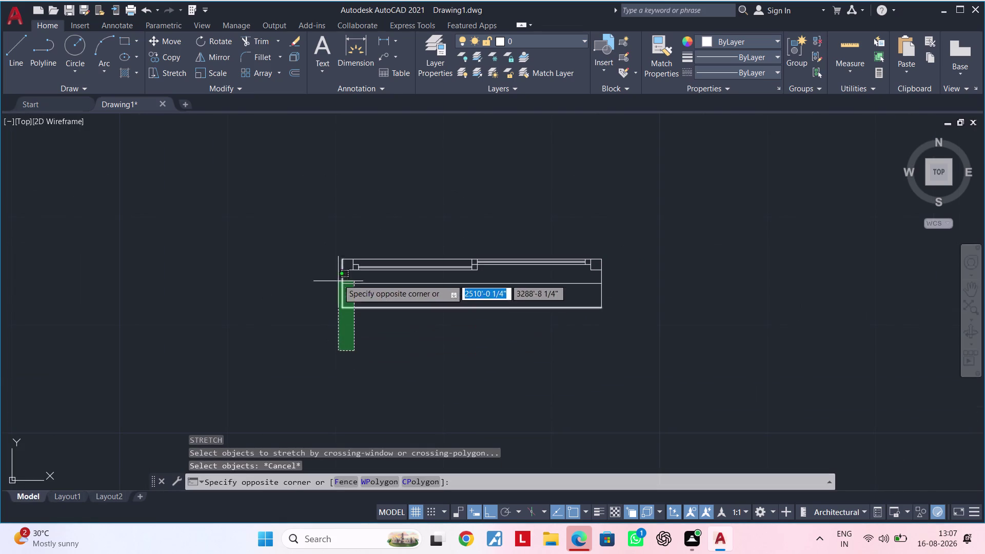
scroll(up, 3)
key(Escape)
click(332, 221)
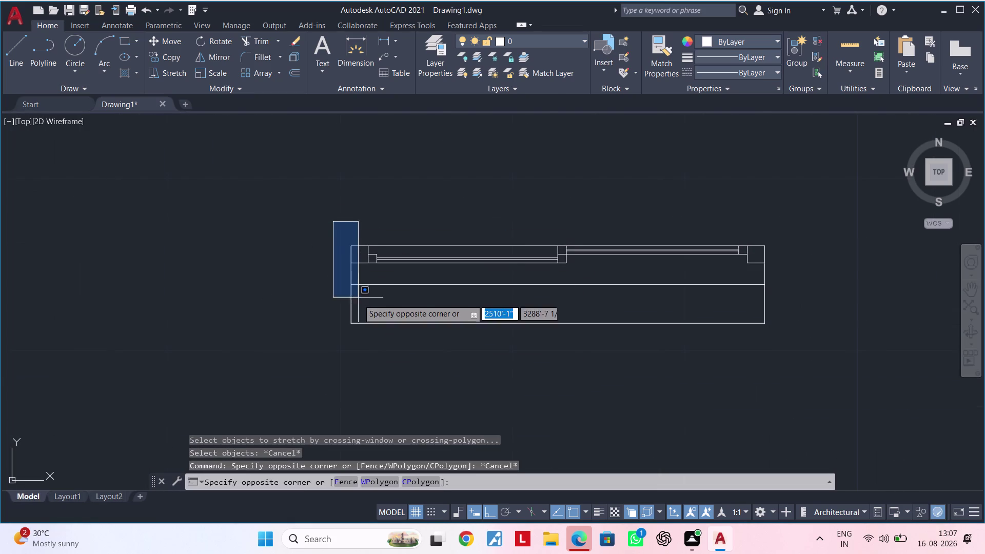
click(368, 353)
key(Escape)
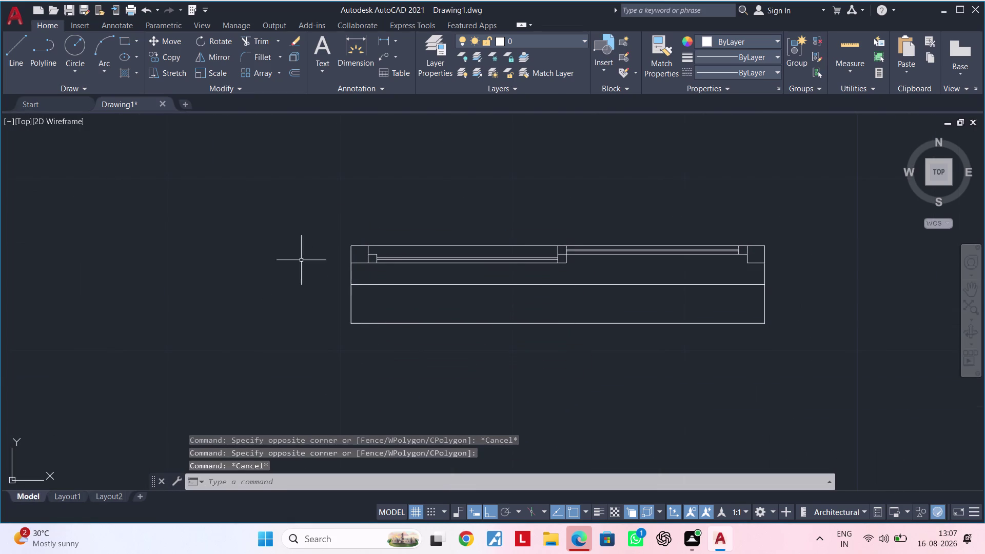
click(304, 223)
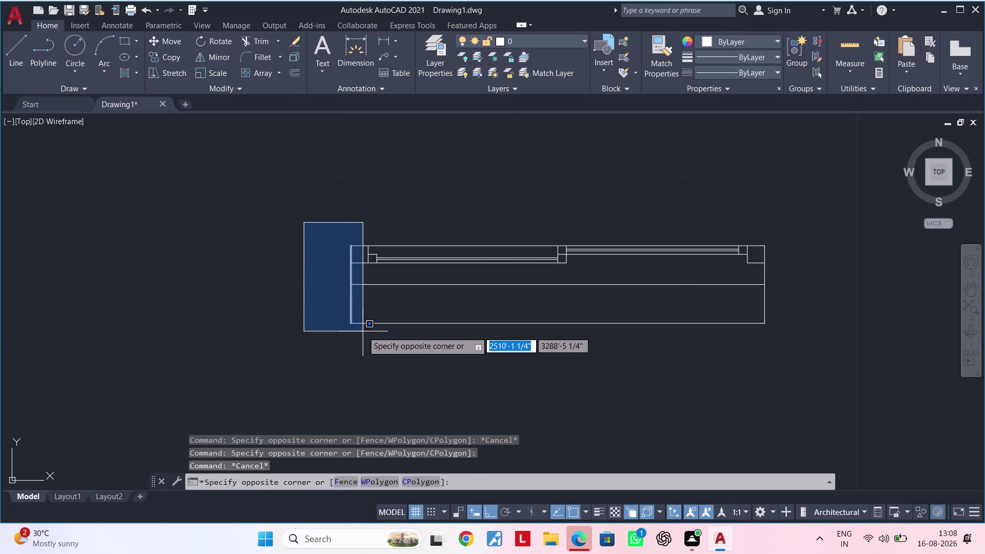
click(362, 332)
text(S)
key(space)
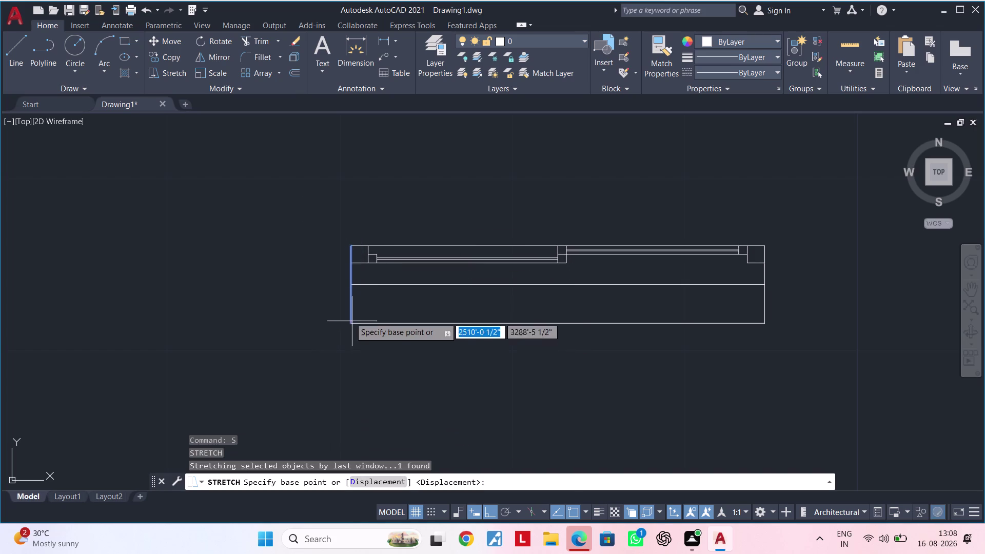
click(352, 245)
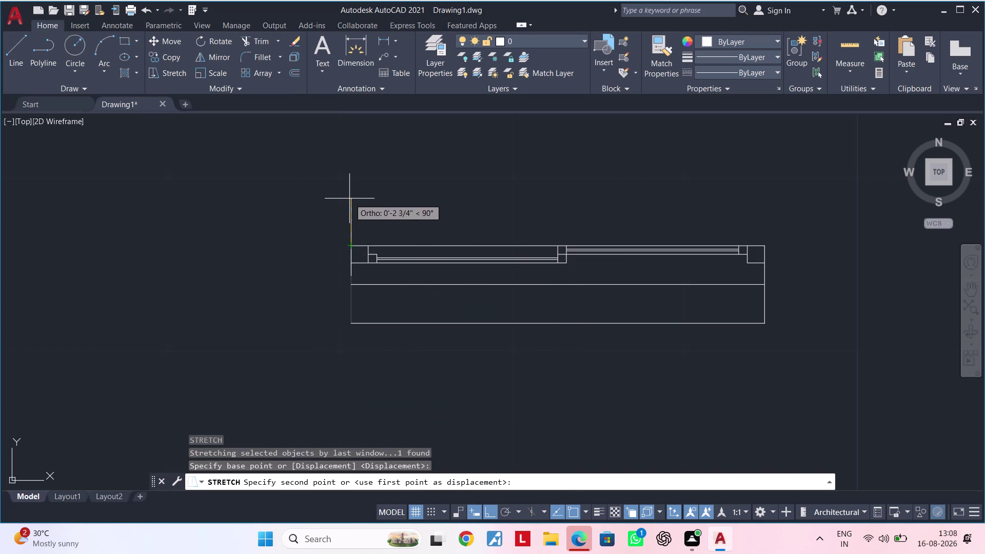
key(Escape)
key(Escape)
key(Escape)
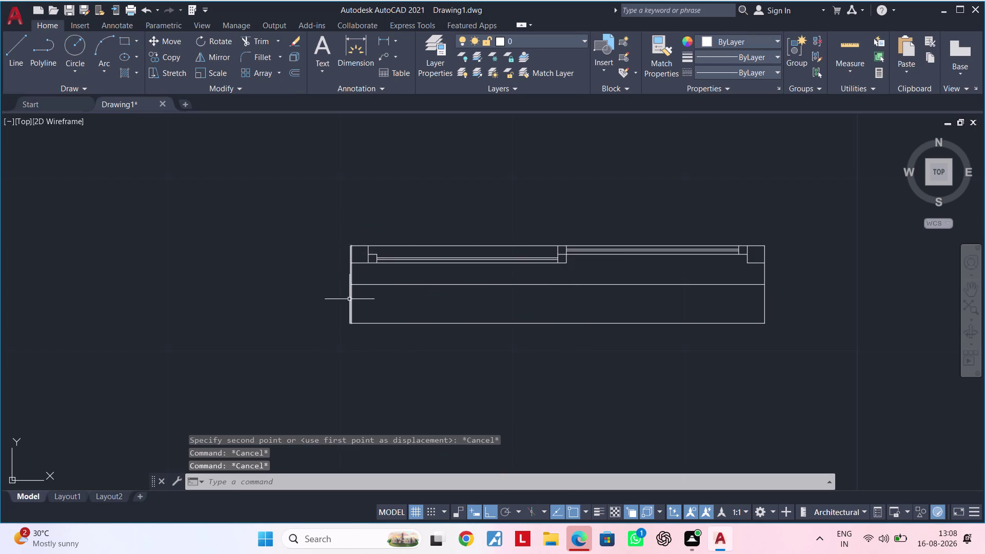
middle_drag(347, 304, 311, 259)
scroll(down, 3)
middle_drag(308, 288, 299, 293)
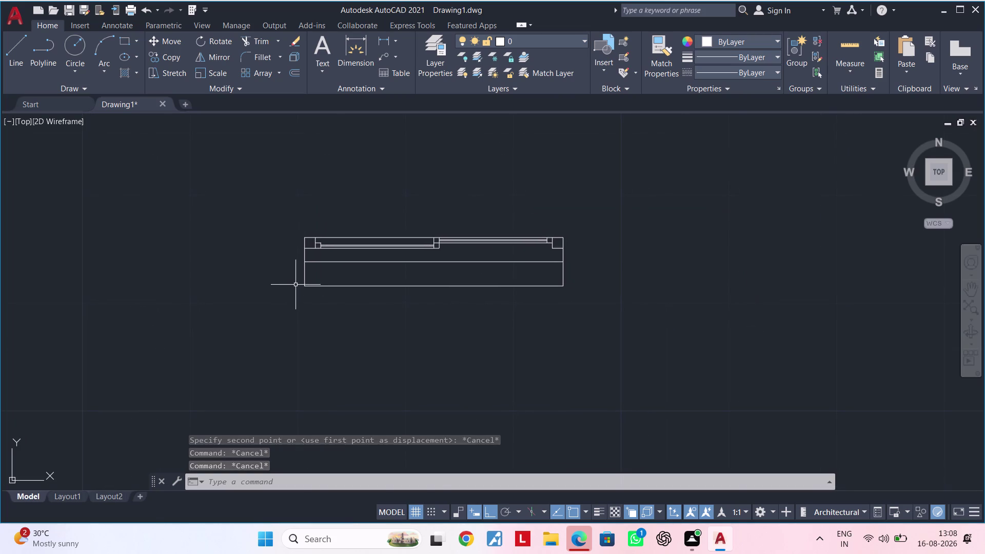
click(295, 278)
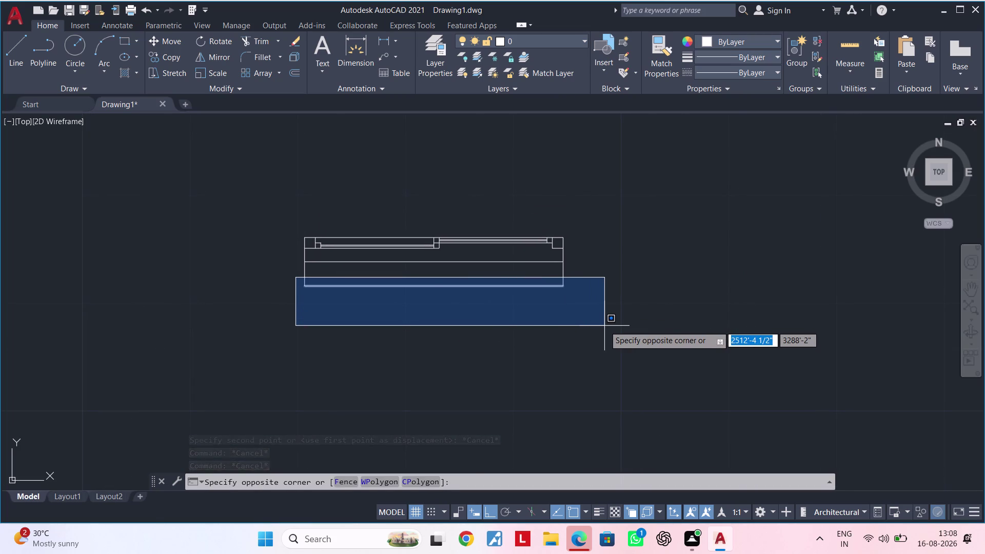
click(604, 325)
text(S)
key(space)
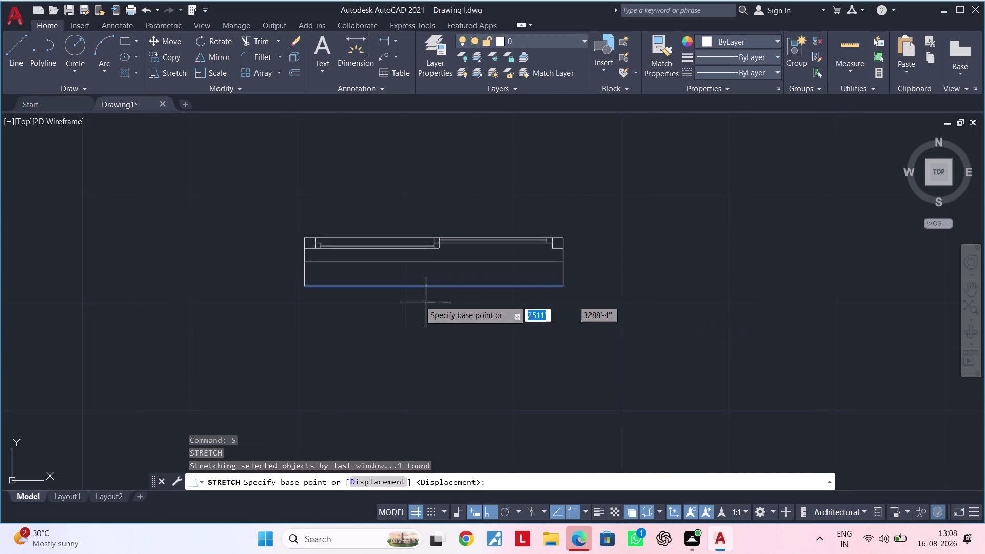
key(Escape)
scroll(up, 3)
scroll(down, 3)
middle_drag(596, 281, 556, 281)
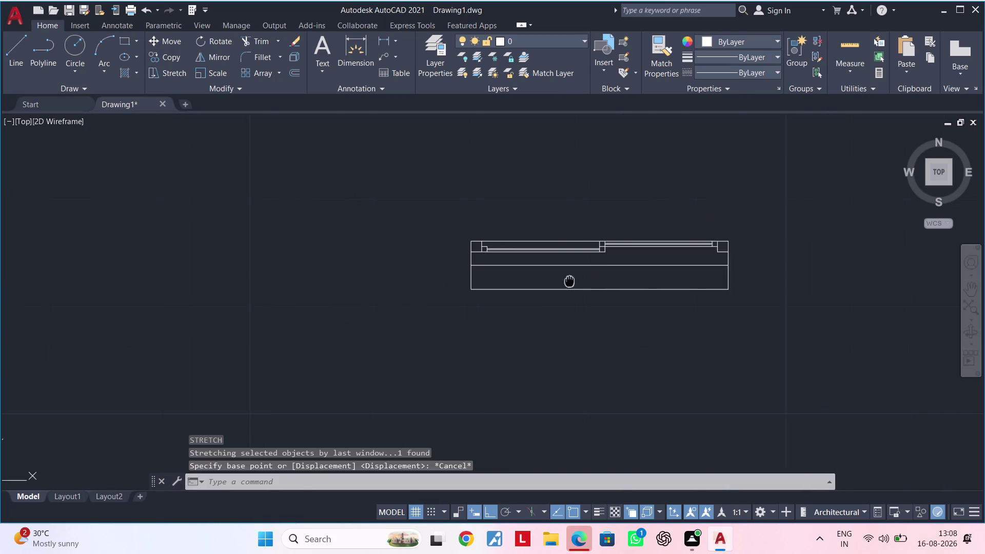
middle_drag(556, 281, 505, 280)
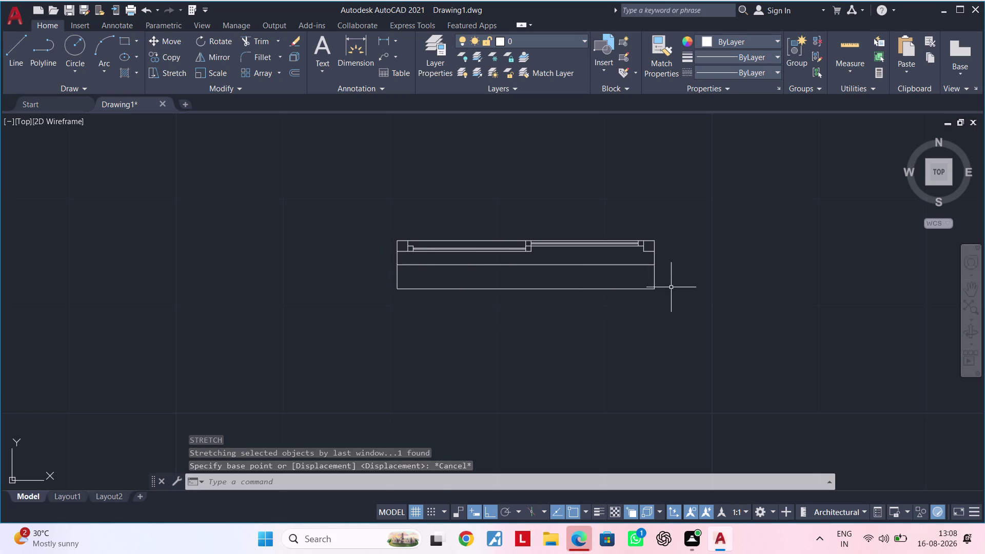
click(671, 276)
click(641, 290)
drag(360, 268, 372, 268)
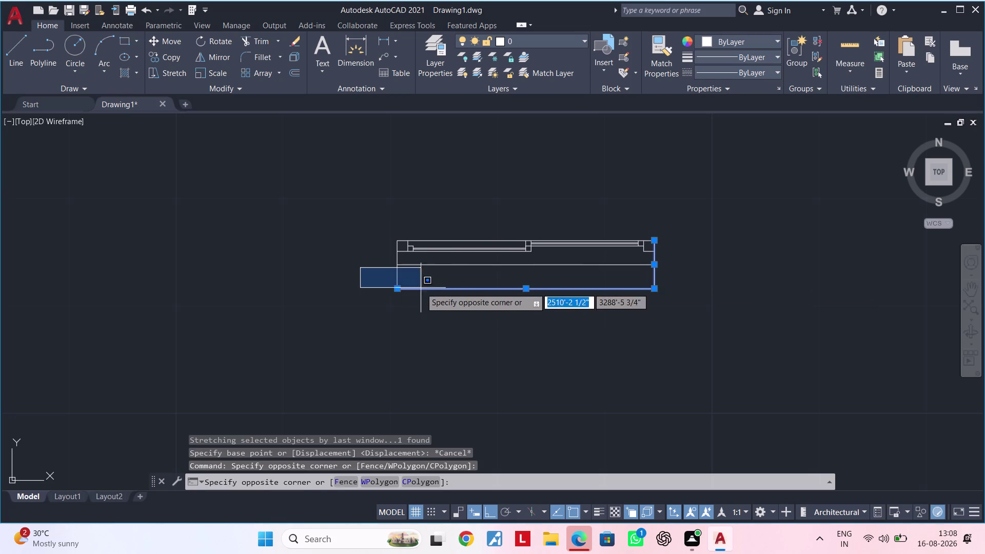
click(423, 299)
click(397, 275)
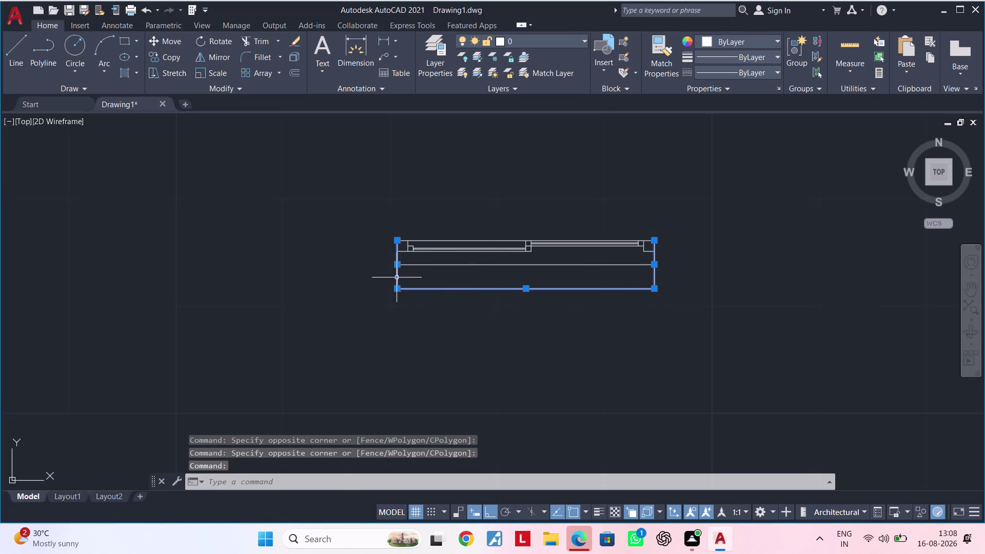
text(S)
key(space)
click(397, 290)
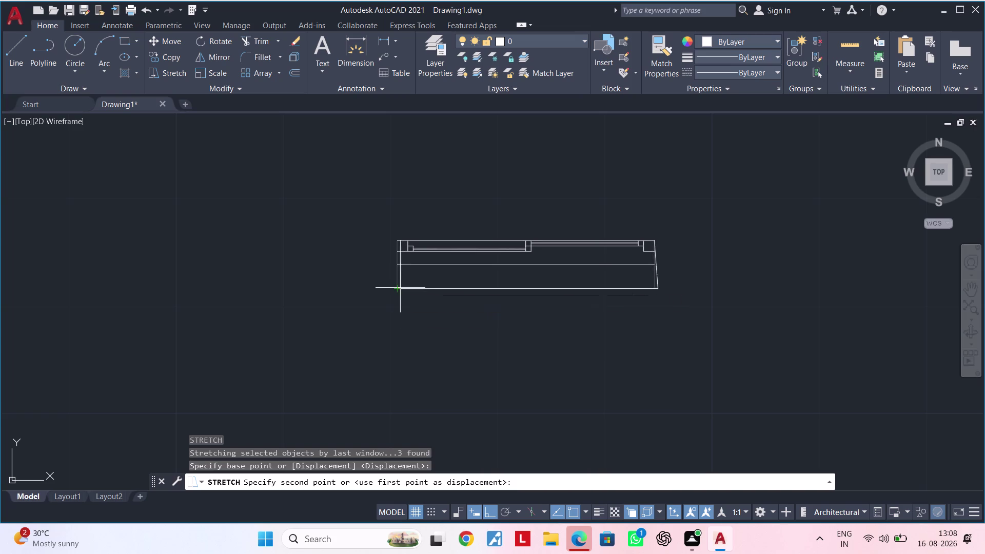
key(Escape)
key(Escape)
key(Escape)
key(Escape)
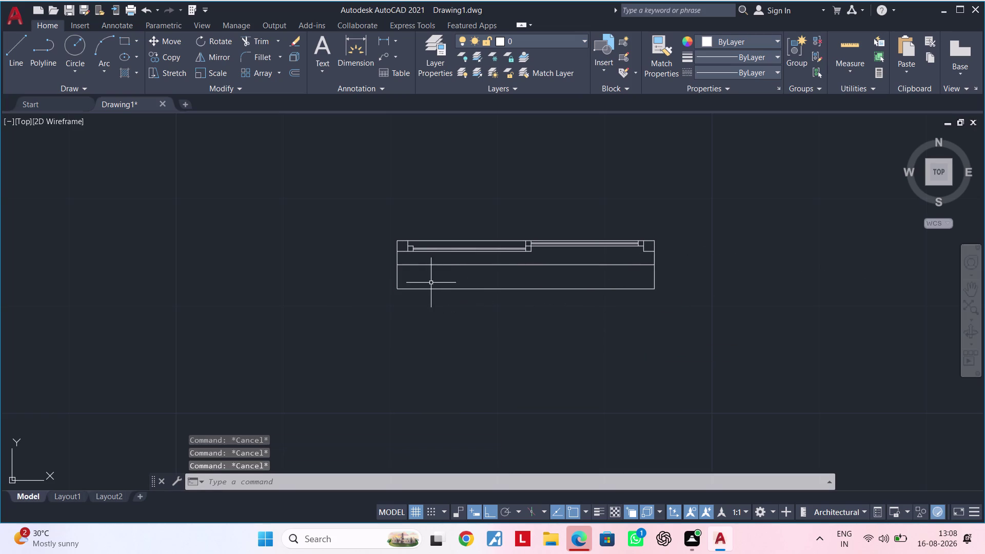
scroll(up, 3)
click(385, 221)
middle_drag(631, 395, 506, 362)
click(750, 312)
text(S)
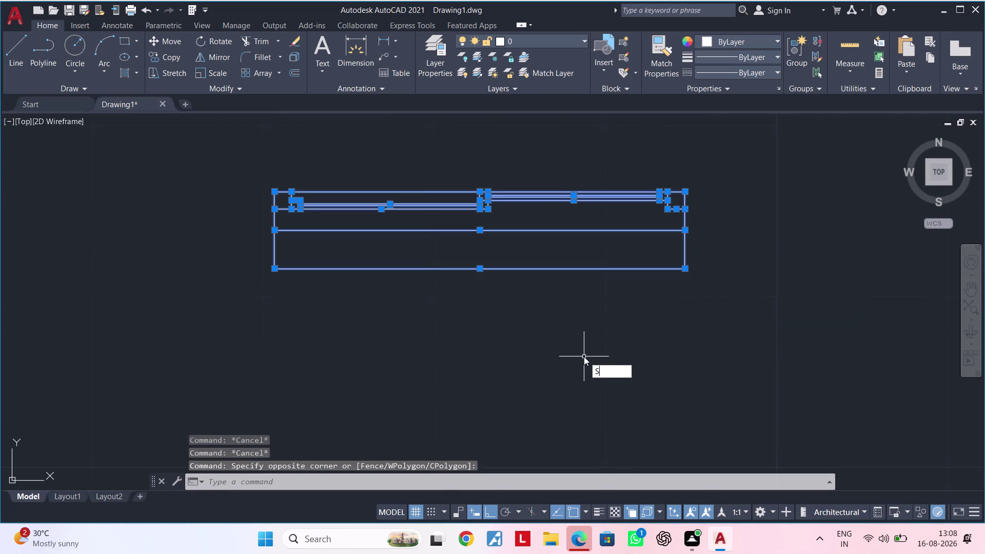
key(space)
click(481, 232)
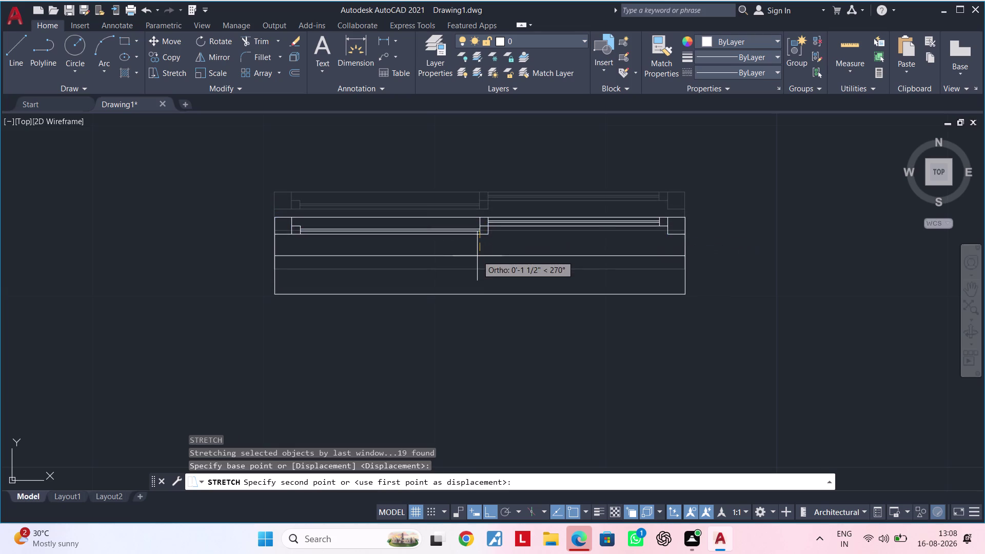
scroll(down, 3)
key(Escape)
key(Escape)
scroll(down, 3)
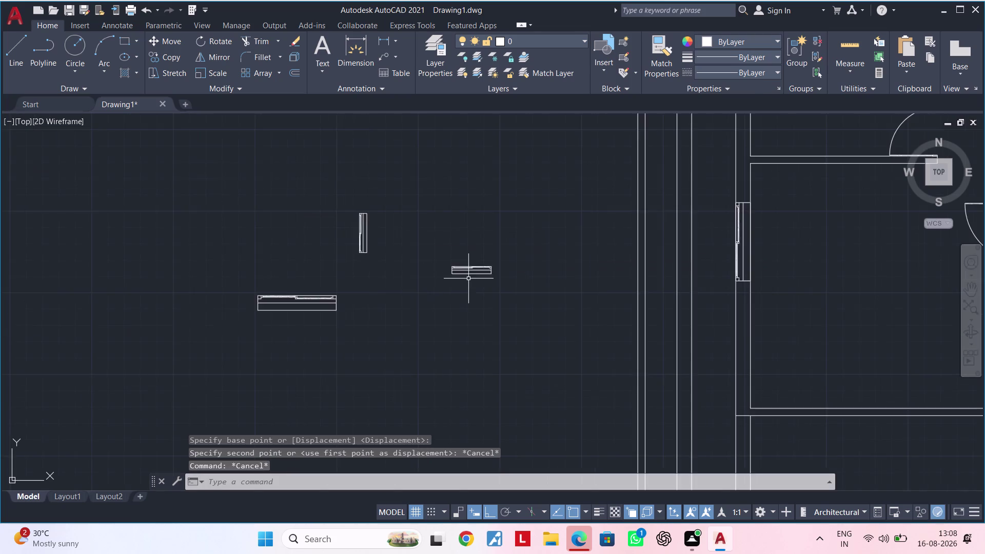
scroll(up, 3)
scroll(down, 3)
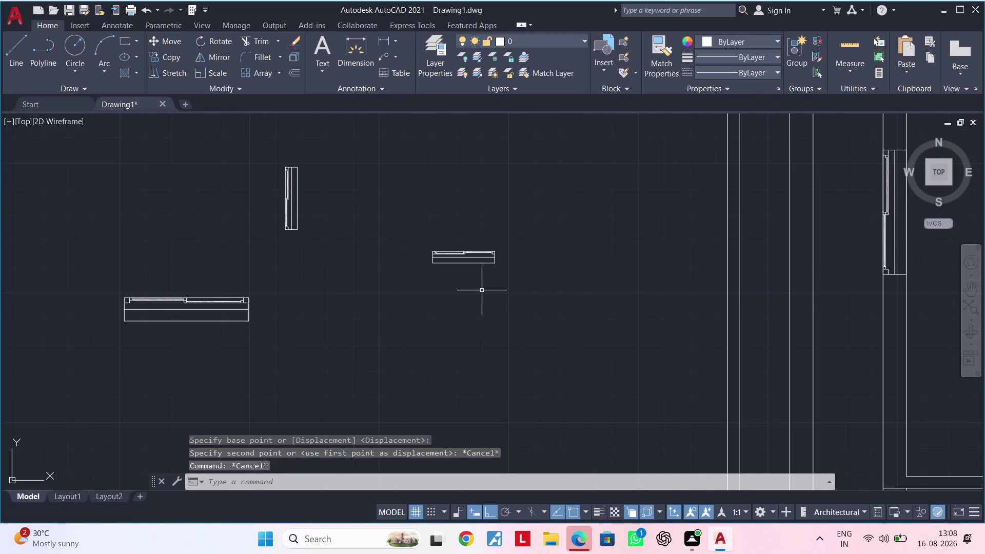
scroll(up, 3)
scroll(up, 3)
key(Escape)
key(Escape)
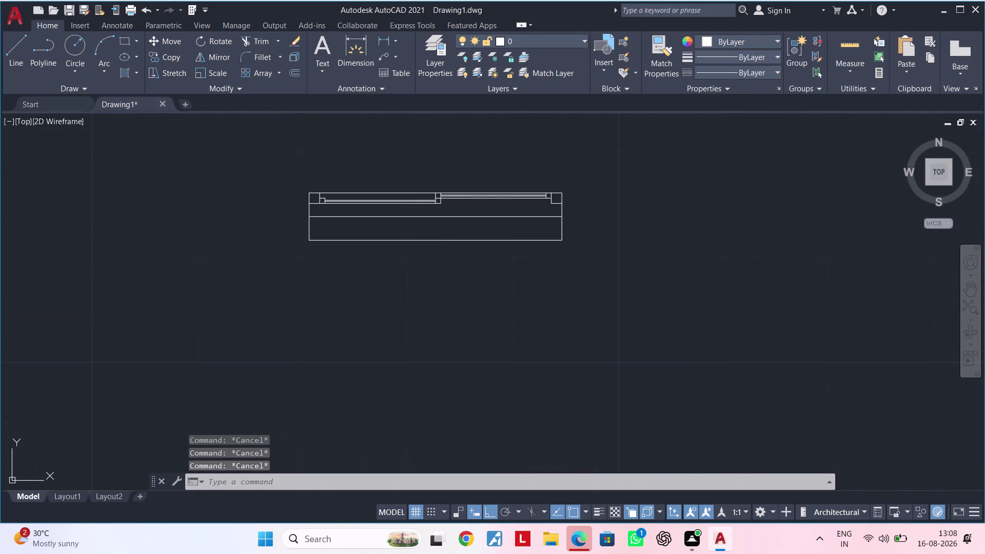
key(Escape)
key(Escape)
key(Escape)
key(Escape)
key(Escape)
key(Escape)
key(Escape)
scroll(down, 3)
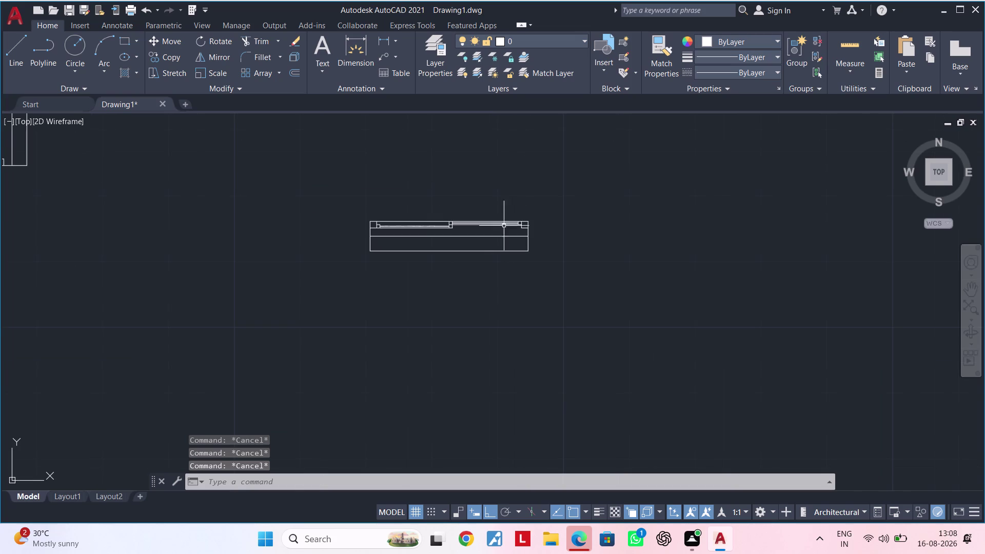
click(382, 43)
scroll(up, 3)
click(537, 226)
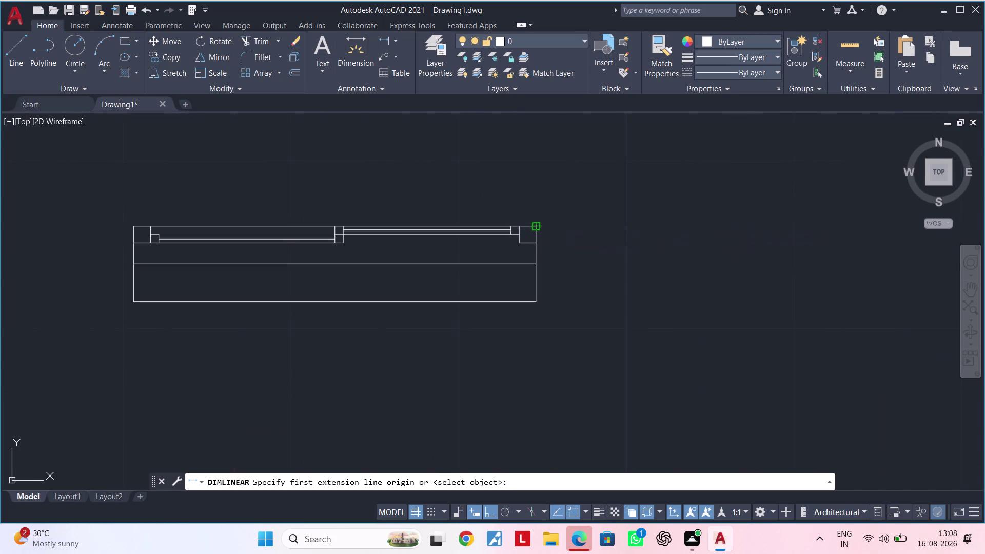
click(536, 300)
scroll(down, 3)
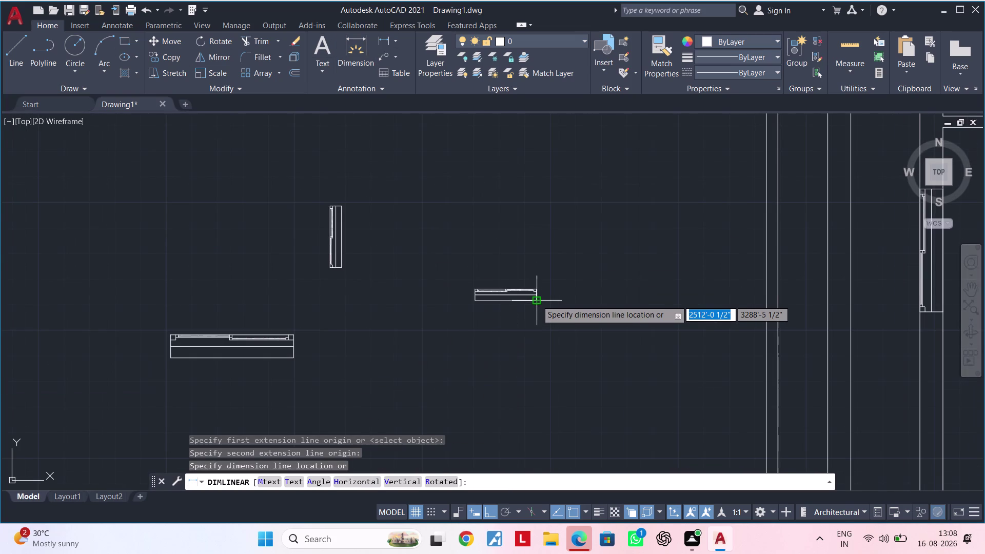
key(Escape)
key(Escape)
key(Escape)
key(Escape)
scroll(up, 3)
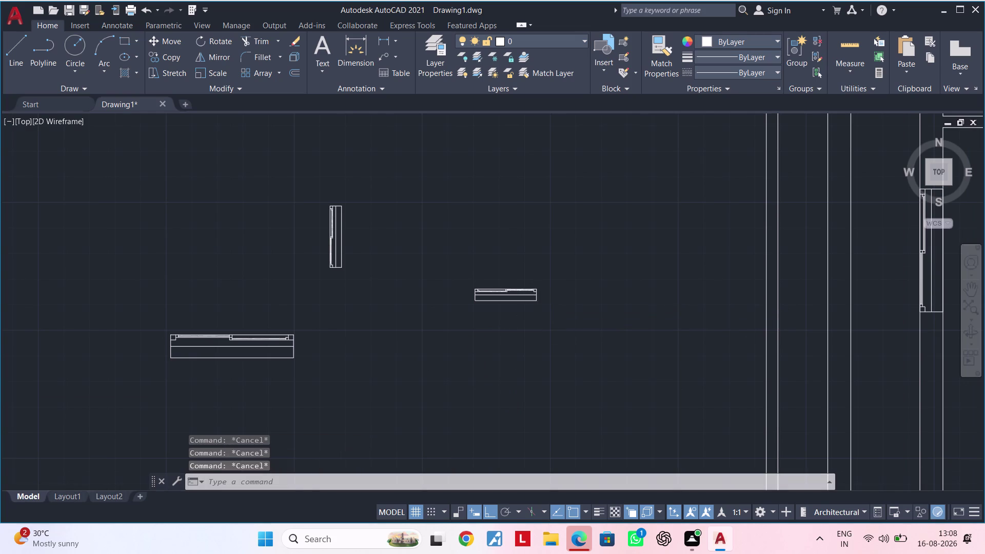
middle_drag(534, 316, 519, 327)
scroll(down, 3)
middle_drag(521, 329, 431, 334)
key(Escape)
key(Escape)
scroll(up, 3)
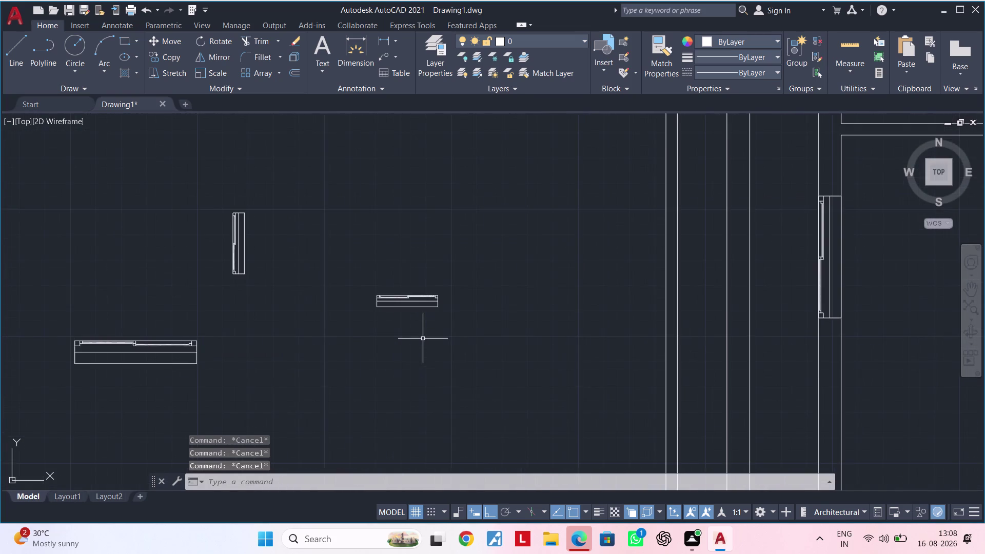
scroll(down, 3)
scroll(up, 3)
scroll(up, 3)
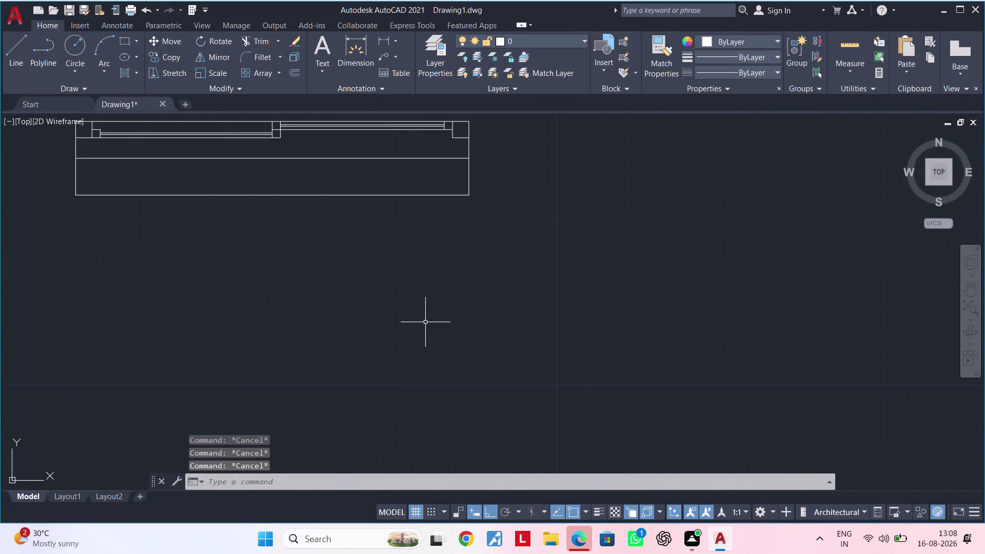
middle_drag(420, 325, 415, 435)
middle_drag(408, 414, 540, 404)
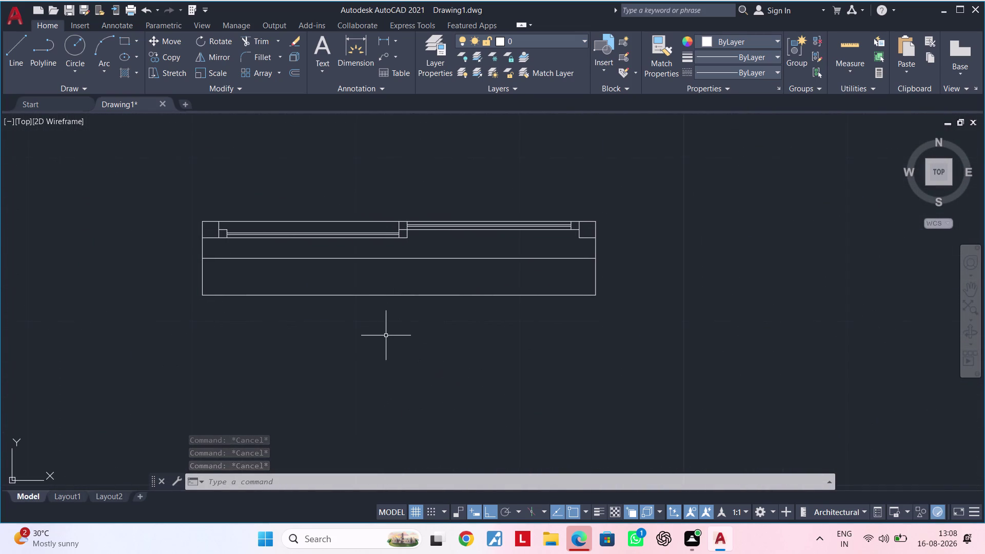
middle_drag(377, 338, 458, 336)
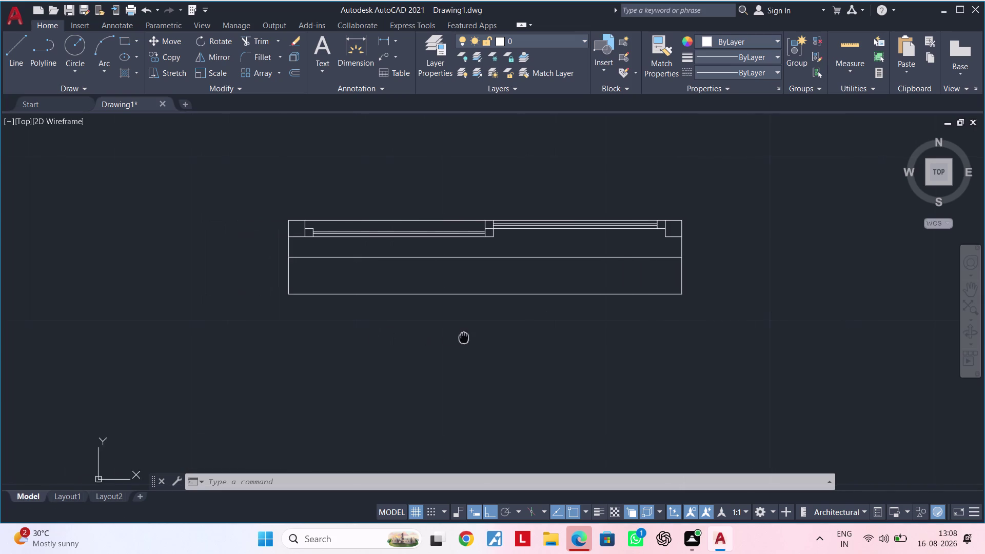
middle_drag(458, 336, 465, 336)
scroll(down, 3)
middle_drag(462, 338, 338, 339)
scroll(down, 3)
middle_drag(336, 338, 374, 328)
key(Escape)
key(Escape)
key(Escape)
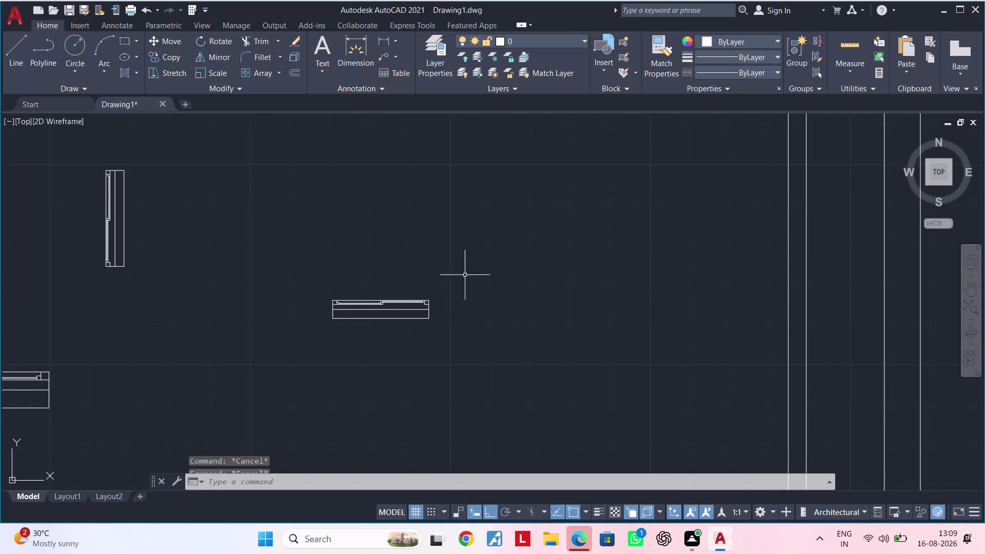
click(483, 260)
key(Escape)
key(Escape)
key(Escape)
key(Escape)
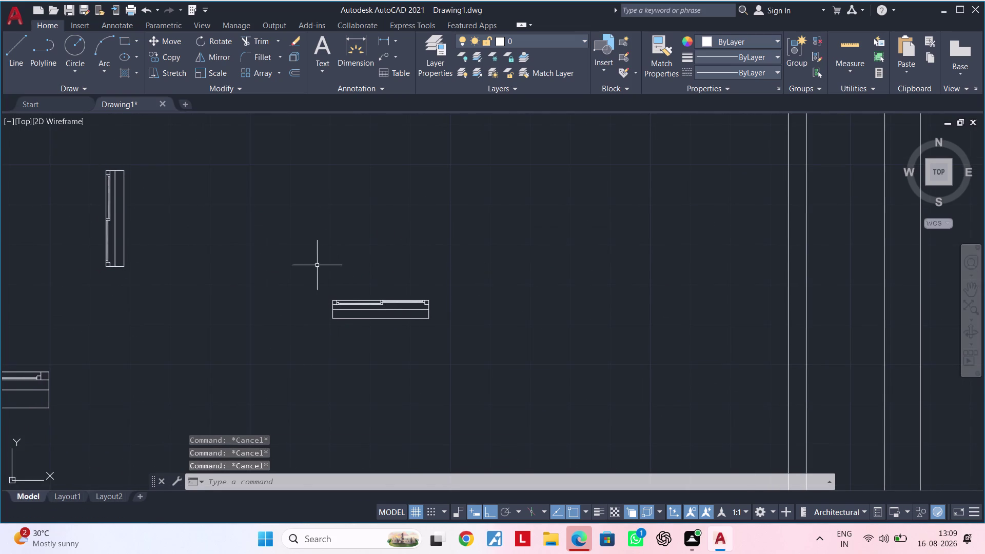
drag(314, 260, 335, 282)
click(477, 349)
middle_drag(477, 348, 387, 352)
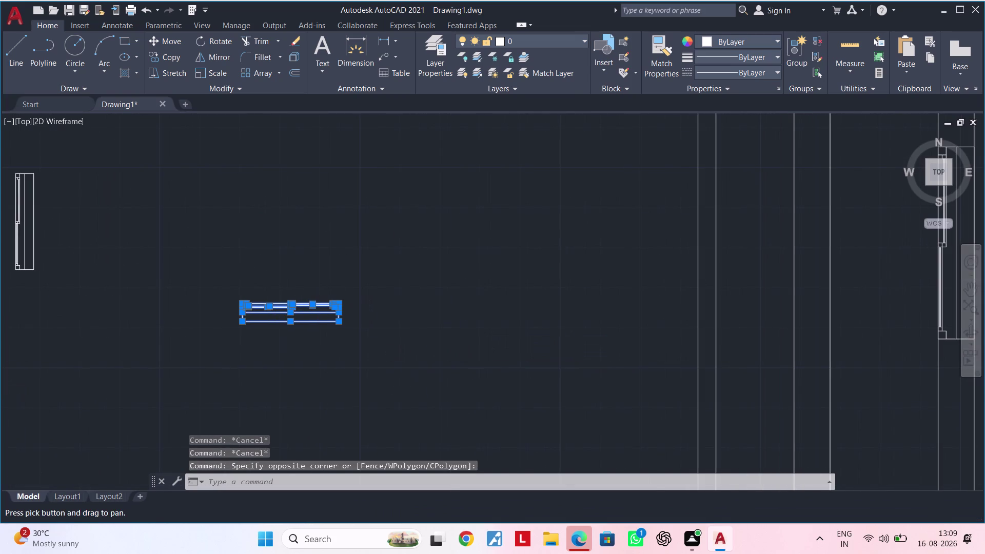
Copy the small window detail to the right of the original.
key(c)
key(o)
key(space)
click(360, 335)
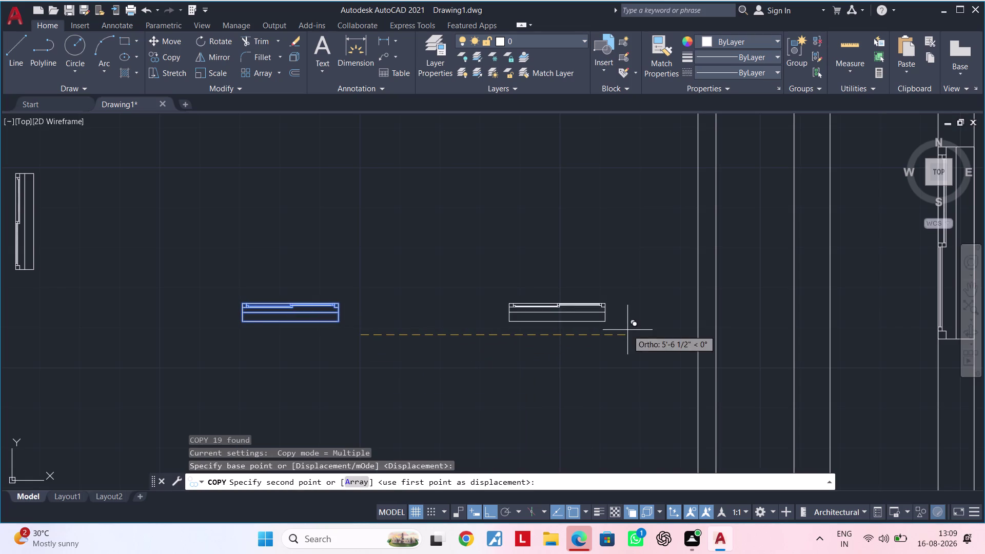
click(627, 330)
key(Escape)
middle_drag(590, 352, 427, 329)
key(Escape)
key(Escape)
Scale the copied detail by reference so its reference length becomes 9".
drag(487, 257, 478, 264)
click(323, 331)
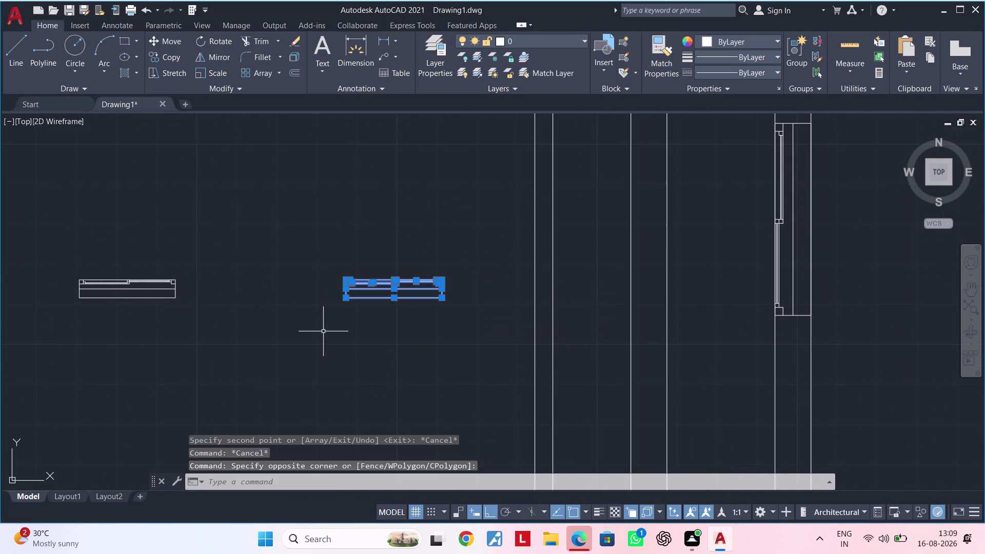
text(SC)
key(space)
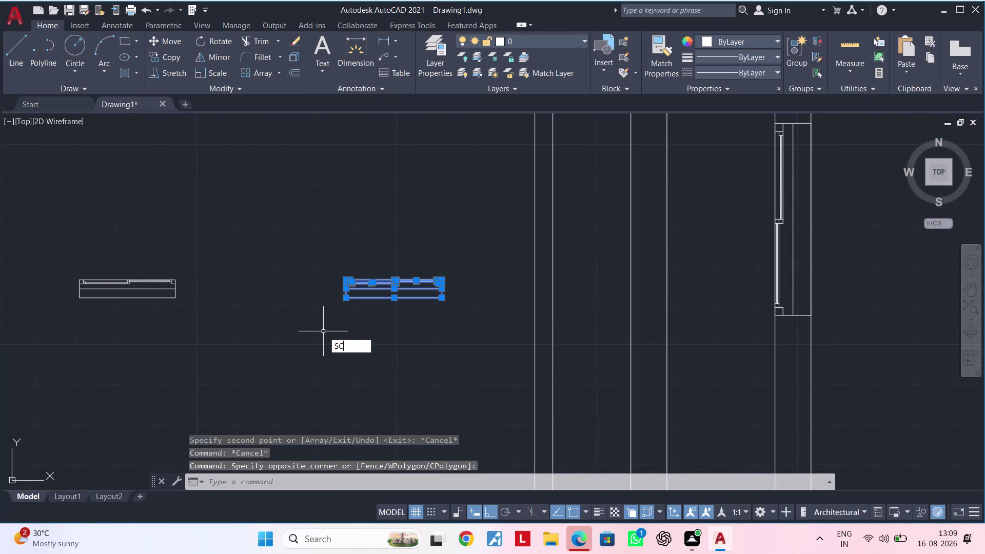
scroll(up, 3)
click(304, 278)
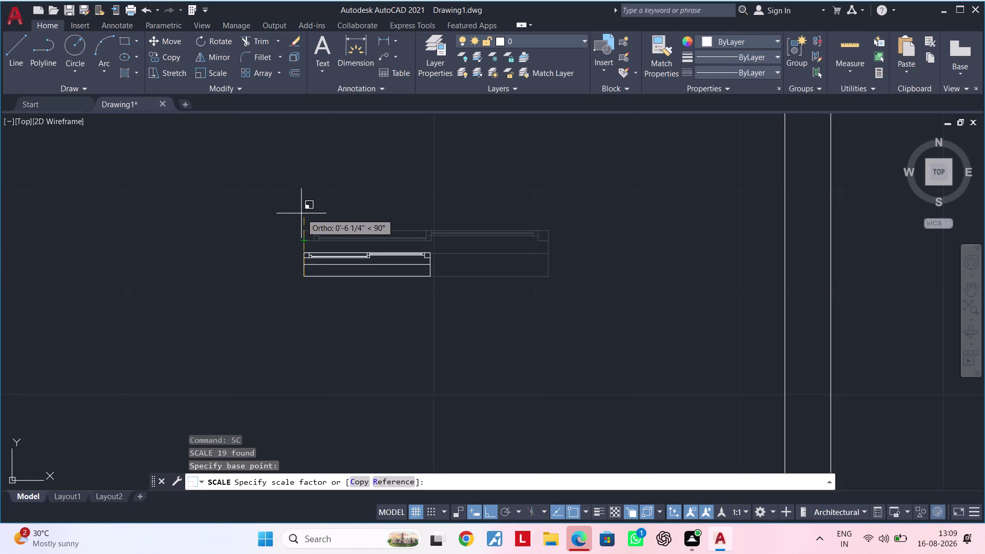
key(r)
key(space)
click(305, 275)
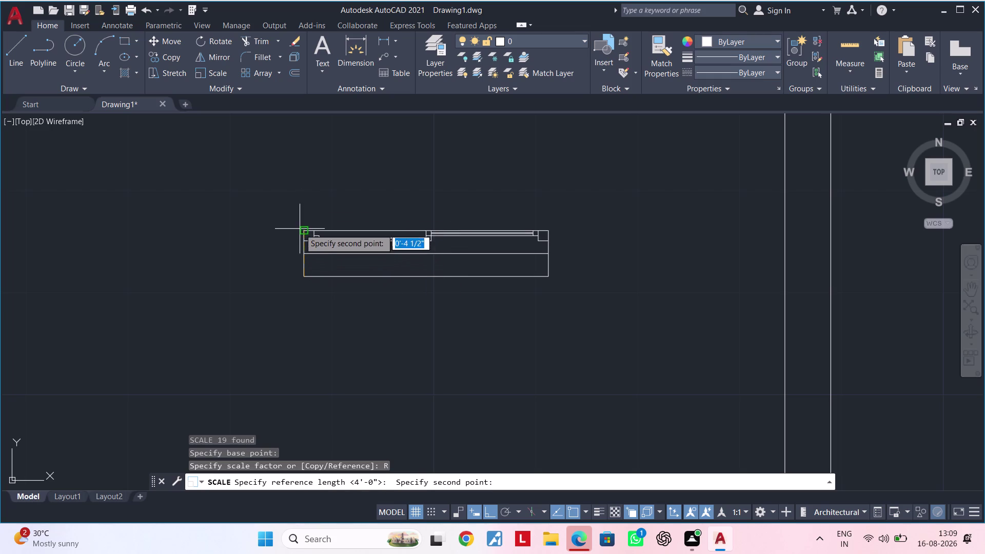
click(302, 229)
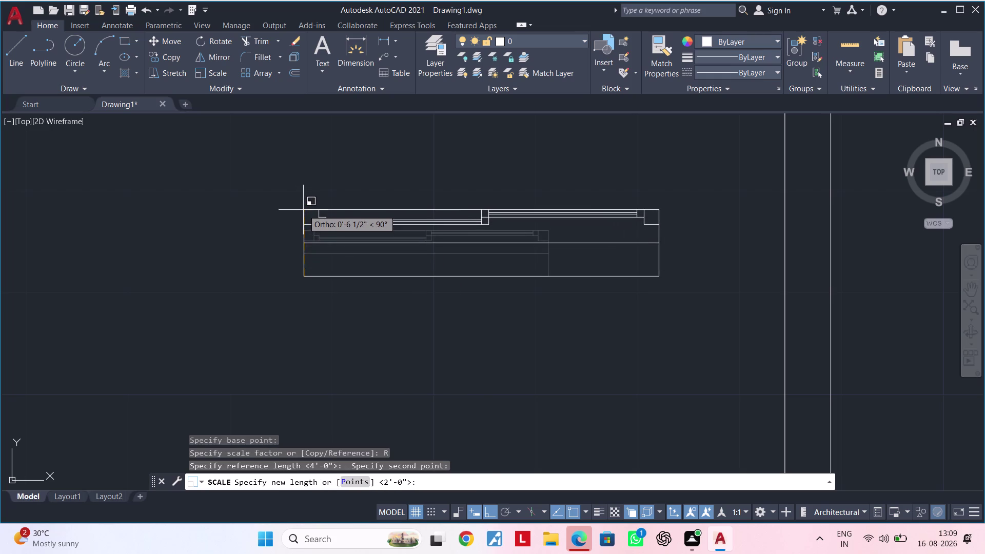
text(9")
key(Return)
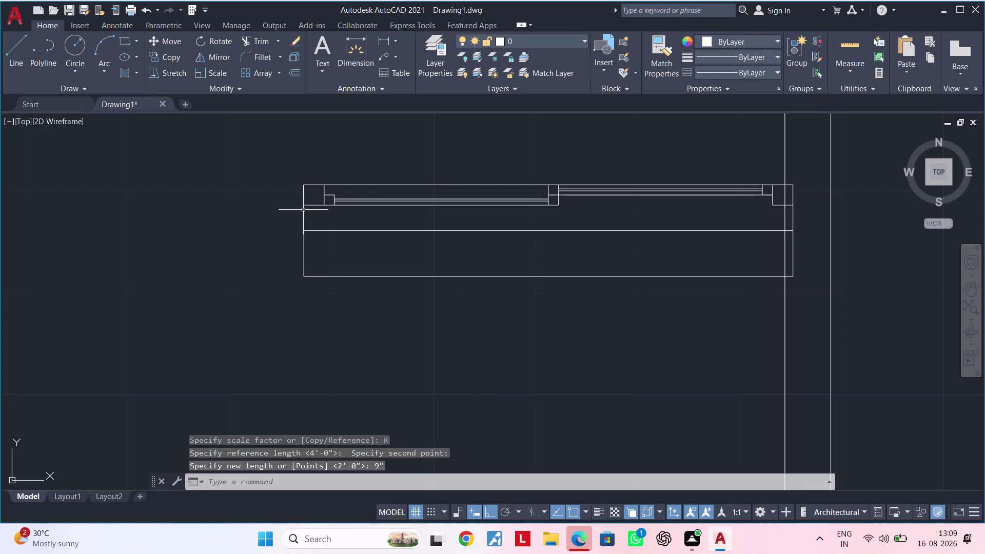
scroll(down, 3)
middle_drag(490, 300, 342, 314)
key(Escape)
key(Escape)
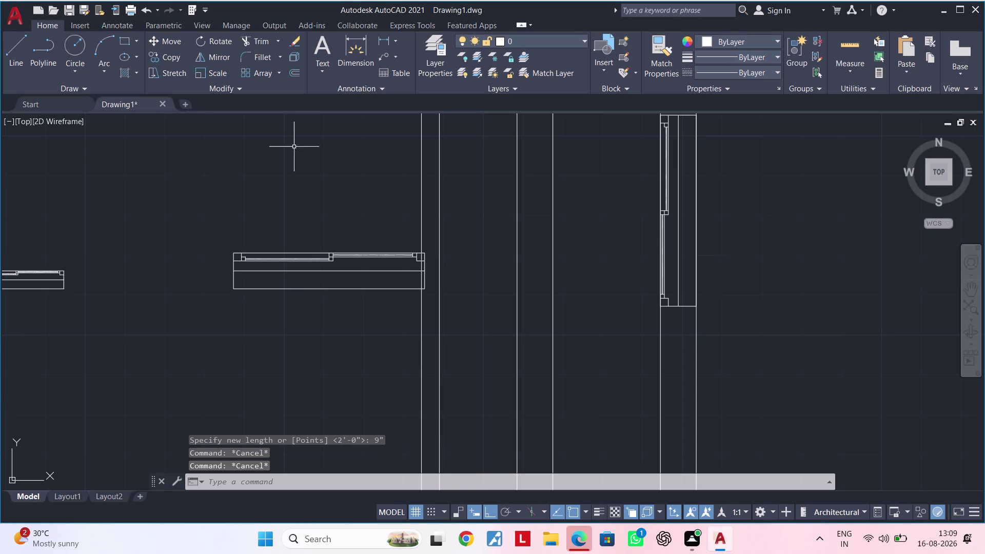
Check the frame's 4' width with a linear dimension, then cancel it.
click(385, 39)
scroll(up, 3)
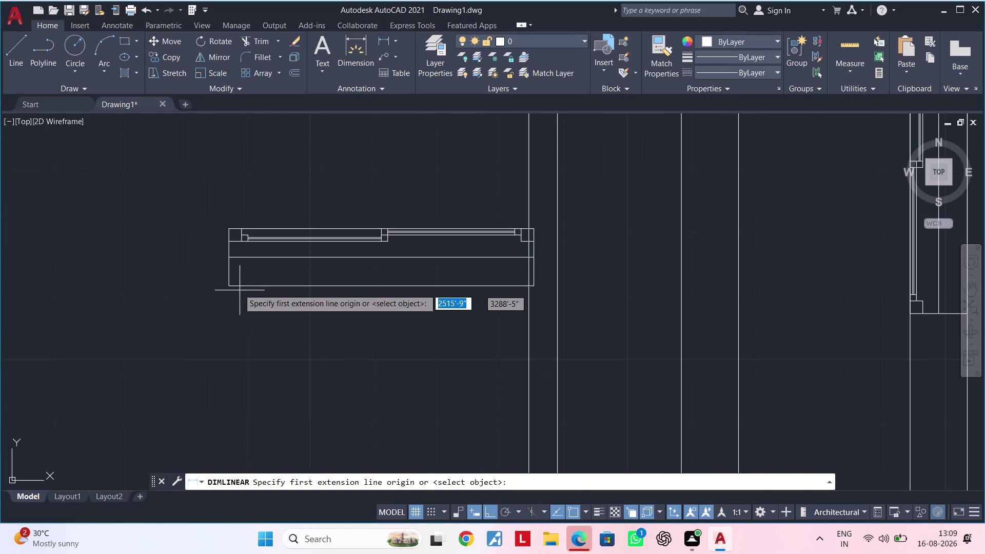
click(229, 285)
click(536, 287)
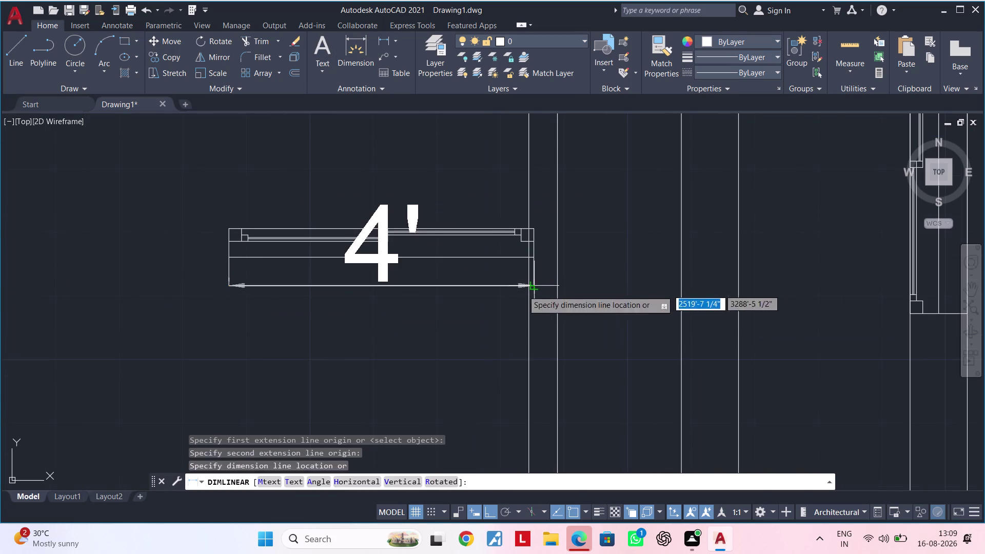
scroll(down, 3)
middle_drag(475, 318, 385, 313)
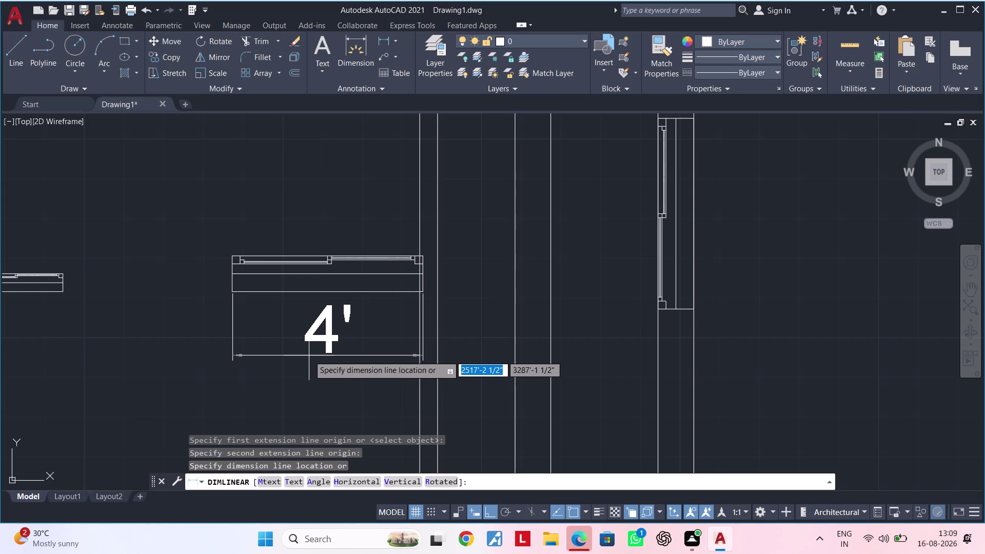
key(Escape)
key(Escape)
key(Escape)
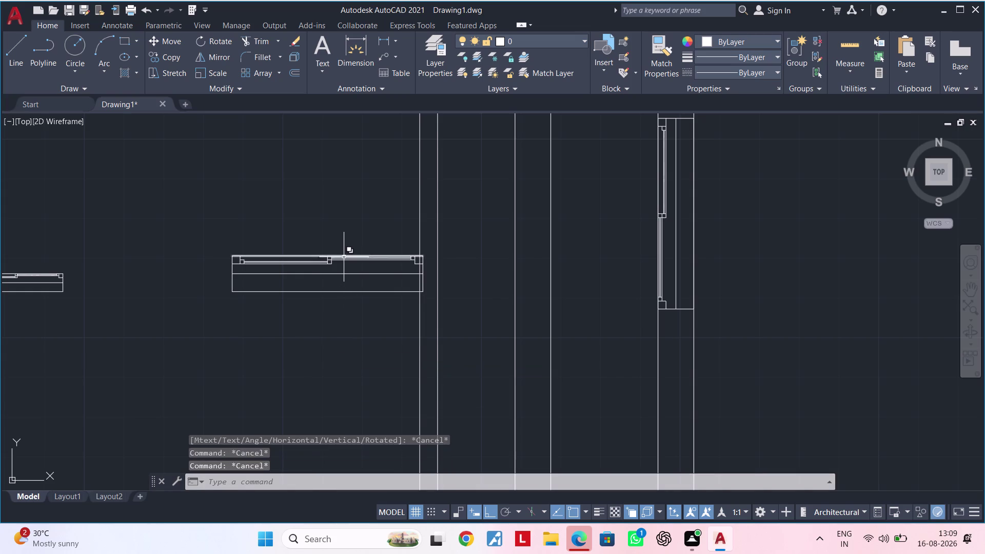
key(Escape)
scroll(down, 3)
Select the small window detail and start moving it left from a base point.
middle_click(314, 309)
drag(274, 265, 283, 282)
click(371, 326)
text(M)
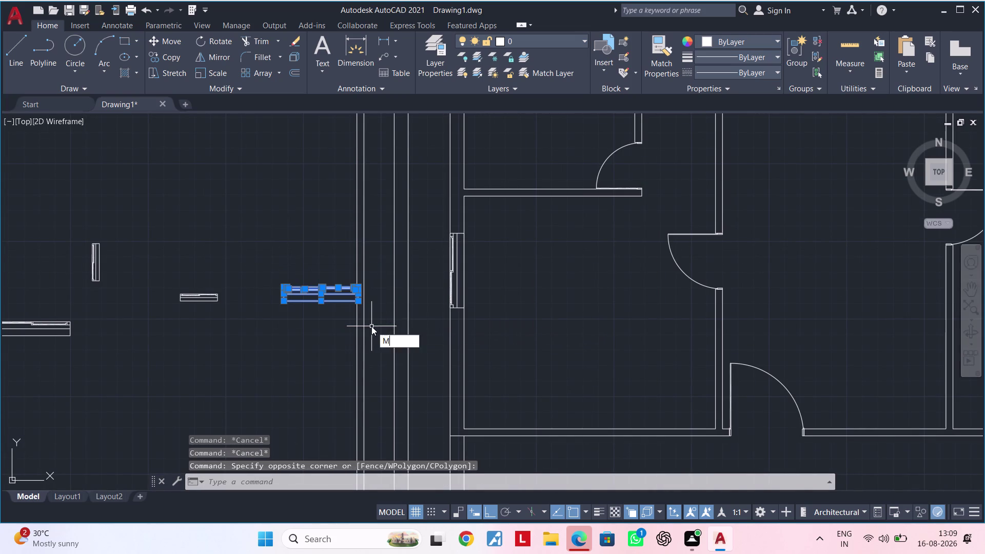
key(space)
click(359, 324)
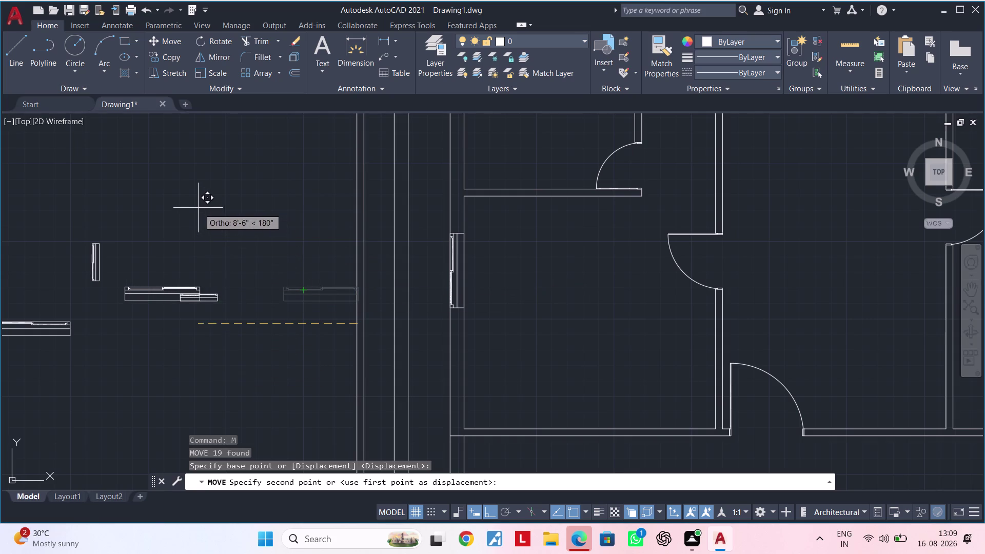
middle_drag(187, 321, 313, 218)
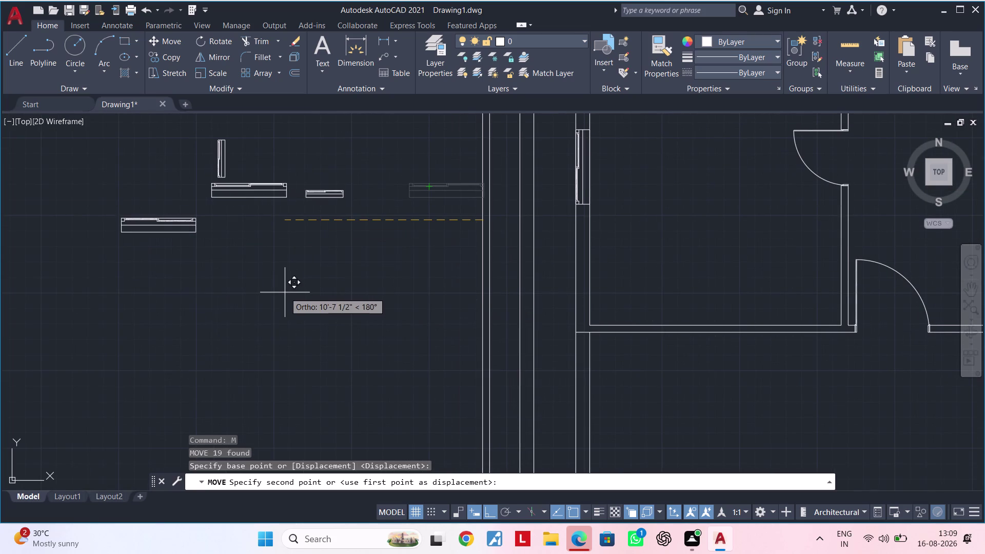
Cancel the pending move and pan over to the small window detail.
click(284, 292)
key(Escape)
key(Escape)
scroll(up, 3)
middle_drag(293, 227, 237, 285)
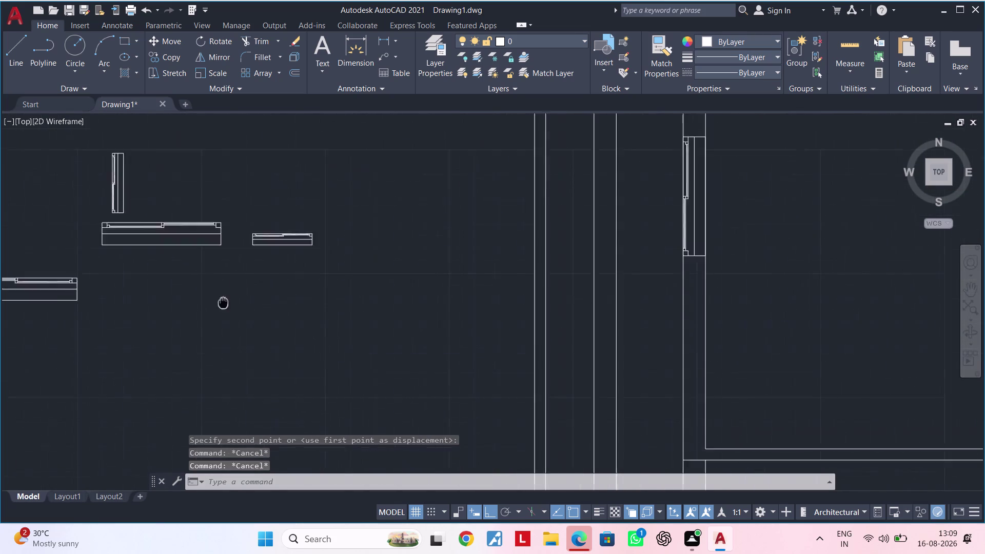
middle_drag(237, 285, 204, 325)
middle_drag(260, 316, 283, 273)
key(Escape)
key(Escape)
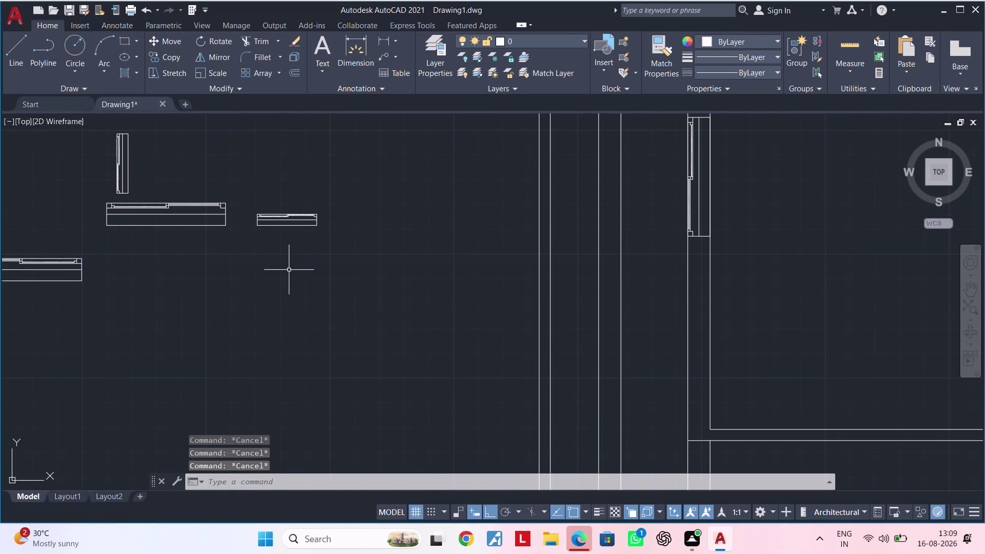
scroll(down, 3)
middle_drag(276, 282, 271, 207)
key(Escape)
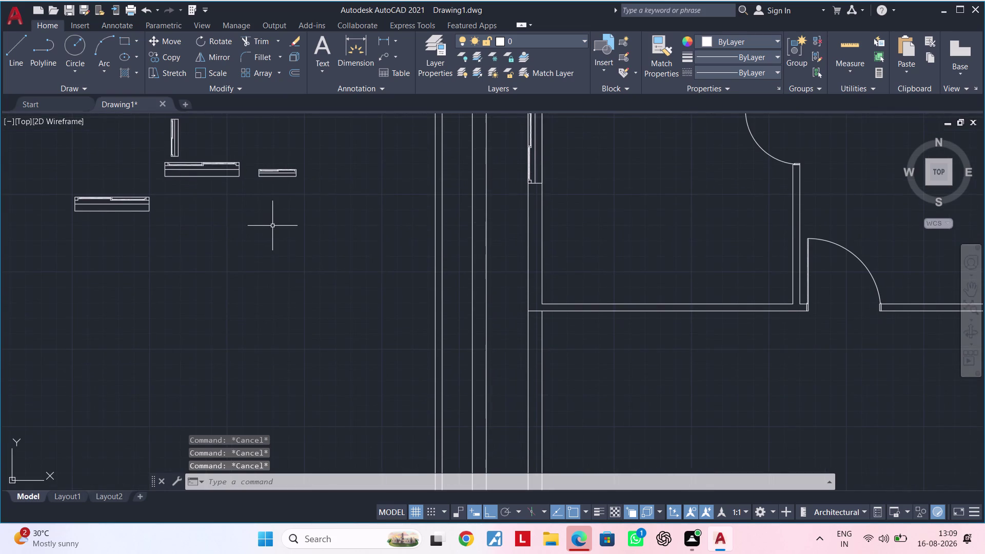
key(Escape)
middle_drag(270, 216, 265, 282)
key(Escape)
scroll(up, 3)
middle_drag(260, 273, 260, 318)
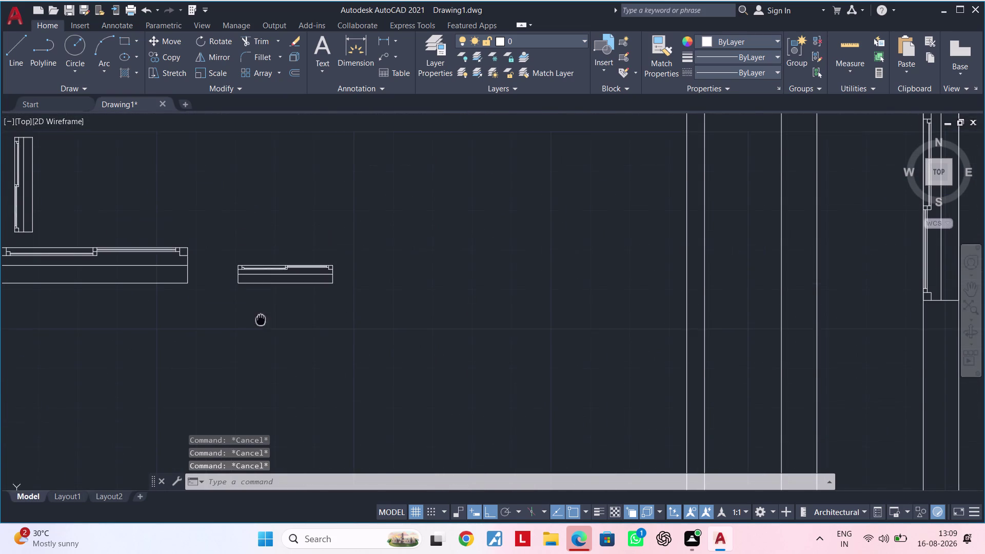
middle_drag(261, 318, 260, 319)
key(Escape)
key(Escape)
Window-select the small window detail's 19 objects and delete them.
click(357, 237)
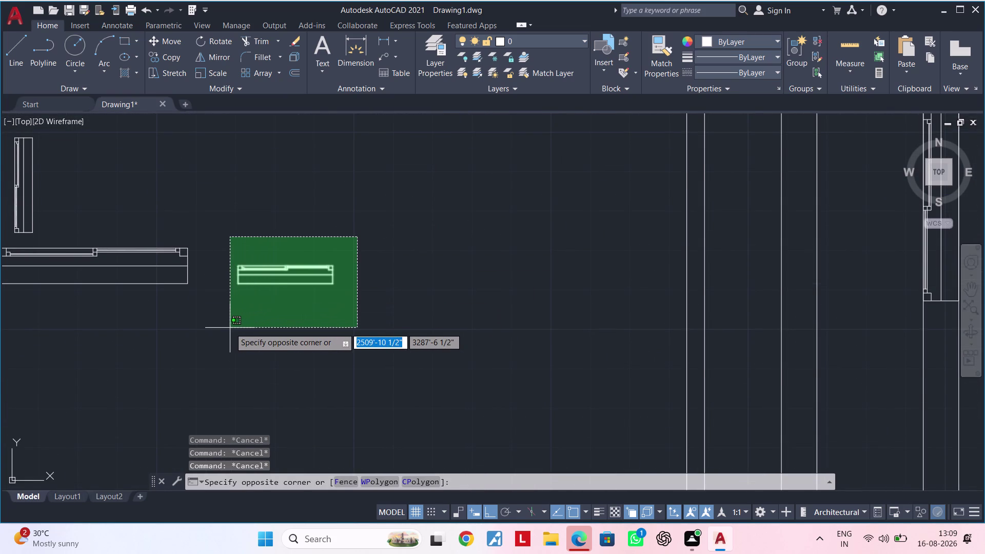
click(230, 328)
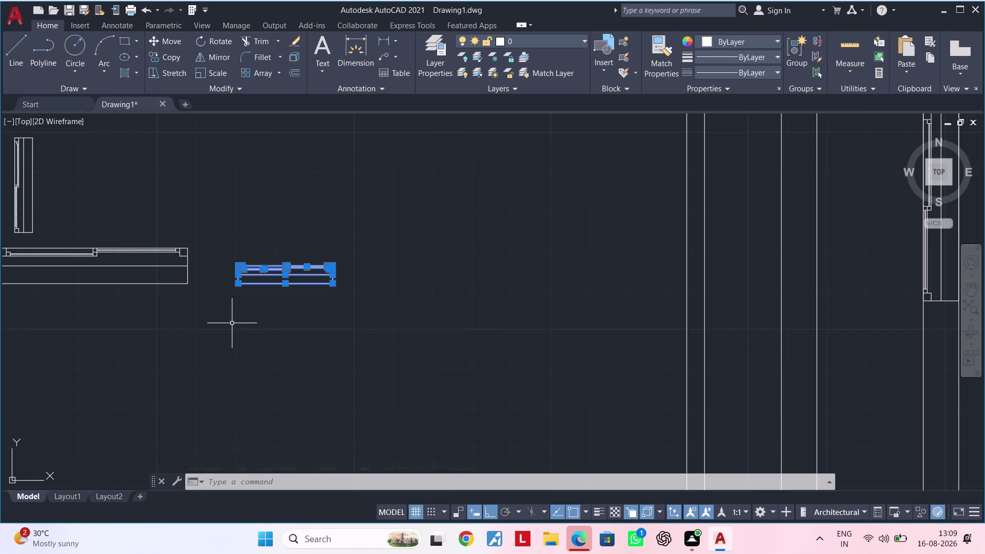
key(Delete)
scroll(down, 3)
middle_drag(258, 308, 319, 270)
key(Escape)
key(Escape)
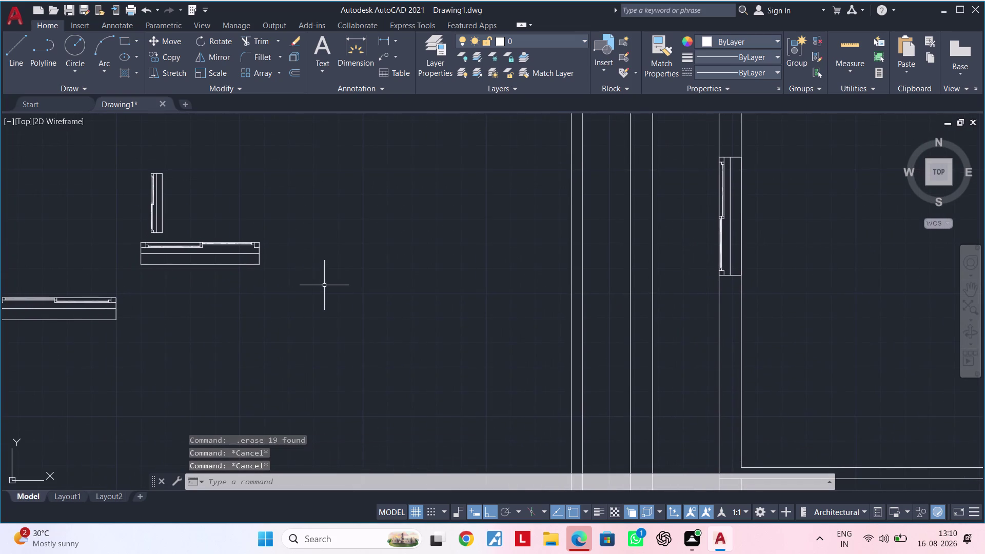
scroll(down, 3)
middle_drag(340, 272, 337, 298)
scroll(up, 3)
middle_drag(335, 299, 355, 280)
Draw a 9" by 2' rectangle in open space using RECTANG's Dimensions option.
key(Escape)
key(Escape)
text(RE)
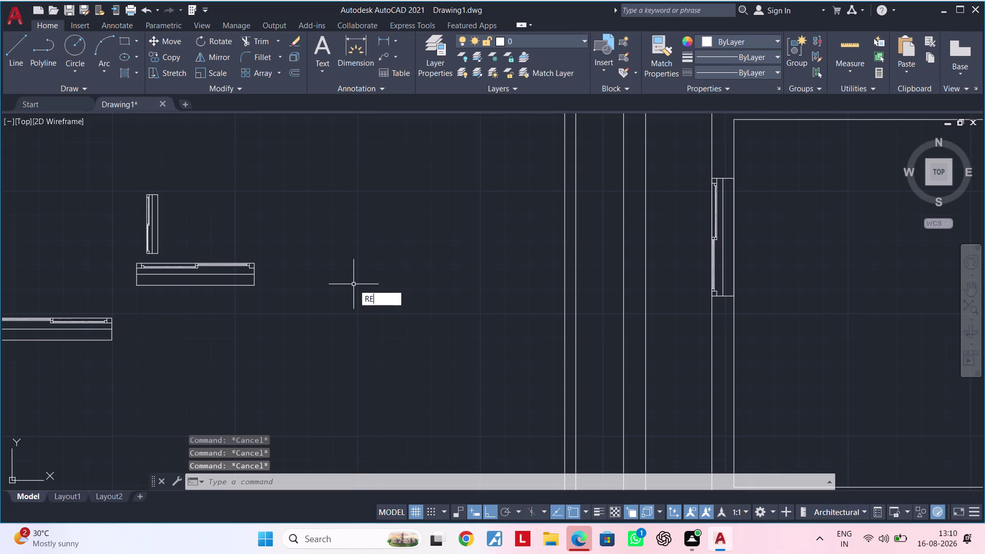
text(C)
key(space)
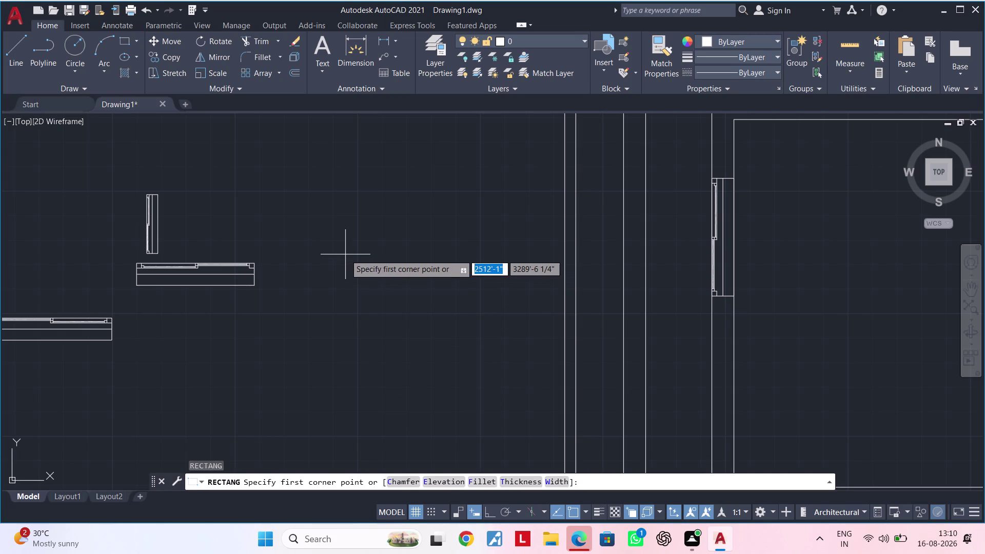
click(345, 254)
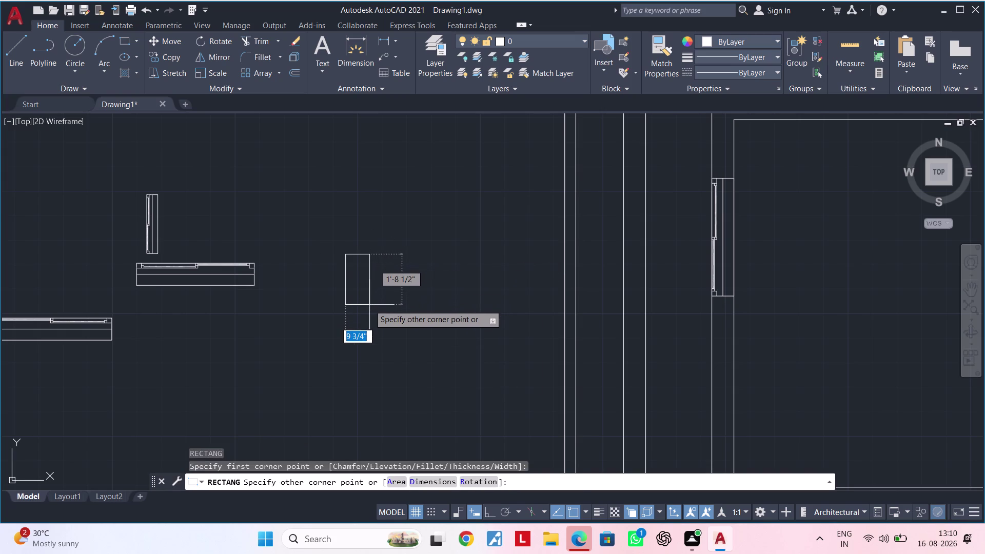
text(D)
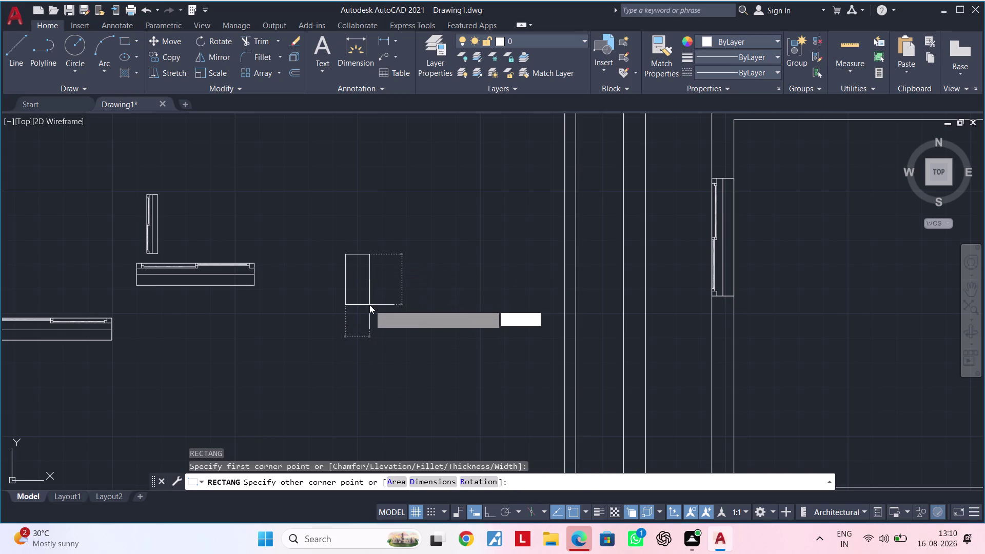
key(space)
text(9")
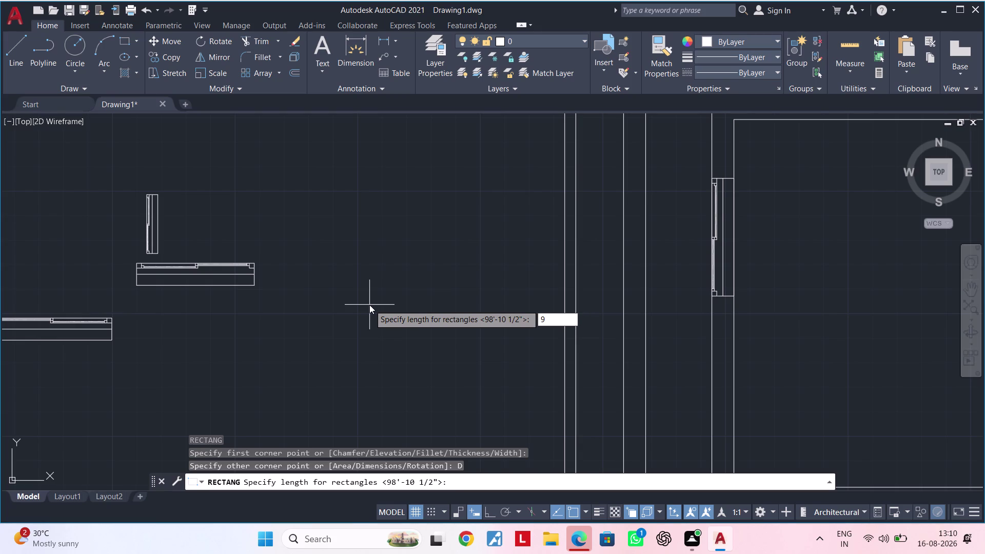
key(Return)
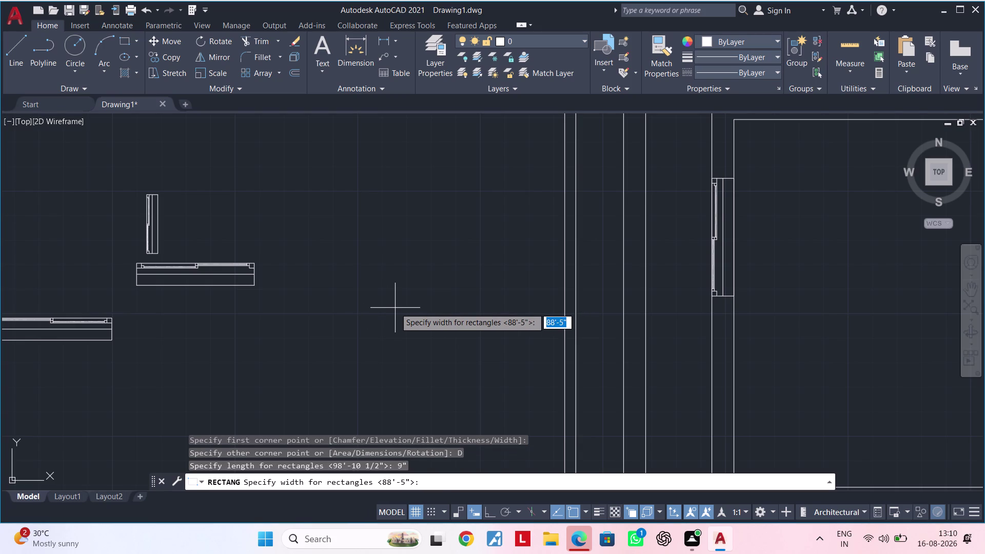
text(2')
key(Return)
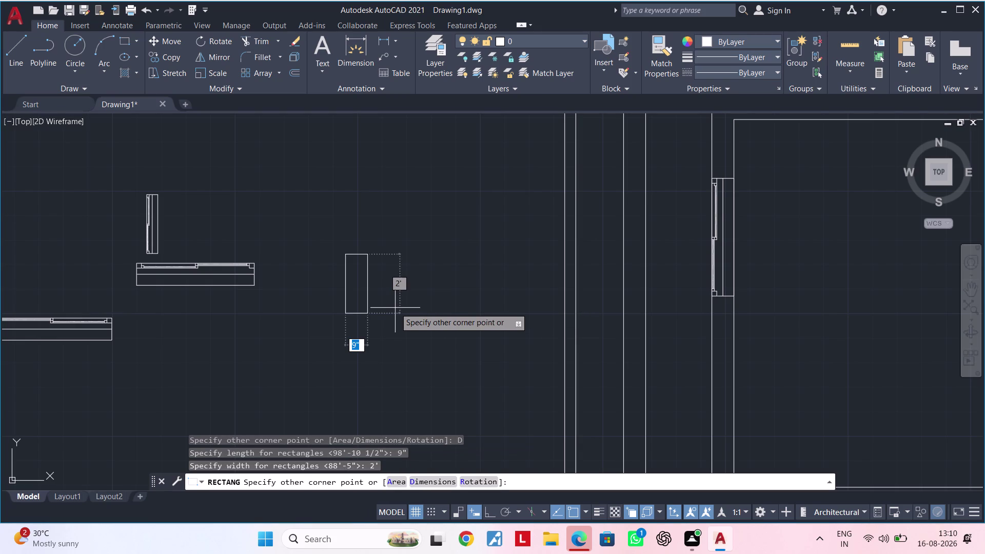
click(387, 321)
Centre the new rectangle in view and cancel an accidental second rectangle.
scroll(up, 3)
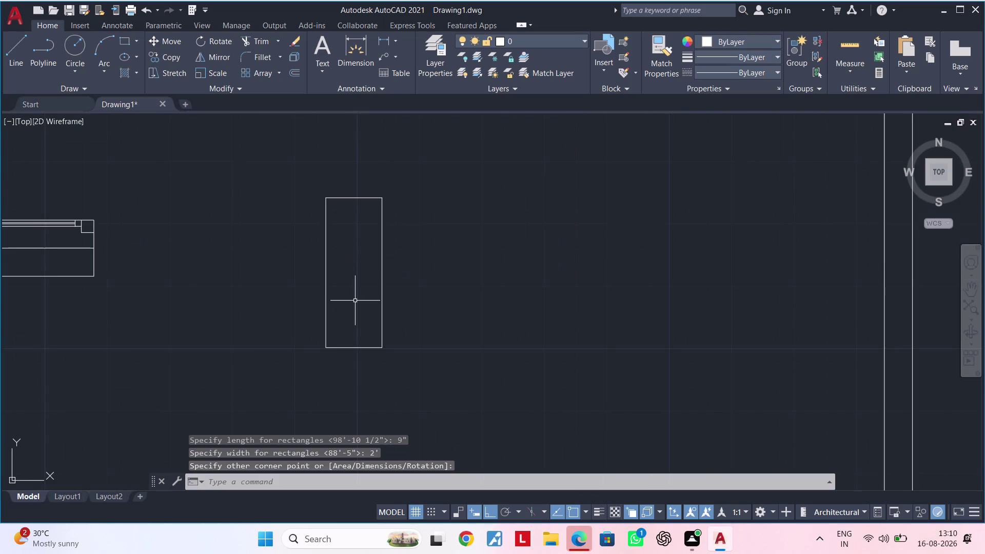
middle_drag(356, 301, 441, 302)
key(Escape)
key(Escape)
key(space)
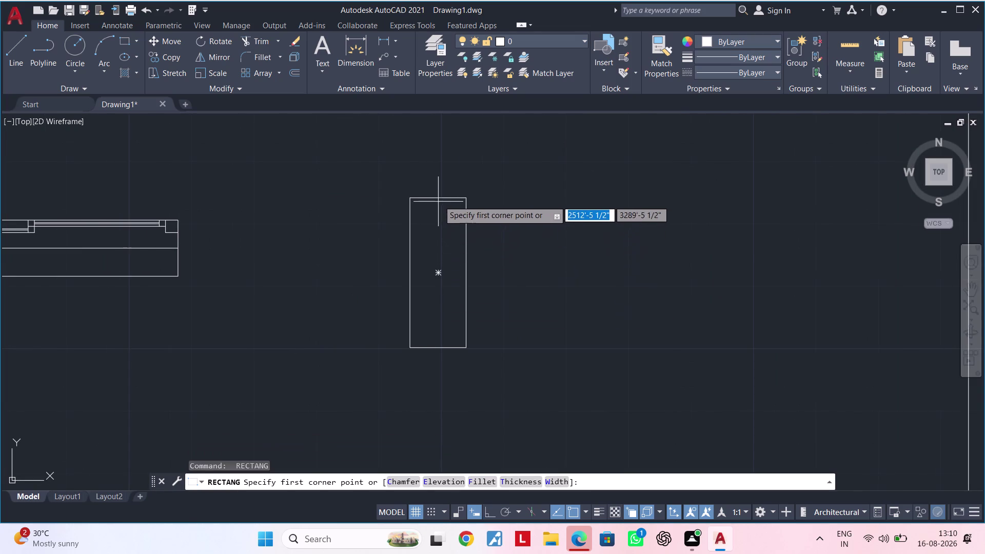
click(439, 197)
key(Escape)
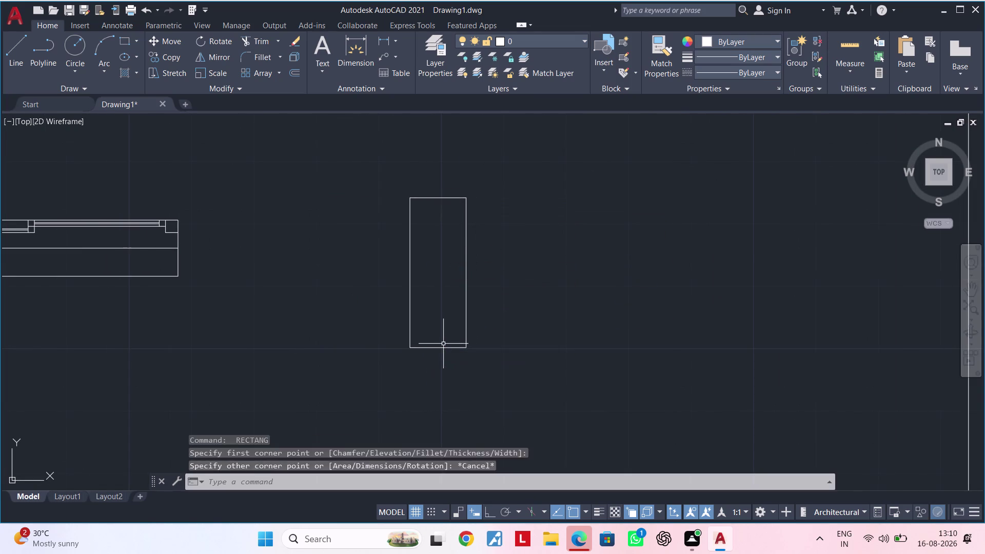
key(Escape)
key(Escape)
key(space)
key(Escape)
key(Escape)
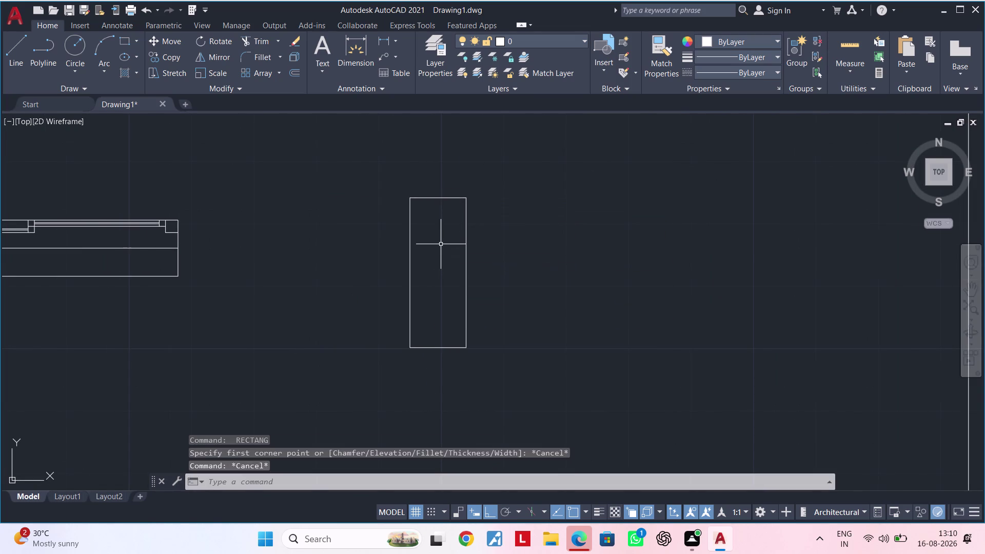
Draw a vertical line from the rectangle's top midpoint to its bottom edge.
text(L)
key(space)
click(441, 196)
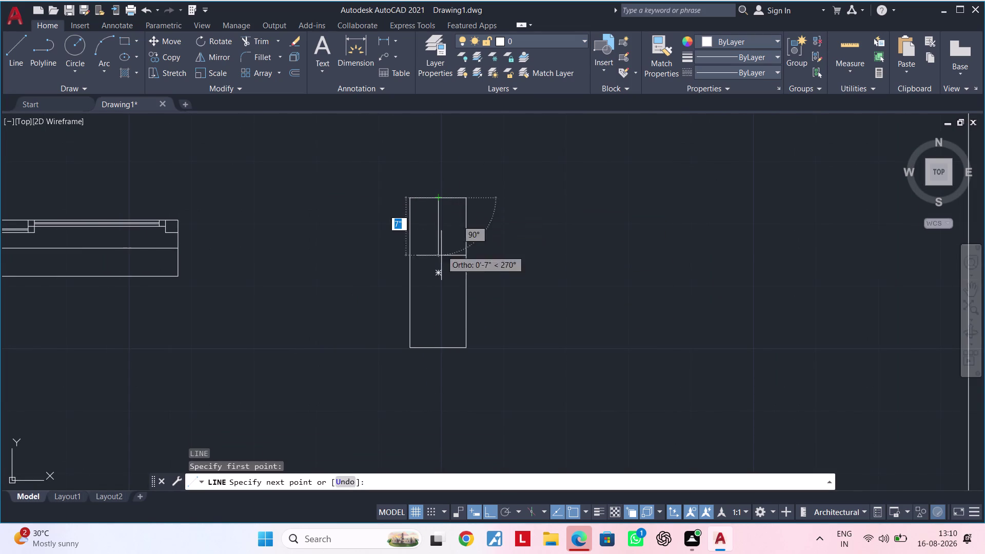
click(438, 346)
key(Escape)
key(Escape)
middle_drag(431, 291, 474, 284)
key(Escape)
key(Escape)
key(Escape)
middle_drag(473, 293, 510, 289)
middle_drag(354, 307, 426, 303)
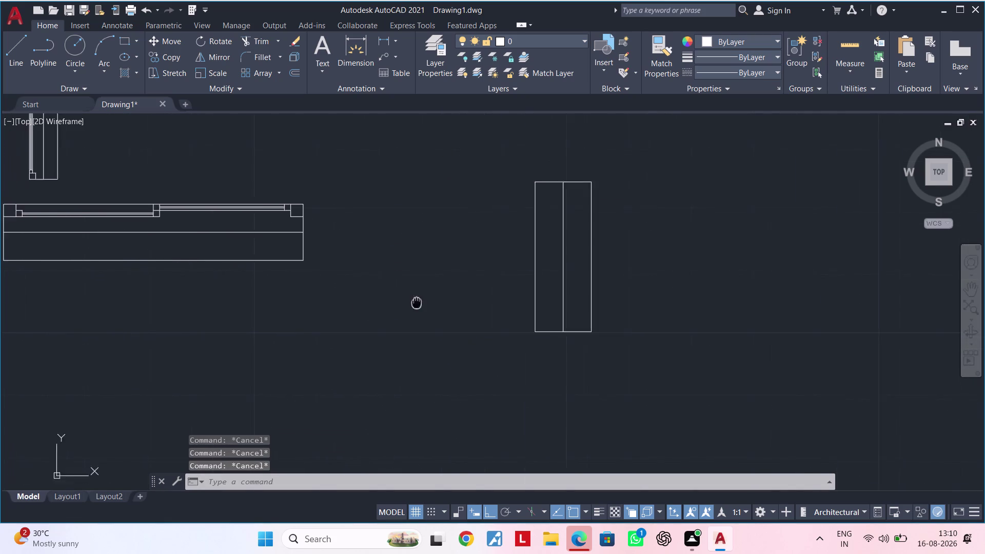
middle_drag(426, 302, 506, 305)
scroll(up, 3)
click(172, 236)
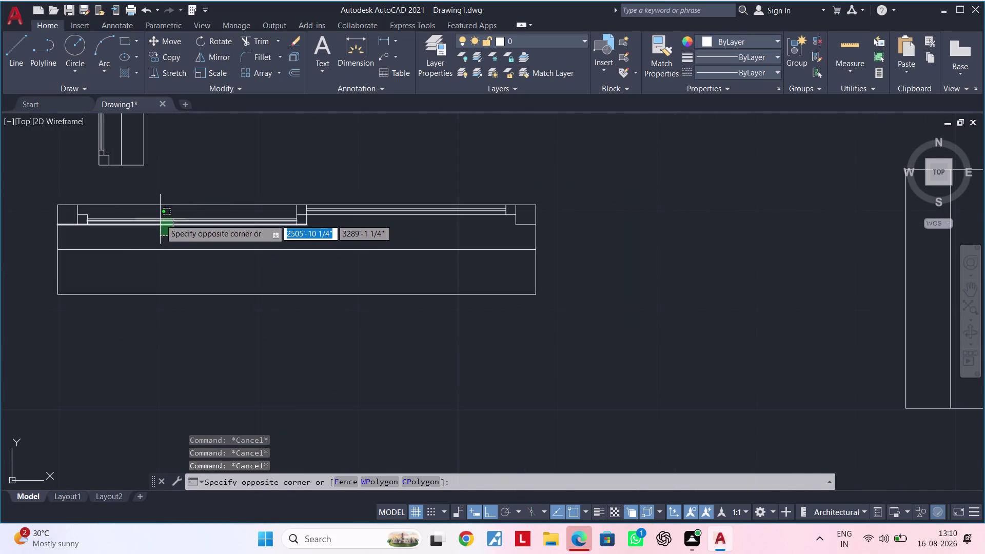
click(156, 214)
scroll(up, 3)
click(73, 201)
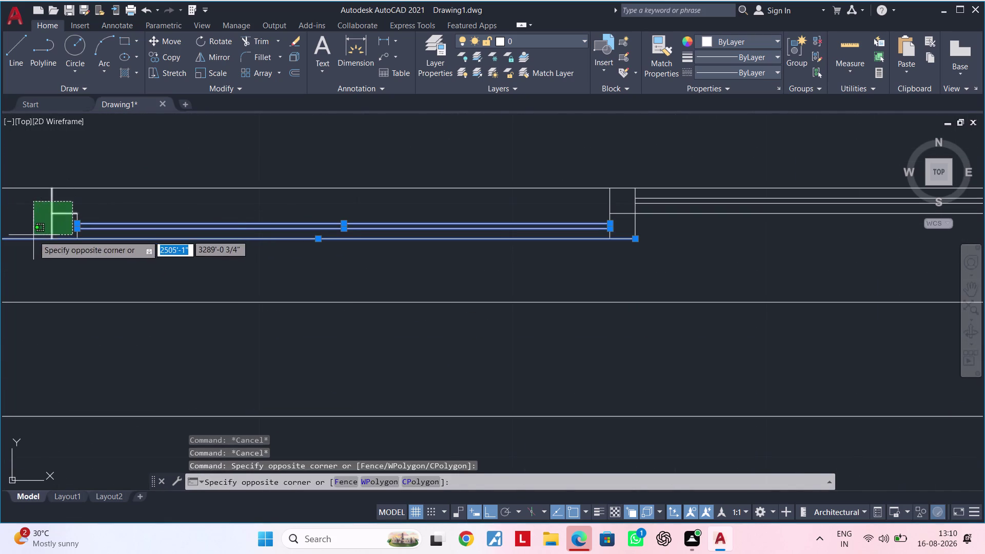
click(34, 235)
scroll(down, 3)
scroll(up, 3)
click(469, 230)
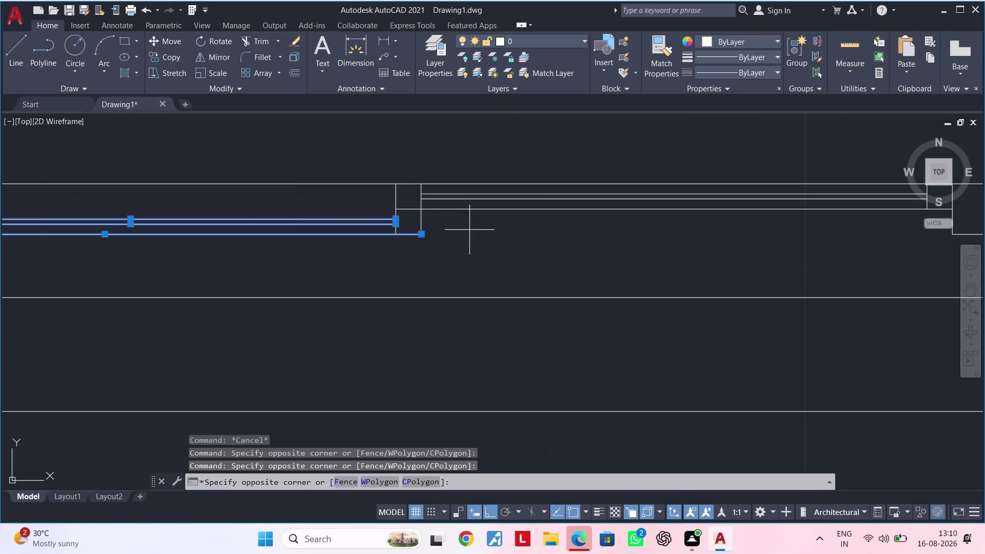
click(434, 191)
scroll(up, 3)
click(427, 216)
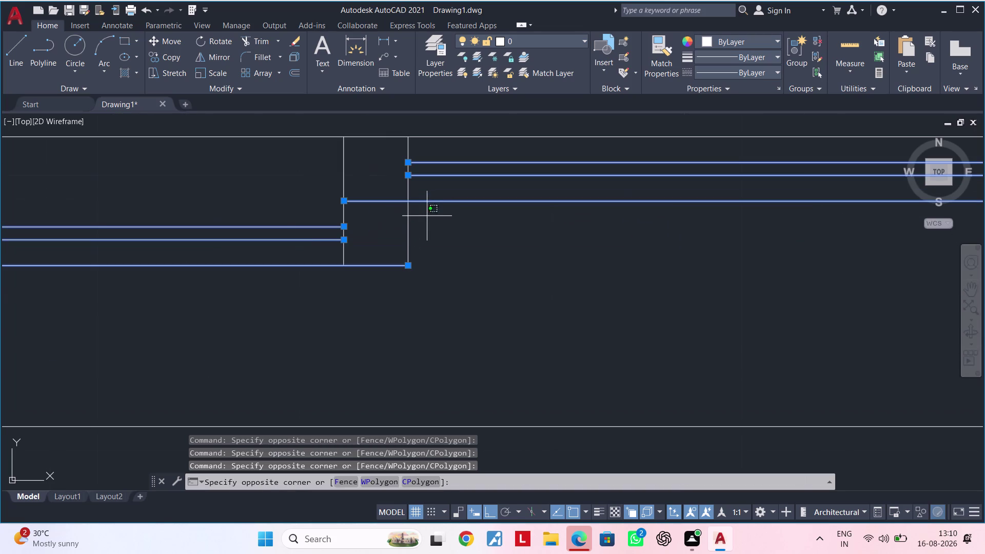
click(318, 219)
scroll(down, 3)
scroll(down, 3)
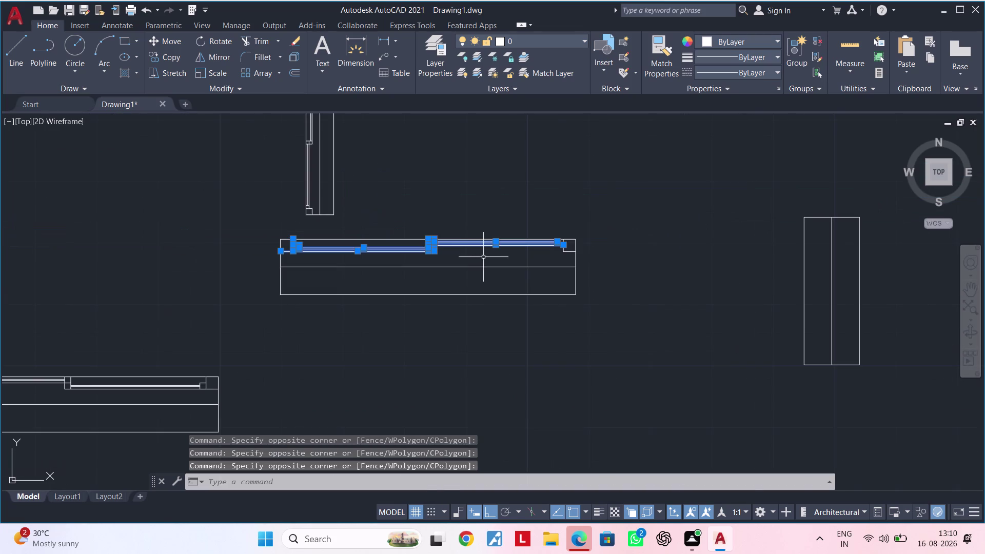
scroll(up, 3)
scroll(up, 3)
click(587, 238)
click(528, 263)
scroll(down, 3)
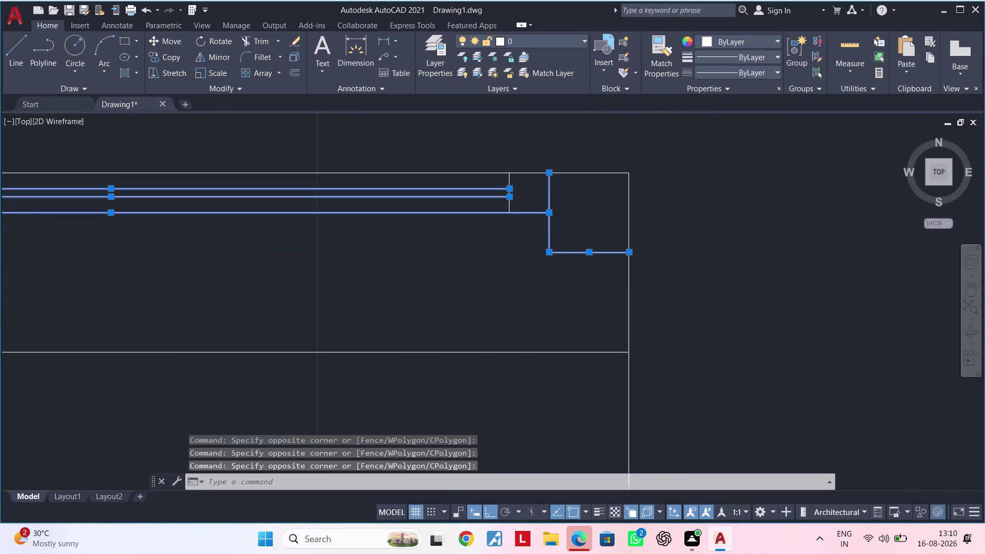
scroll(down, 3)
scroll(up, 3)
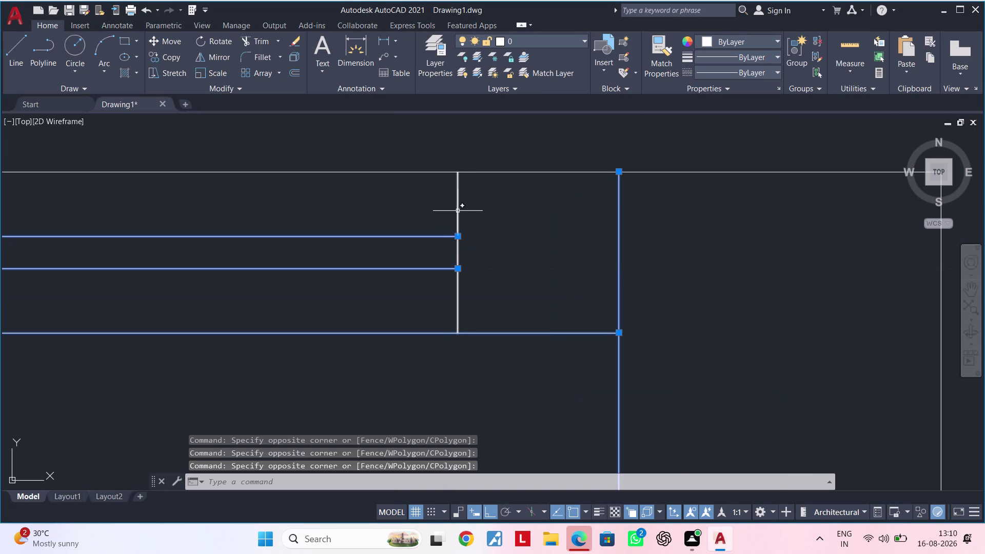
click(456, 211)
scroll(down, 3)
scroll(down, 3)
scroll(down, 3)
scroll(down, 3)
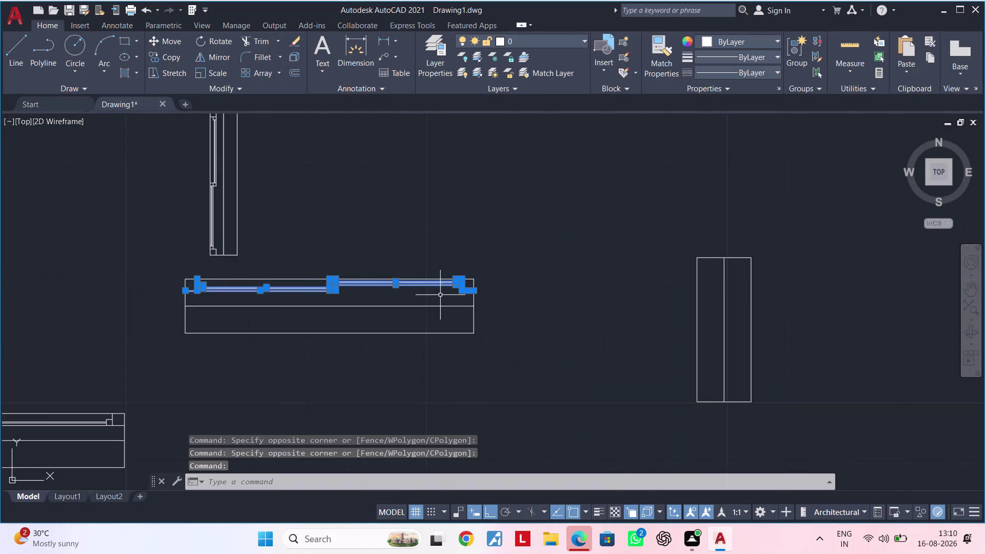
middle_drag(440, 295, 321, 294)
scroll(up, 3)
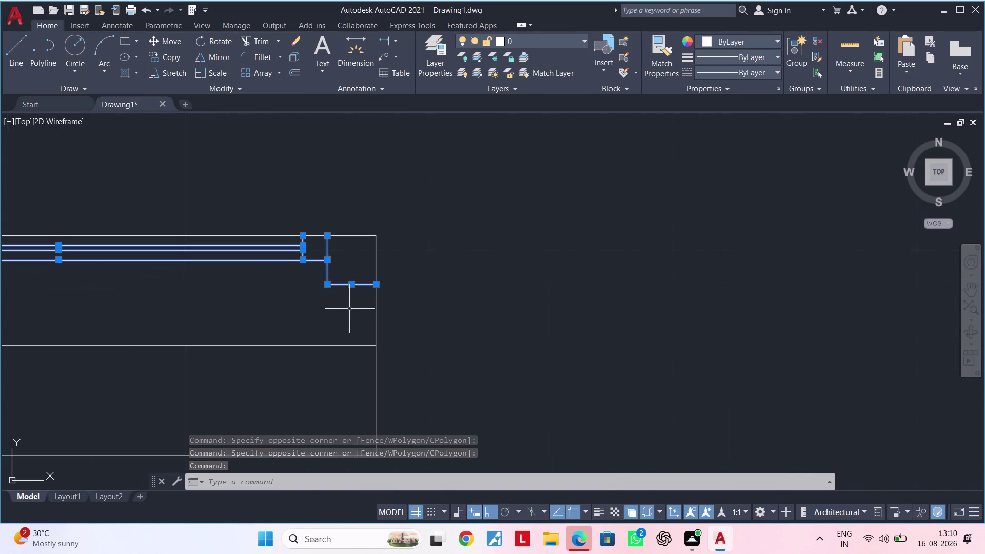
middle_drag(350, 310, 346, 322)
key(Escape)
key(Escape)
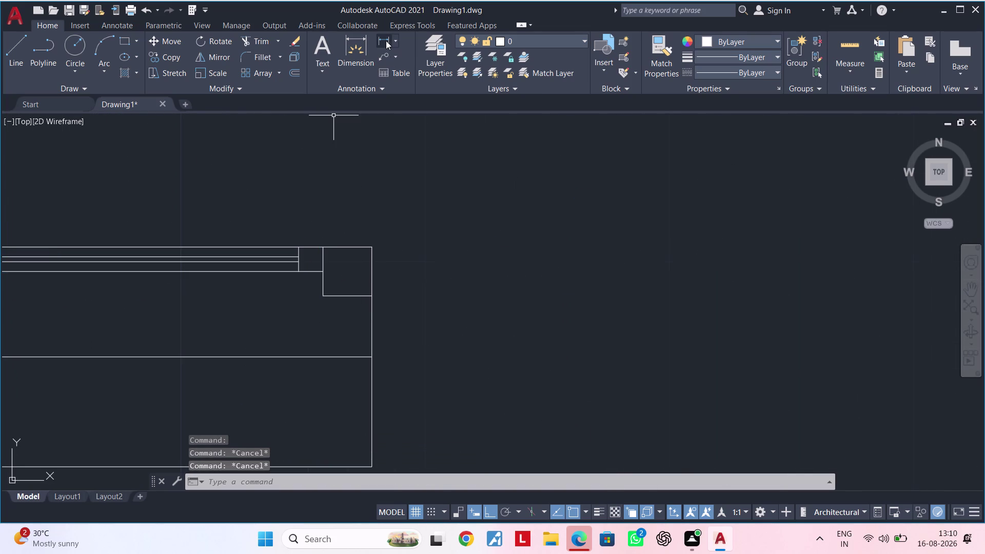
click(386, 40)
click(372, 248)
click(370, 298)
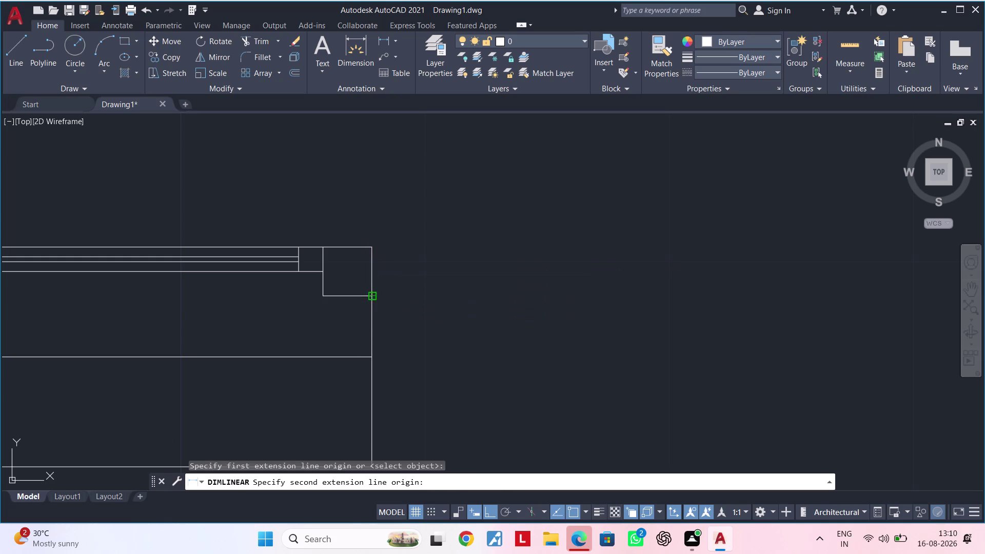
scroll(down, 3)
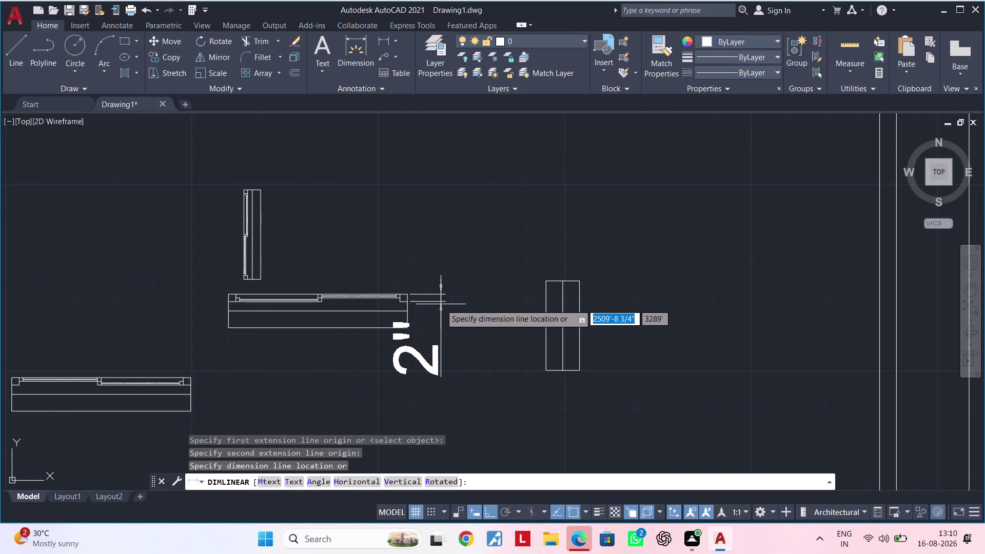
key(Escape)
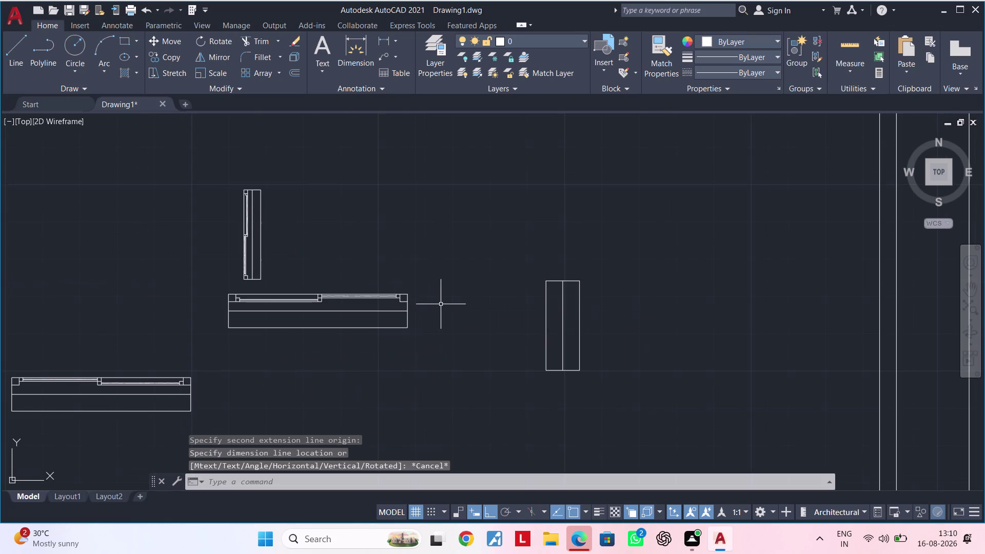
key(Escape)
key(Escape)
middle_drag(521, 314, 454, 324)
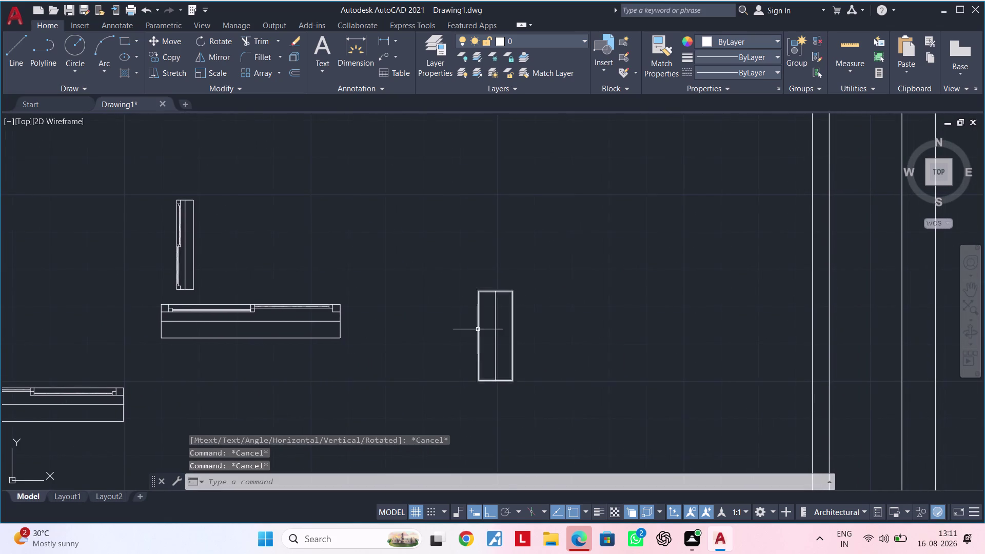
scroll(up, 3)
middle_drag(475, 330, 443, 343)
scroll(up, 3)
Explode the 9" by 2' frame rectangle into separate lines.
middle_drag(418, 347, 402, 357)
key(Escape)
key(Escape)
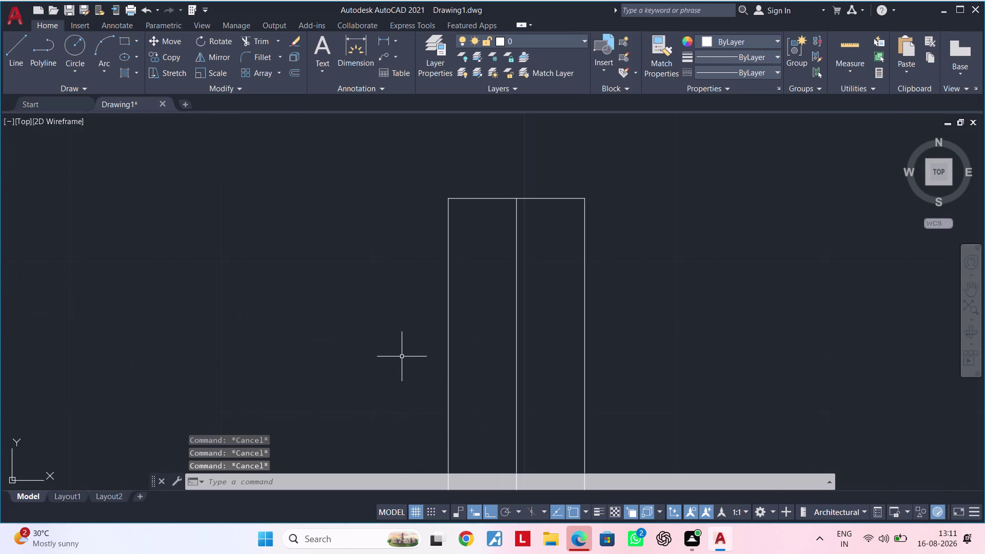
text(OF 2")
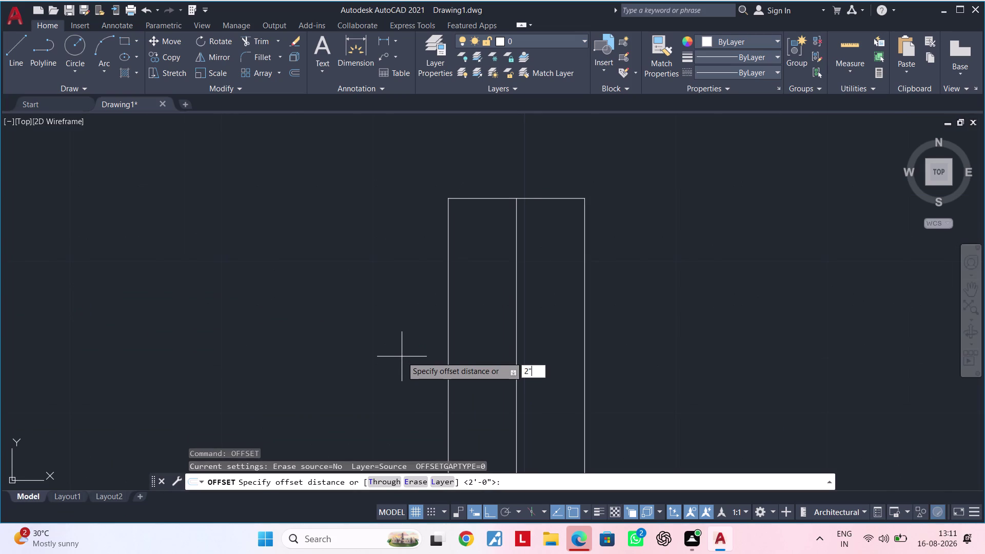
key(Return)
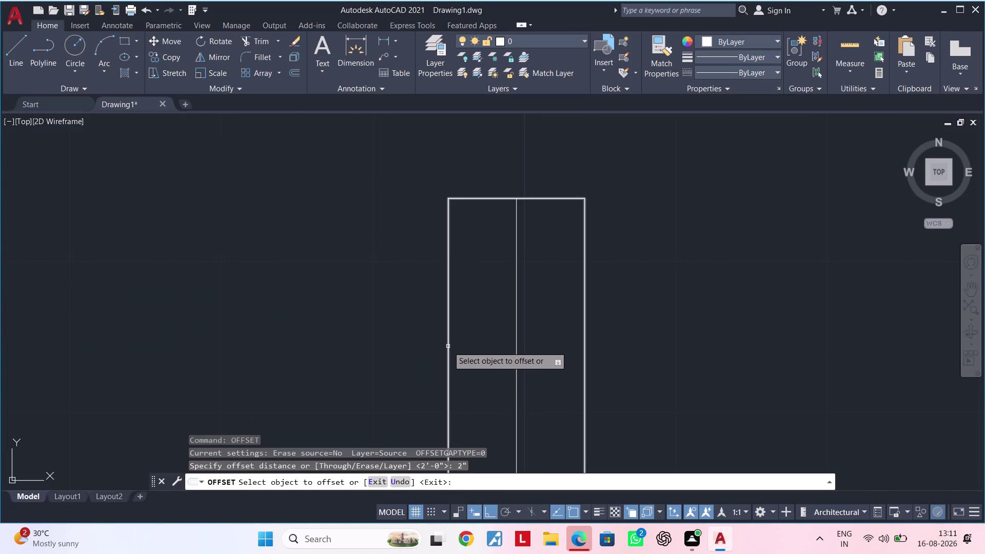
key(Escape)
key(Escape)
click(447, 346)
text(X)
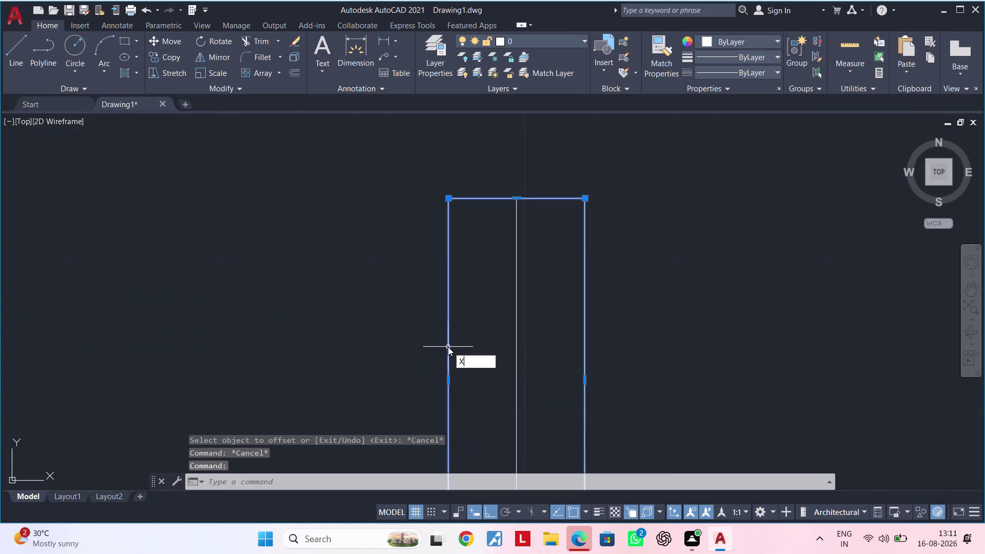
key(space)
key(Escape)
key(Escape)
Clear the mistyped OFD and POG1 entries from the command line.
text(OFD)
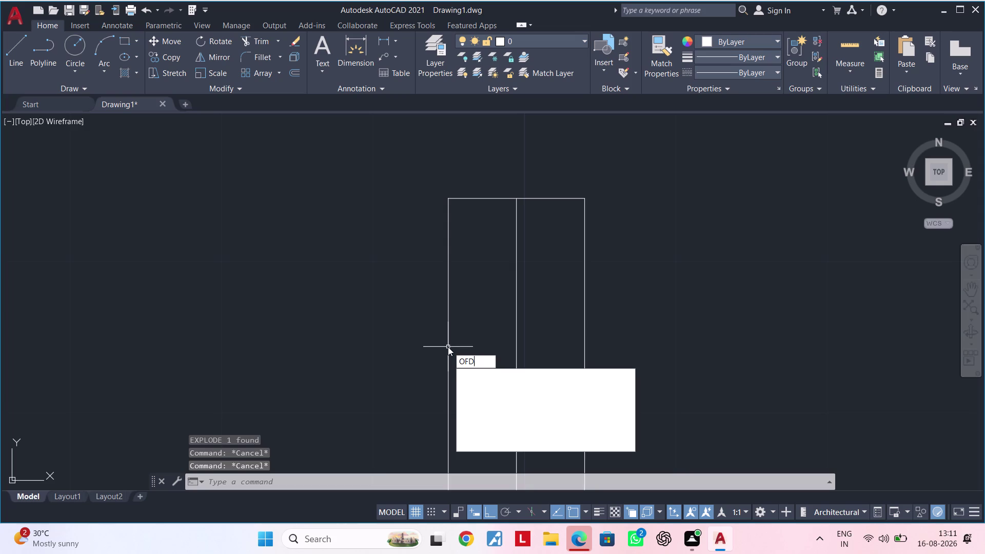
key(space)
key(Escape)
key(Escape)
key(Escape)
text(POG1)
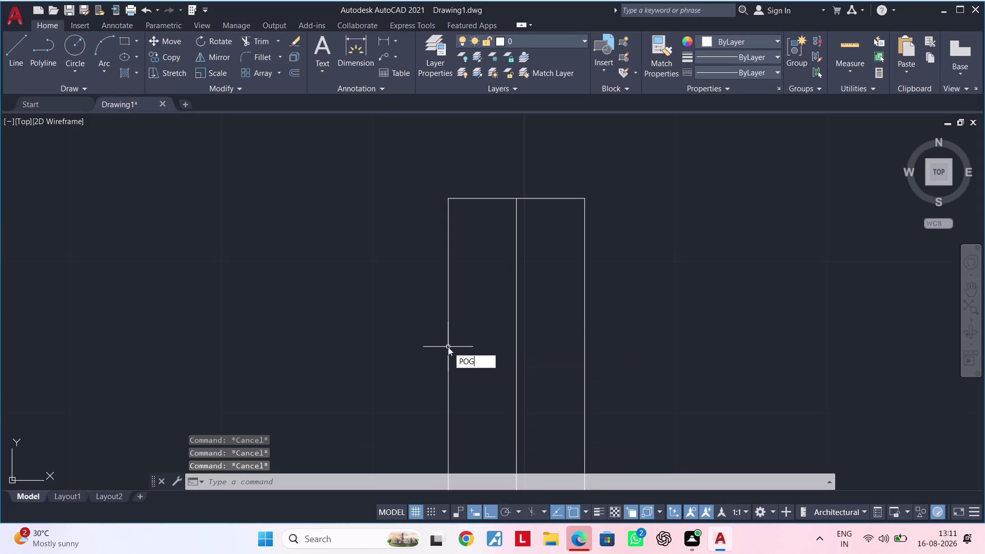
key(Escape)
key(Escape)
key(Escape)
key(Escape)
Offset the frame's left edge by 2" to add a parallel line.
text(OF 2)
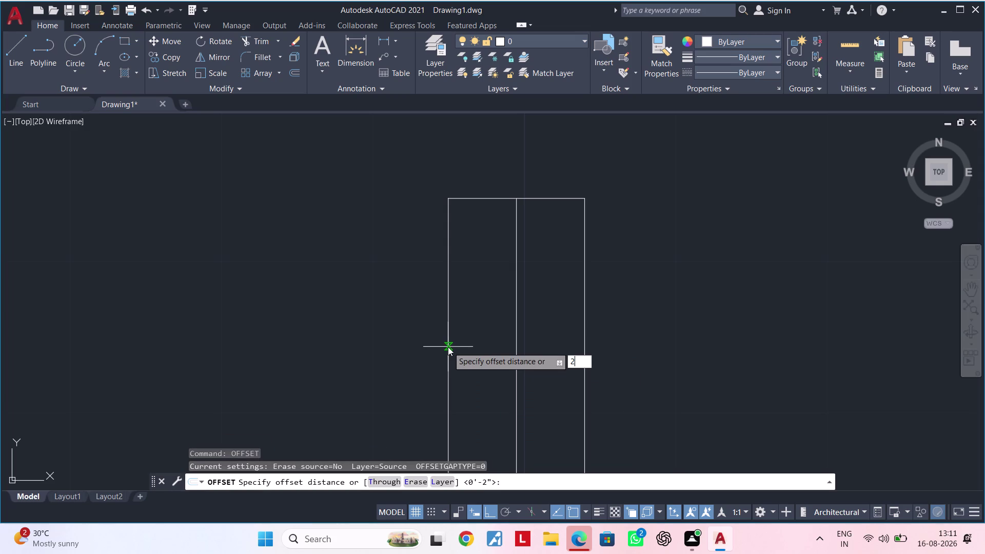
text(")
key(Return)
click(448, 346)
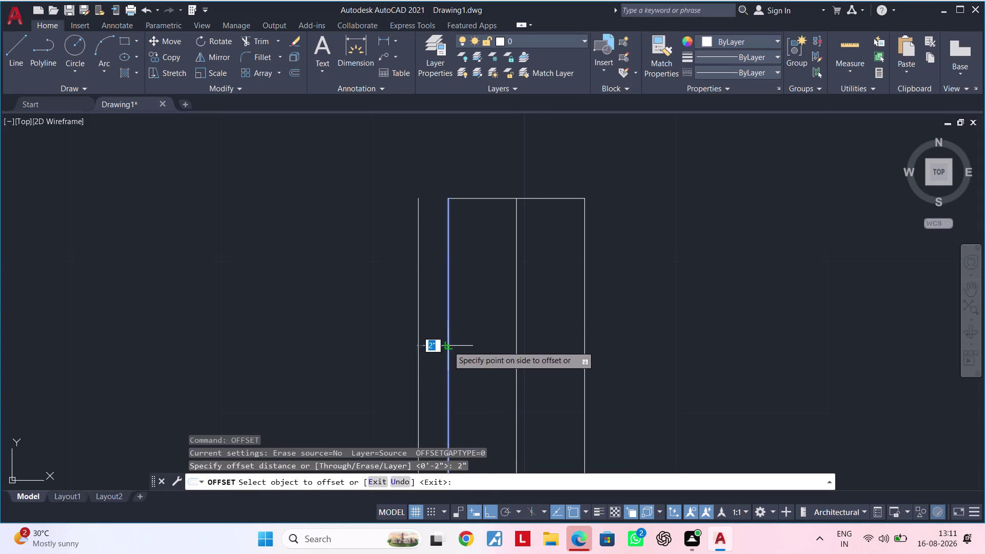
click(496, 345)
key(Escape)
key(Escape)
Zoom out and window-select all the frame lines.
scroll(down, 3)
middle_drag(409, 366, 482, 350)
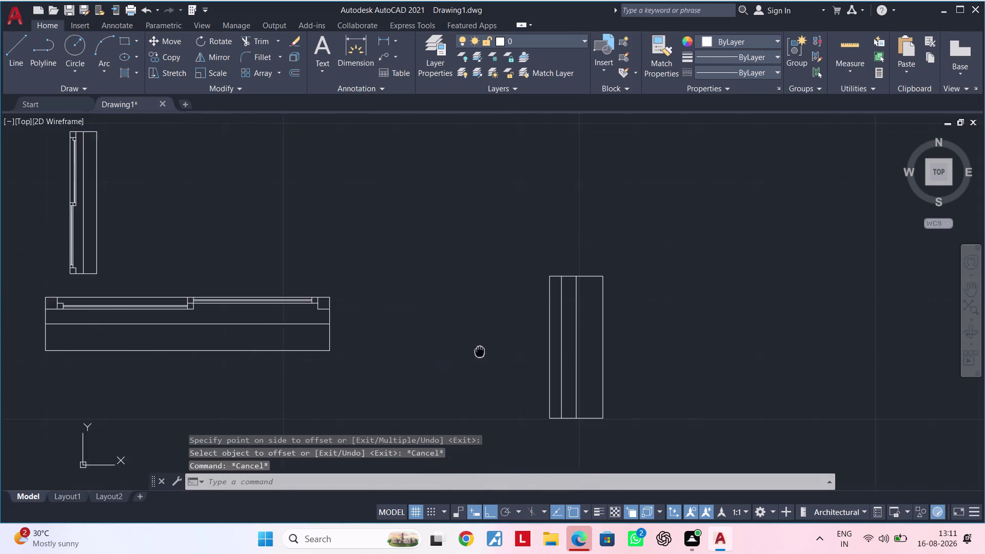
key(Escape)
key(Escape)
middle_drag(502, 386, 501, 319)
key(Escape)
key(Escape)
click(619, 186)
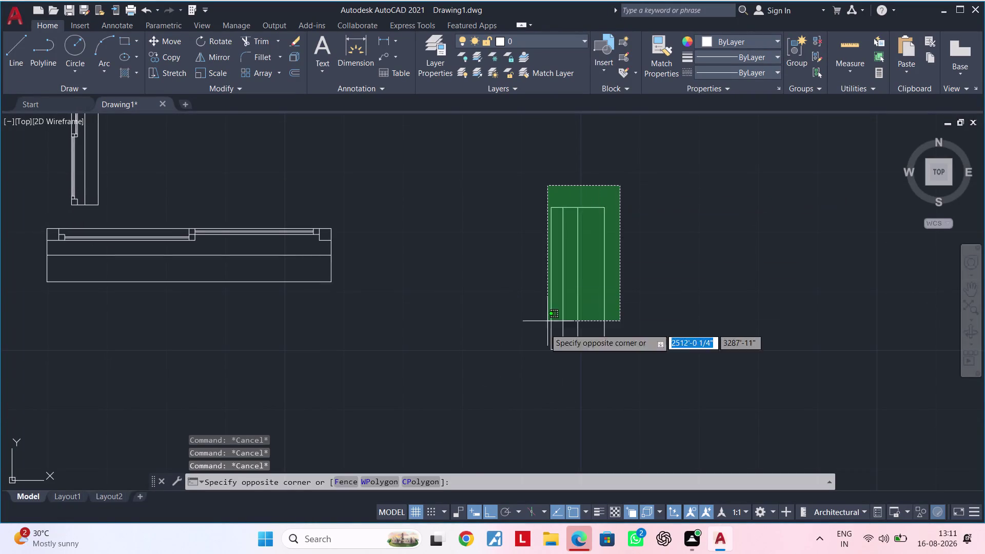
click(523, 369)
Abandon a started rotate and bring the wall's window detail into view.
text(RO)
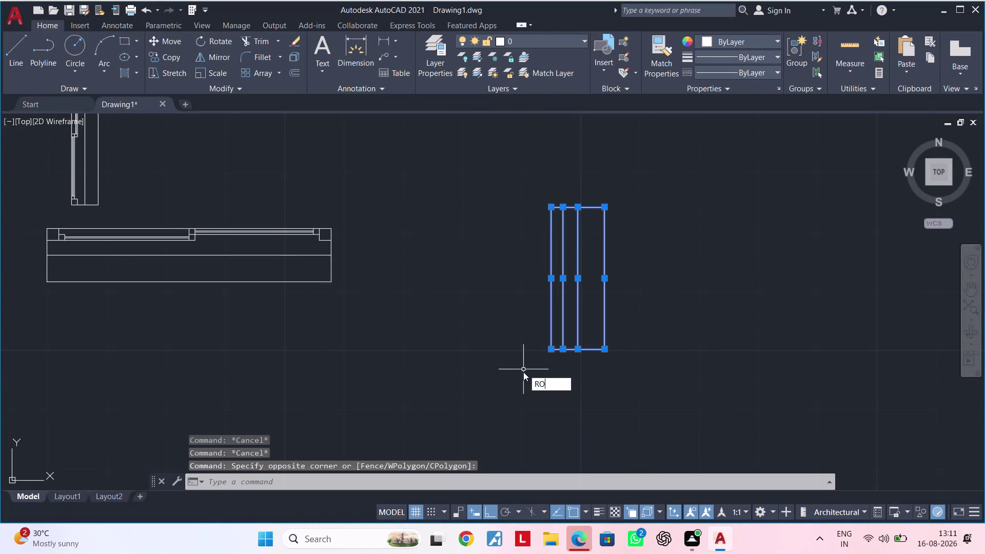
key(space)
click(633, 361)
click(607, 401)
middle_drag(638, 366, 536, 375)
key(Escape)
key(Escape)
middle_drag(436, 374, 482, 369)
key(Escape)
key(Escape)
scroll(up, 3)
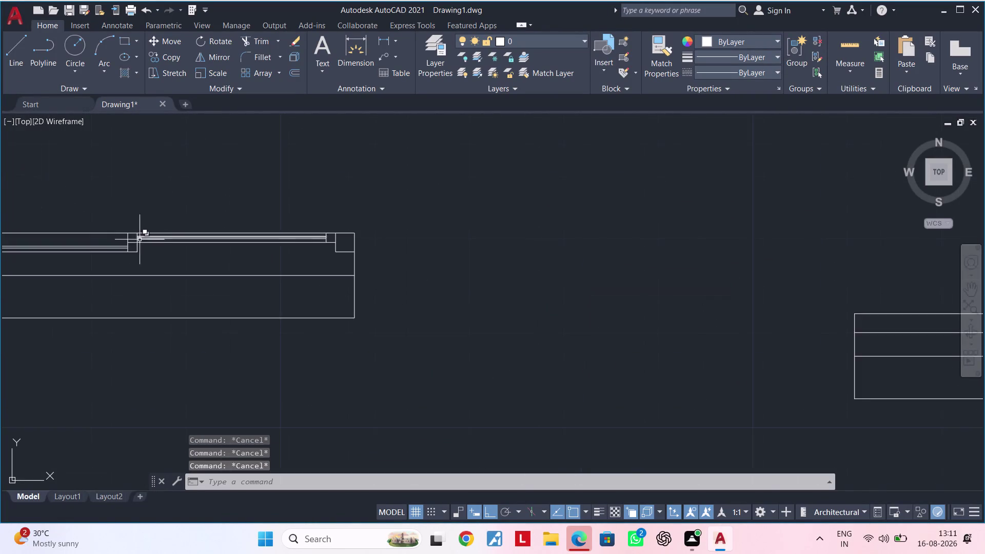
middle_drag(134, 252, 234, 250)
Window-select the wall's window detail lines, deselecting the wall's top outer line.
click(238, 261)
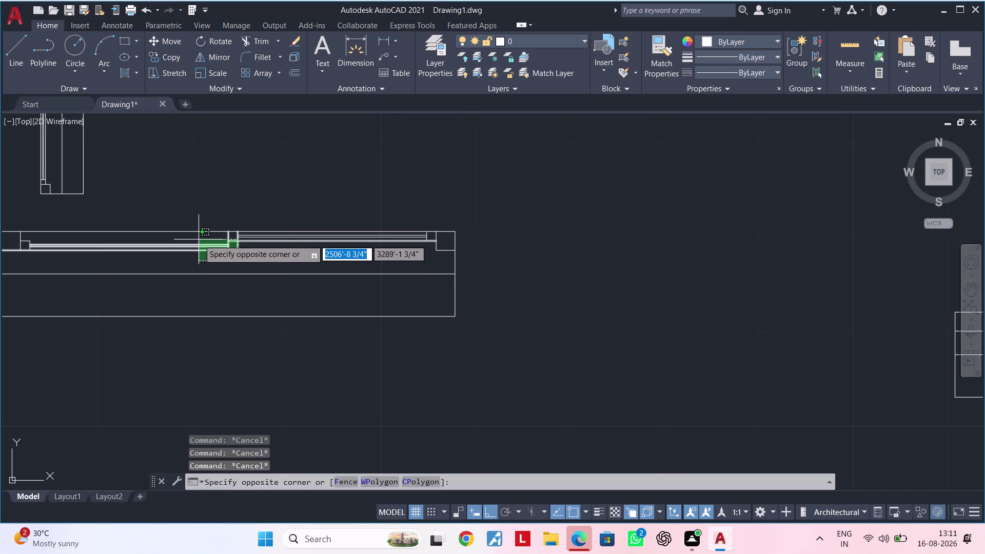
key(Escape)
middle_drag(222, 254, 301, 253)
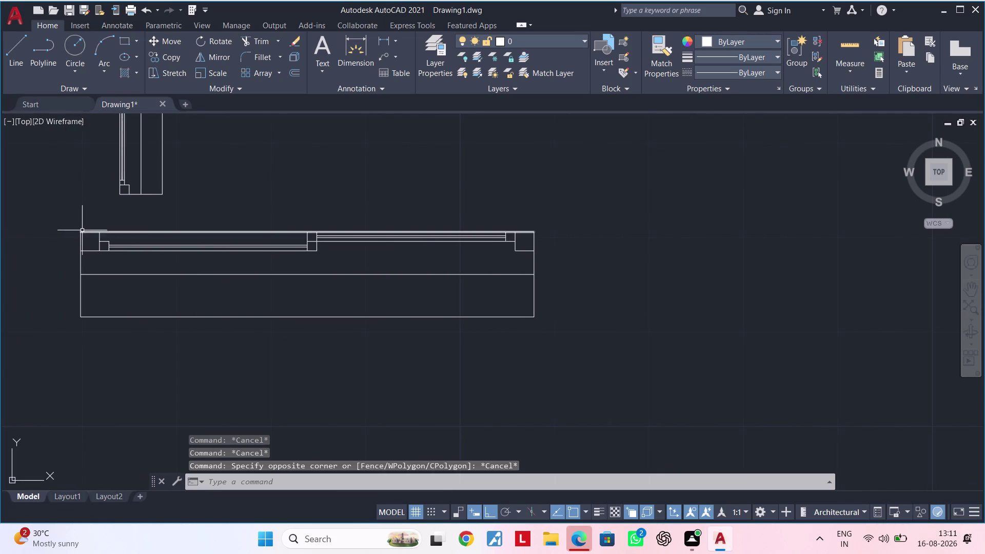
click(74, 225)
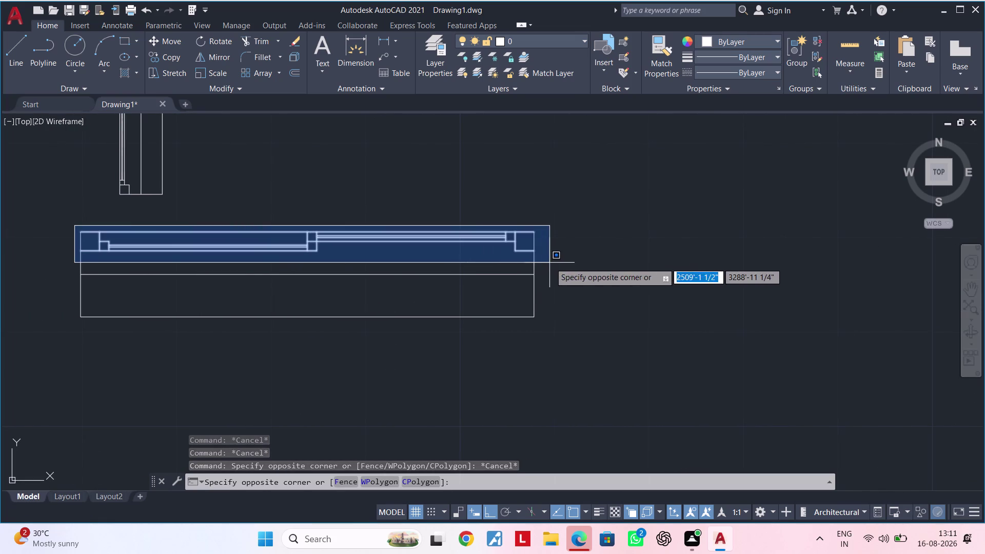
click(550, 262)
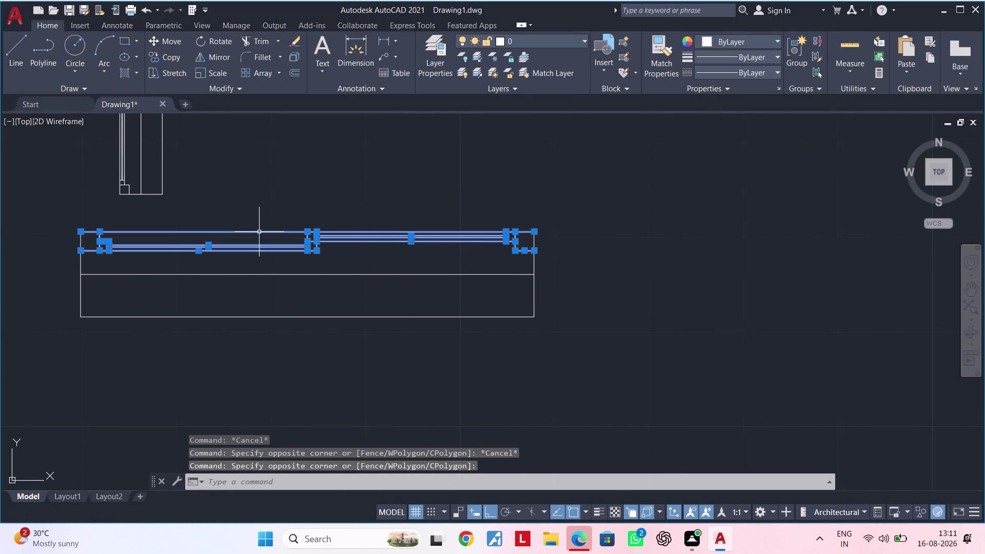
click(259, 232)
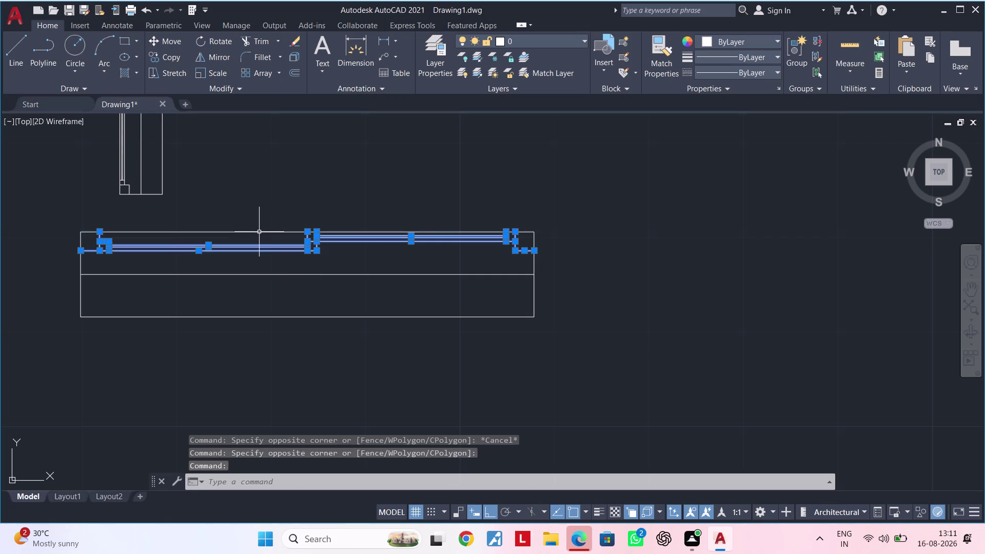
middle_drag(472, 267, 297, 264)
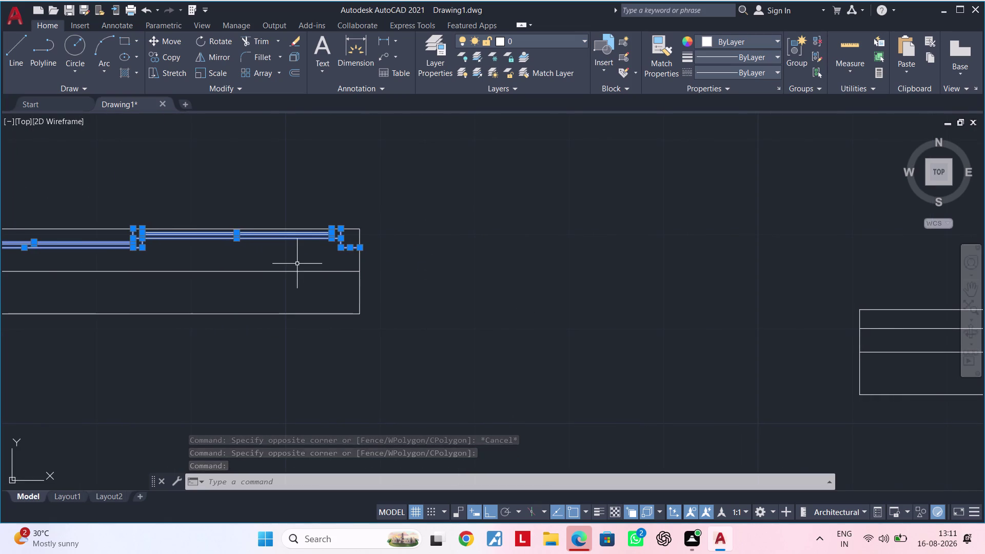
middle_drag(296, 264, 174, 264)
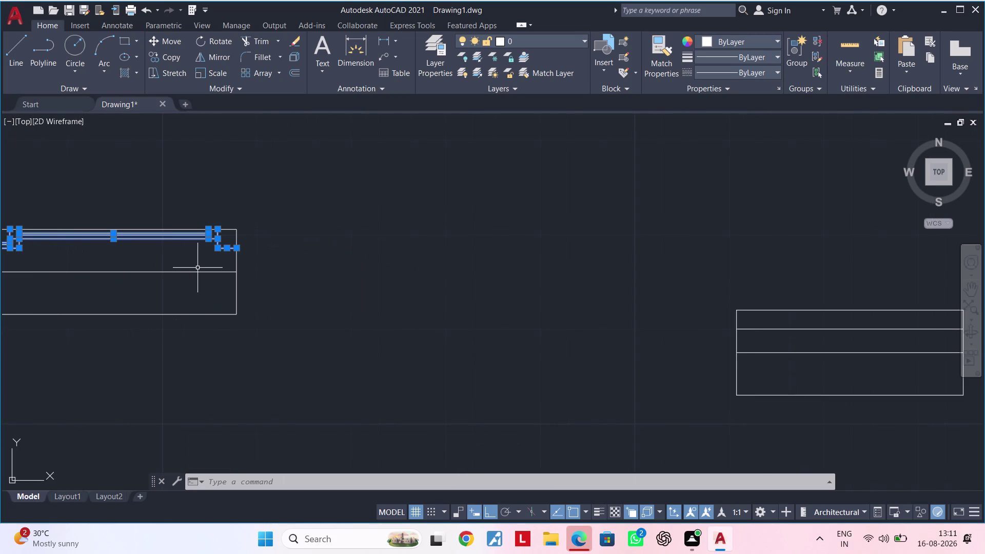
text(CPO)
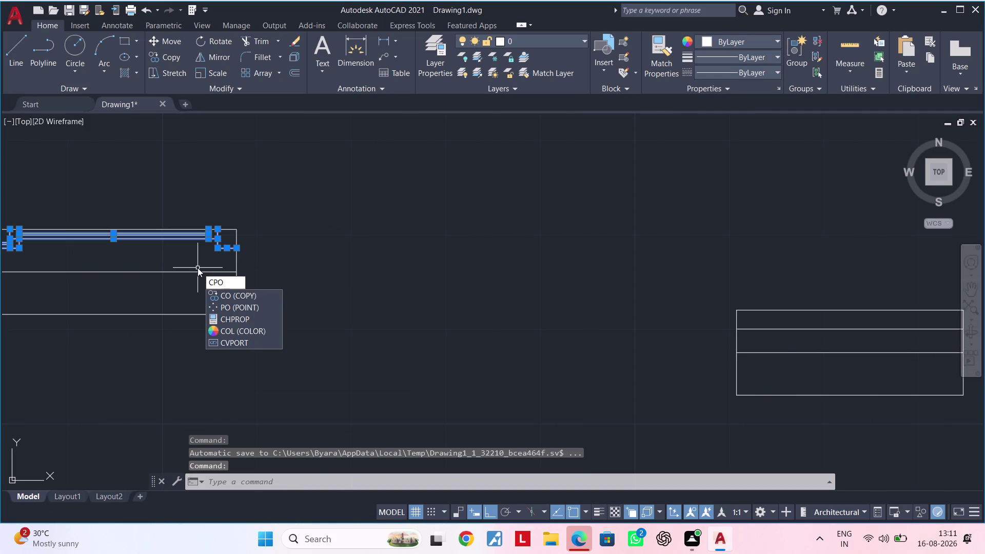
Fix the mistyped command and copy the window detail from its corner to a new spot.
key(BackSpace)
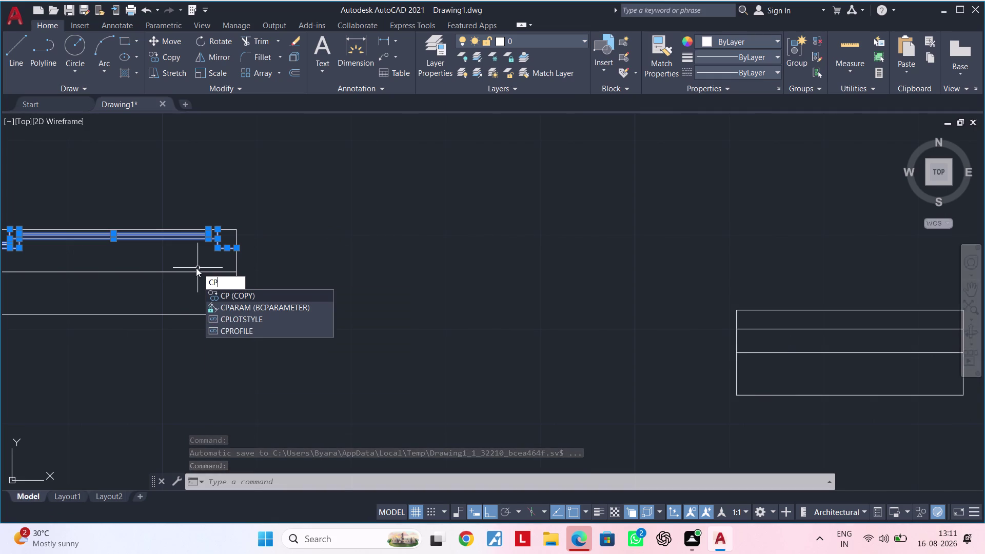
key(BackSpace)
key(o)
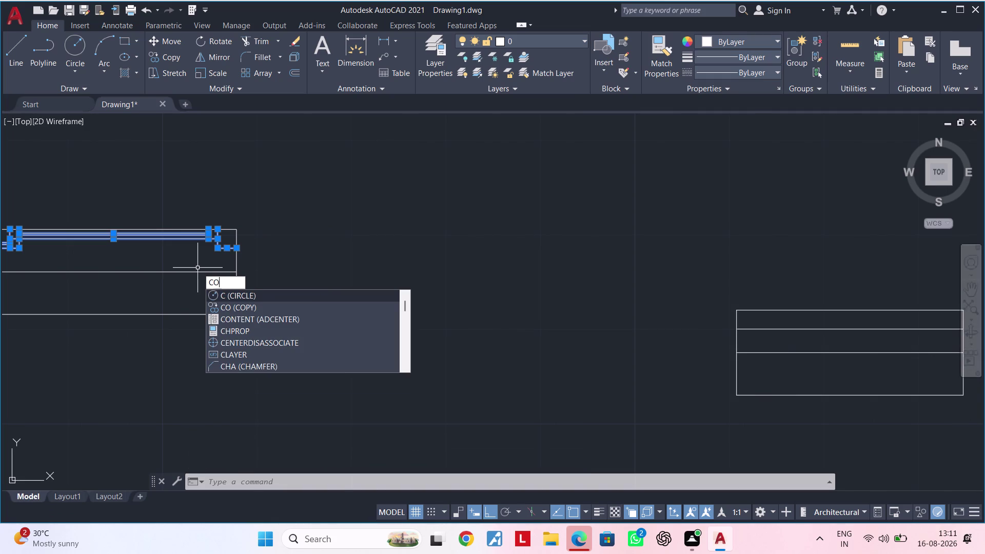
key(space)
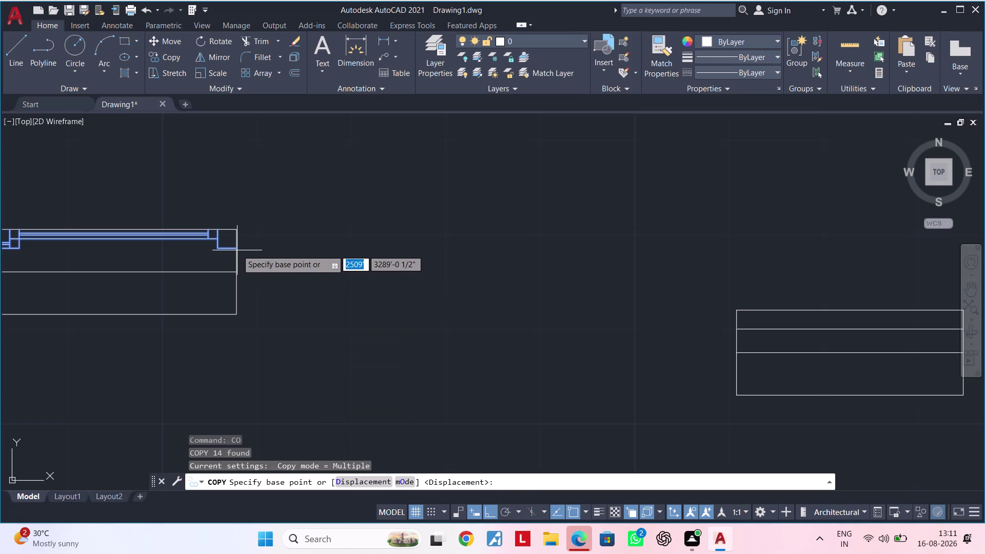
click(236, 249)
scroll(down, 3)
middle_drag(507, 308, 353, 322)
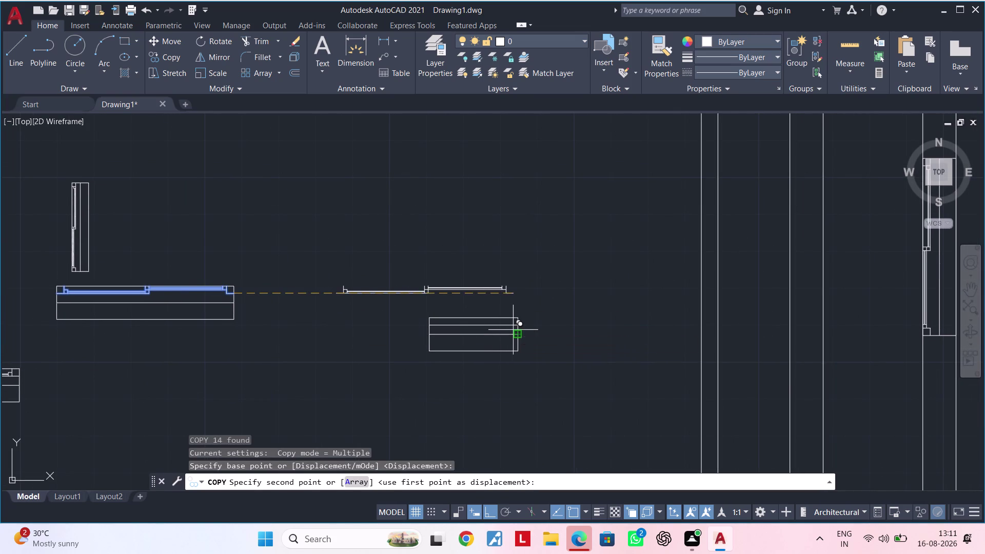
scroll(up, 3)
click(527, 318)
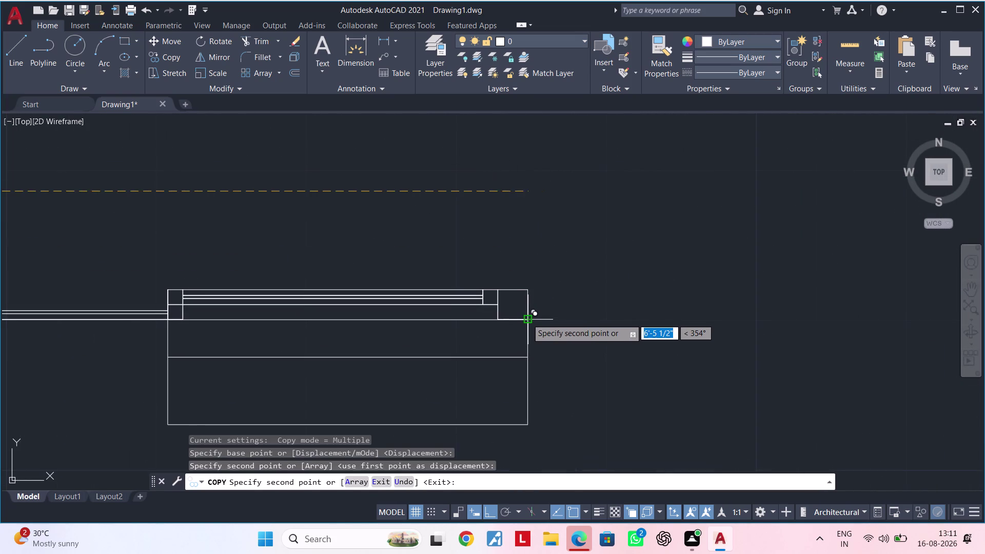
Cancel the copy in progress and undo the last change.
scroll(down, 3)
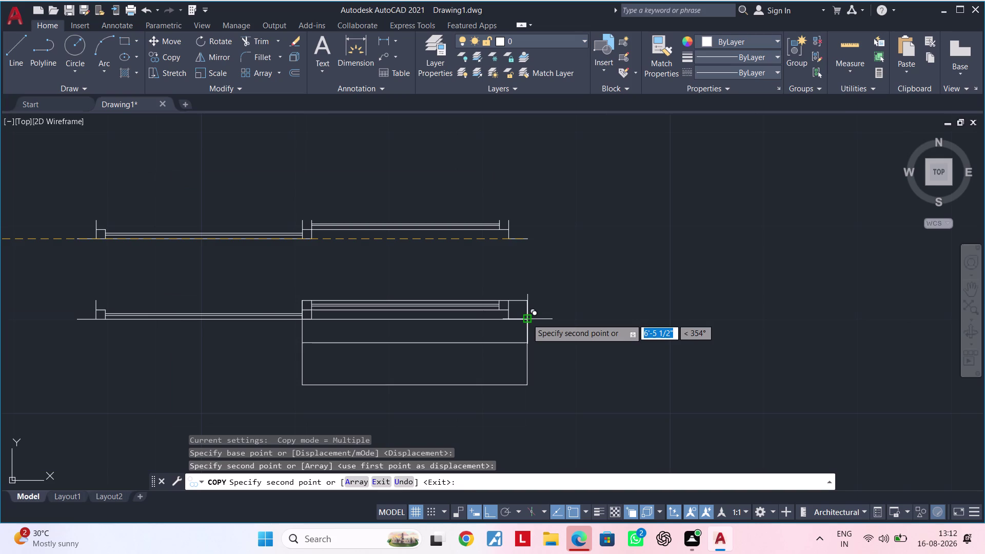
scroll(down, 3)
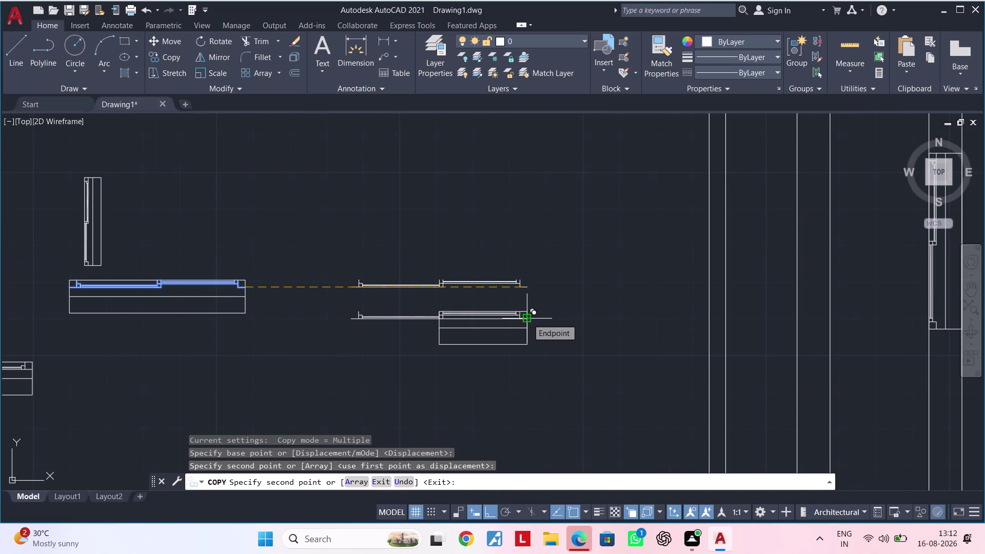
key(Escape)
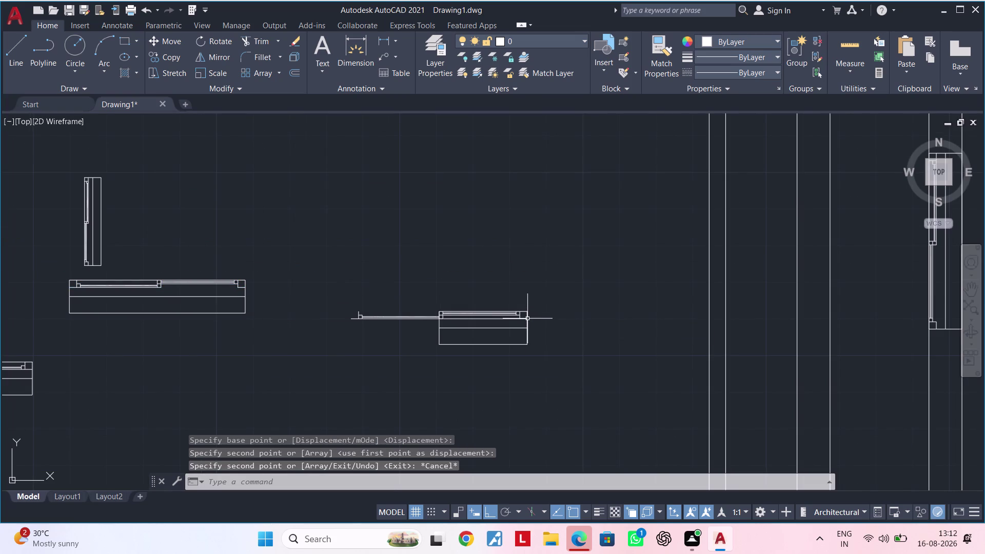
scroll(up, 3)
key(ctrl+z)
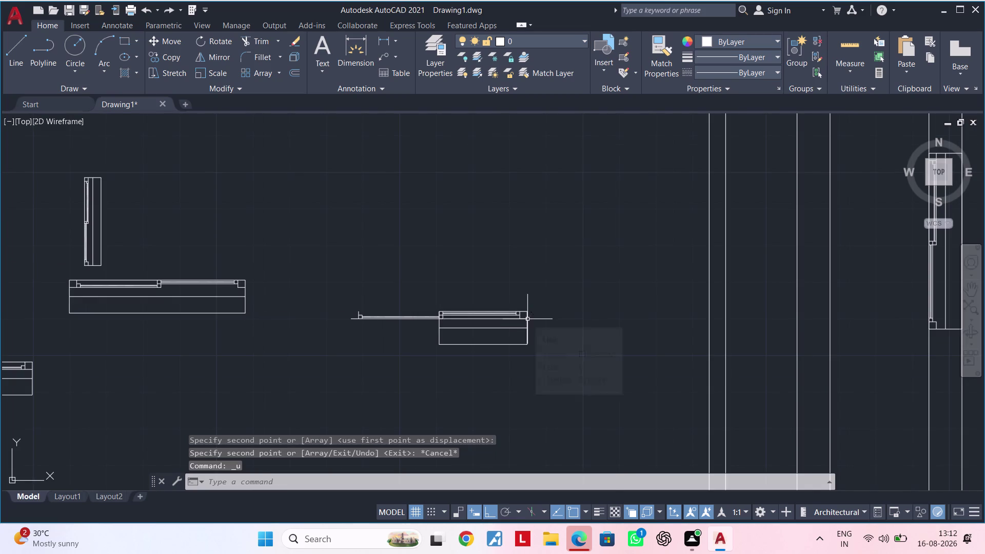
Undo the earlier copy of the window detail and bring the window pieces into view.
key(ctrl+z)
scroll(down, 3)
middle_drag(522, 352, 522, 363)
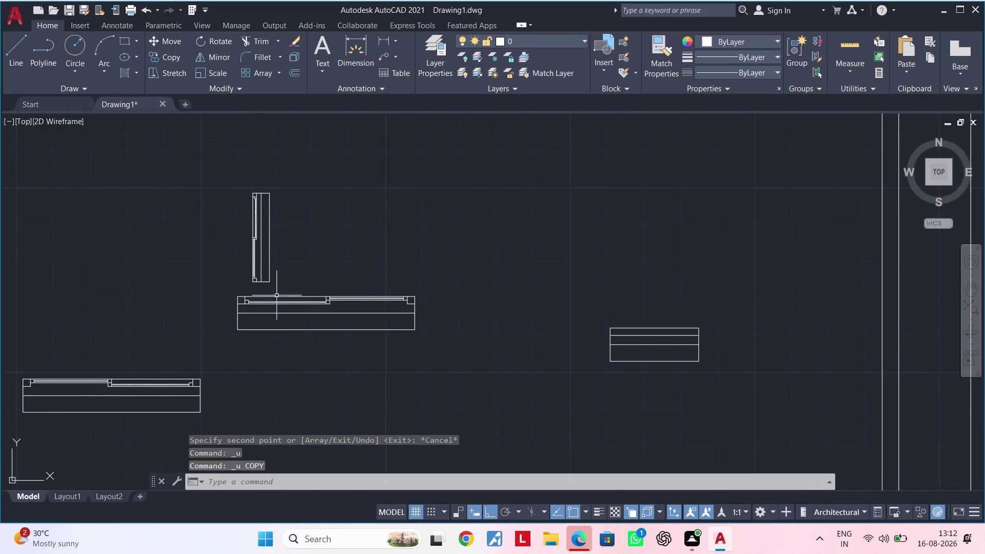
scroll(up, 3)
Move the vertical window detail to the right with M.
drag(285, 287, 280, 287)
click(210, 122)
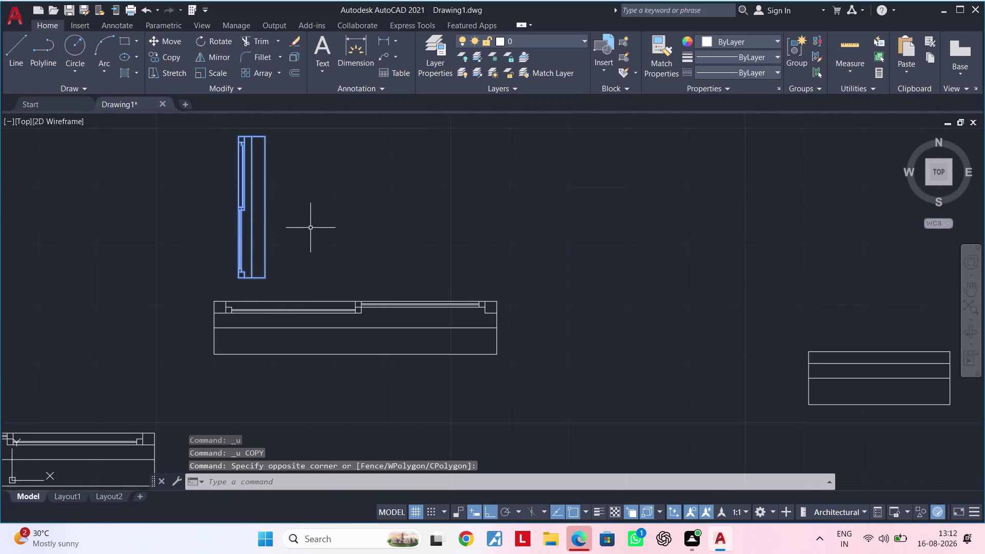
text(M)
key(space)
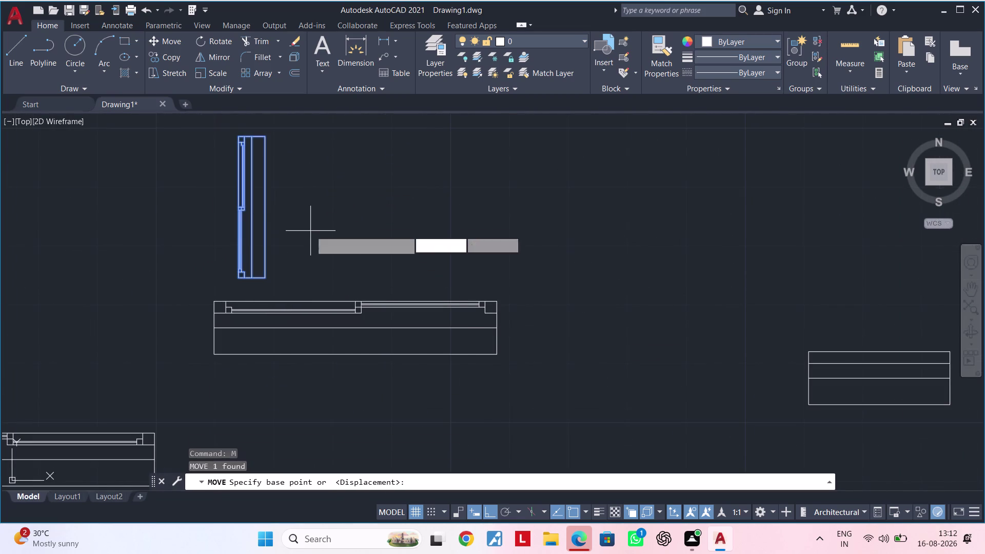
drag(272, 223, 284, 217)
scroll(down, 3)
middle_drag(581, 195, 355, 260)
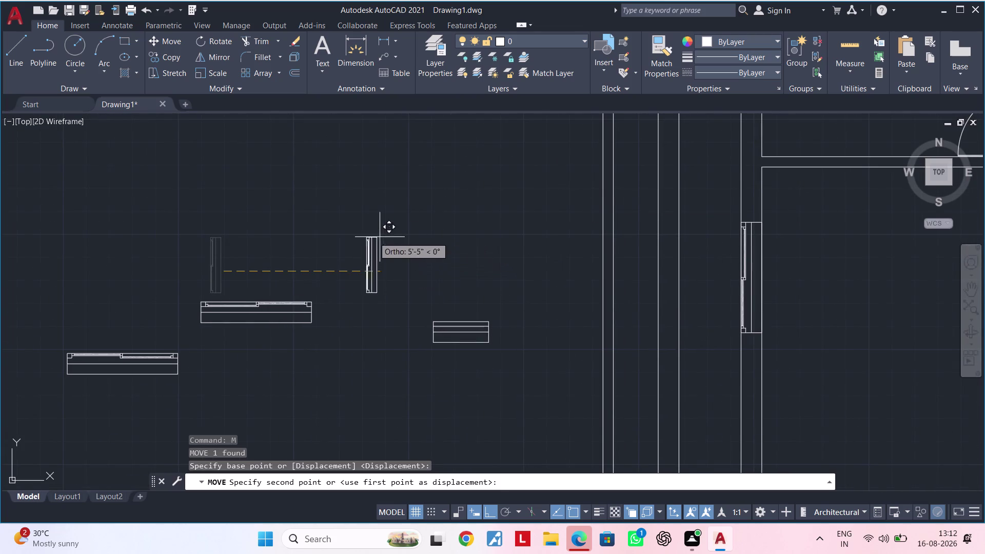
click(392, 246)
key(Escape)
key(Escape)
Rotate the divided frame rectangle 90° upright with RO.
click(515, 291)
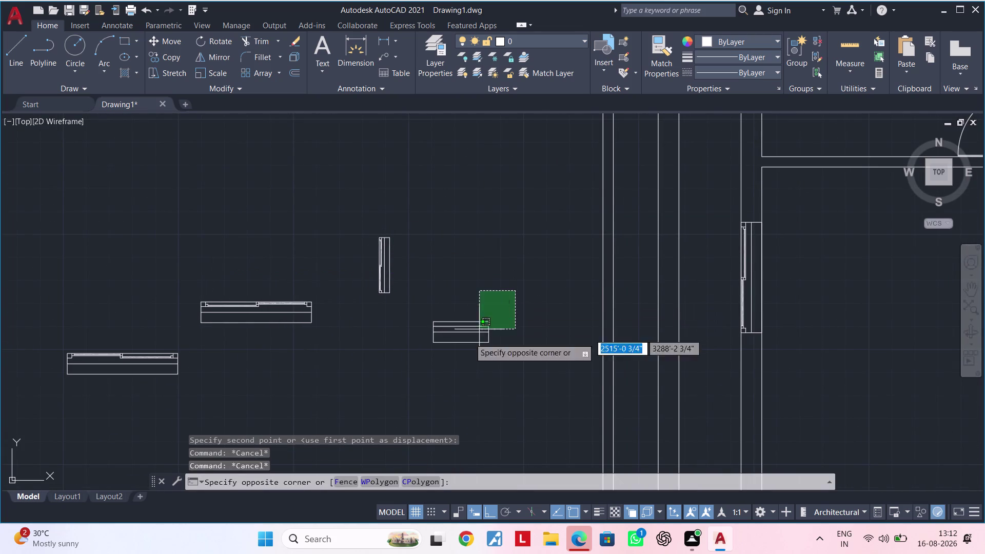
click(419, 366)
text(RO)
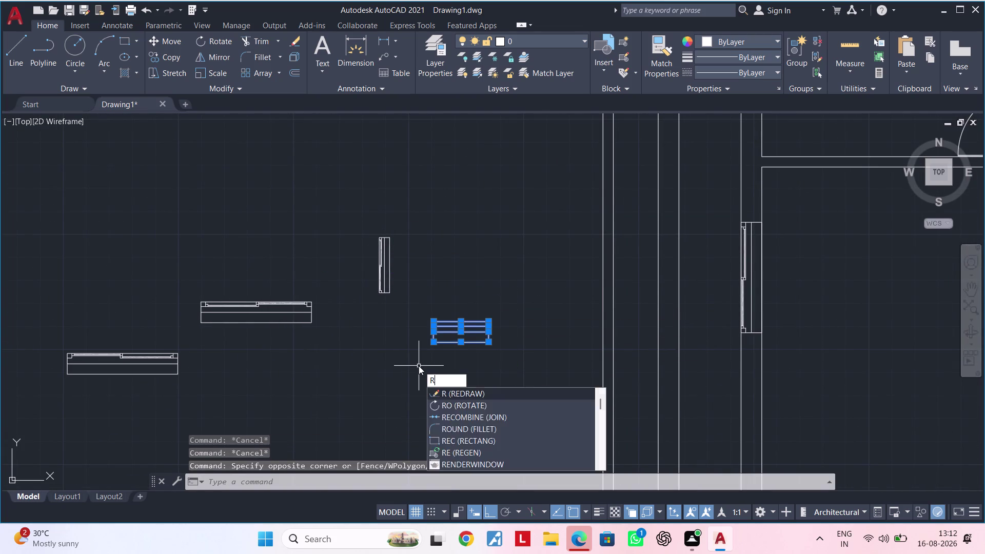
key(space)
click(418, 365)
click(453, 311)
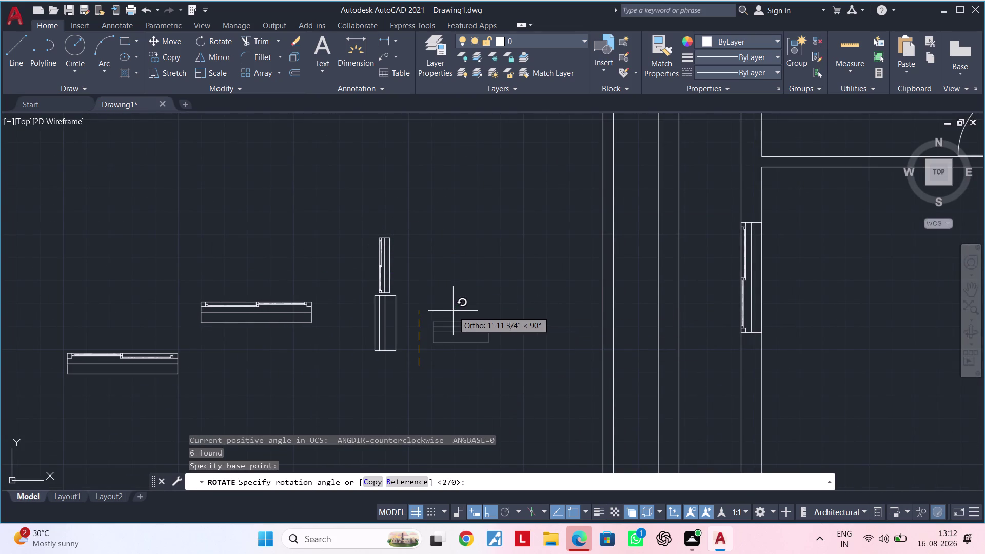
scroll(up, 3)
click(422, 321)
key(Escape)
Undo the accidental cut and move of the frame lines, then reselect the upright frame.
click(338, 358)
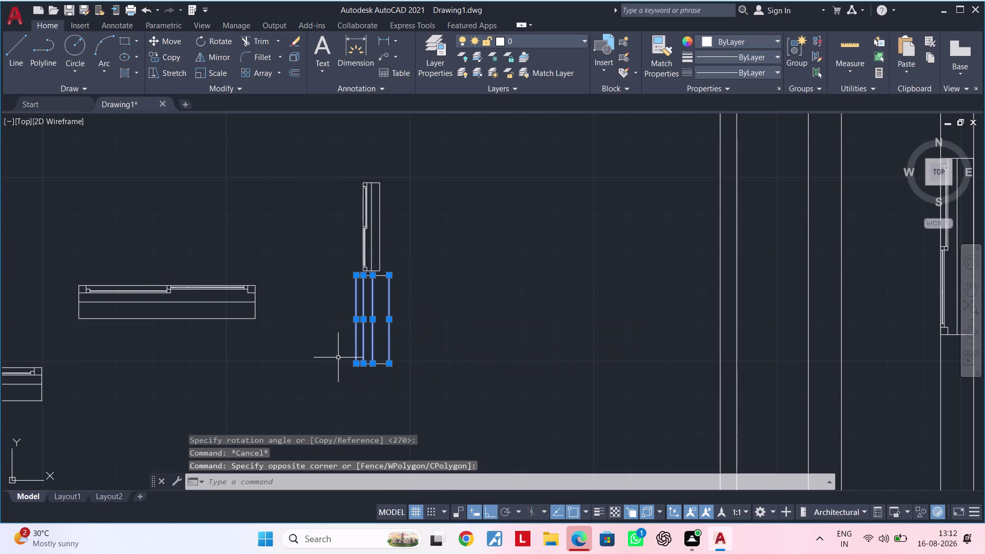
text(M)
key(space)
click(355, 364)
click(524, 354)
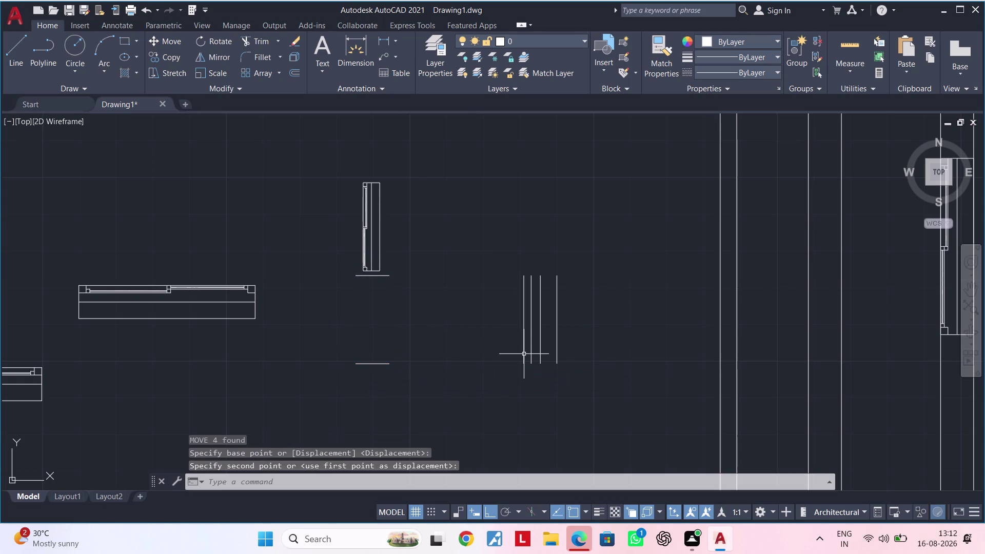
key(ctrl+x)
key(ctrl+z)
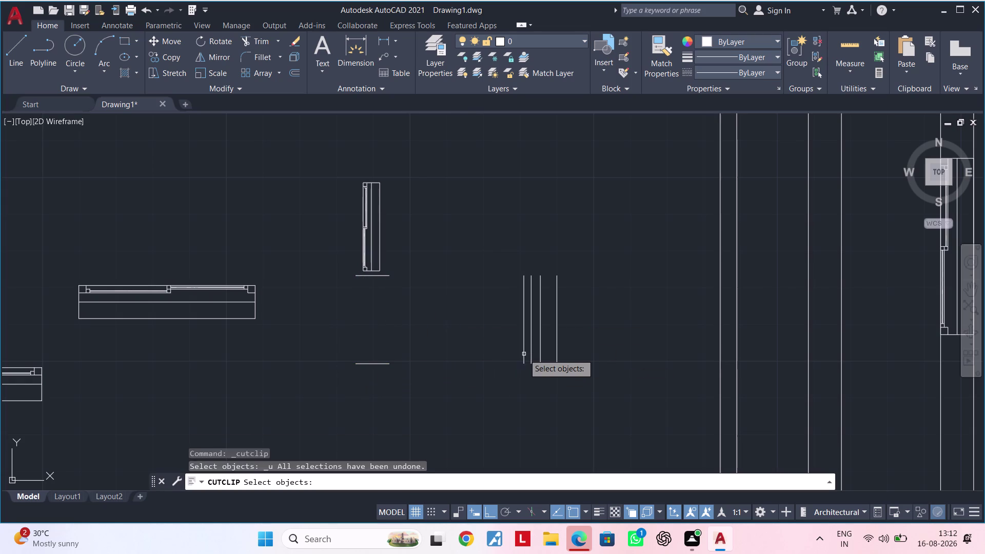
key(ctrl+z)
key(Escape)
key(Escape)
key(ctrl+z)
key(ctrl+z)
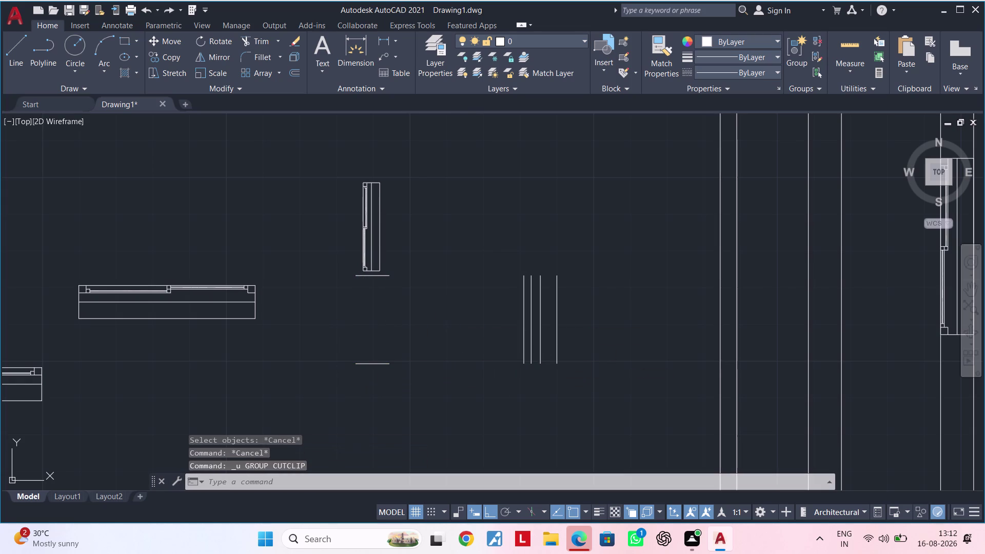
key(Escape)
scroll(up, 3)
drag(337, 259, 369, 306)
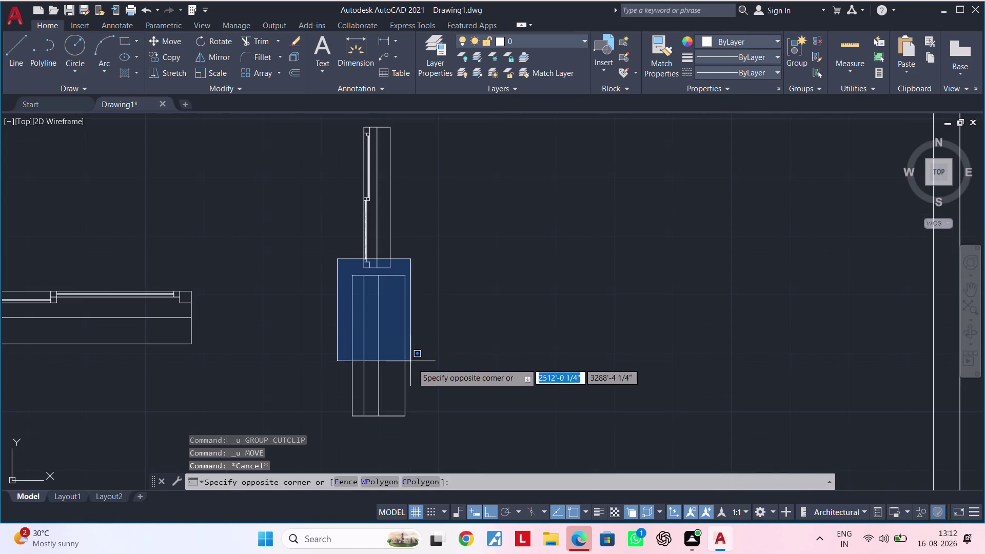
Move the upright frame to the right of the window detail.
click(446, 430)
text(M)
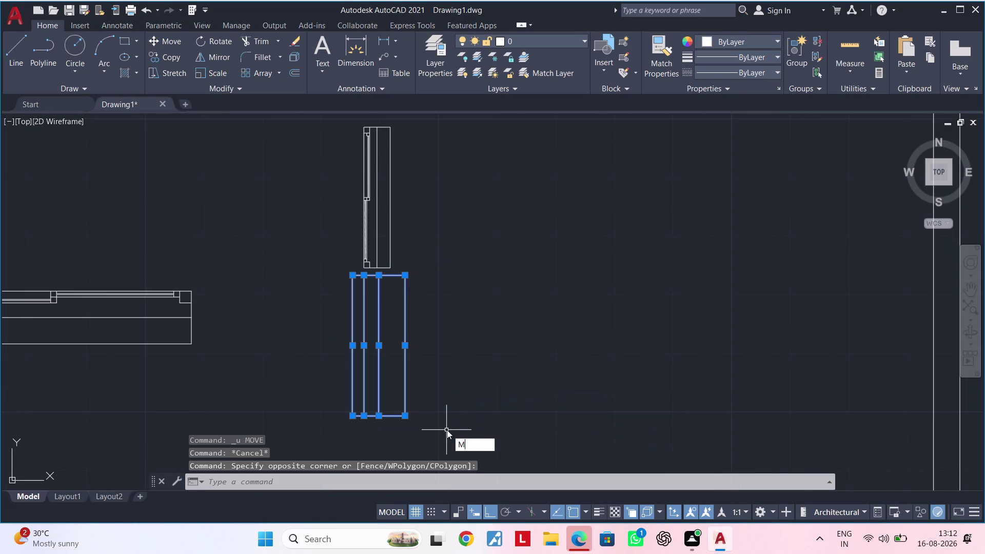
key(space)
click(446, 429)
click(640, 375)
key(Escape)
key(Escape)
Select the vertical window detail block and cancel the XCLIP clipping attempt.
middle_drag(480, 249, 474, 281)
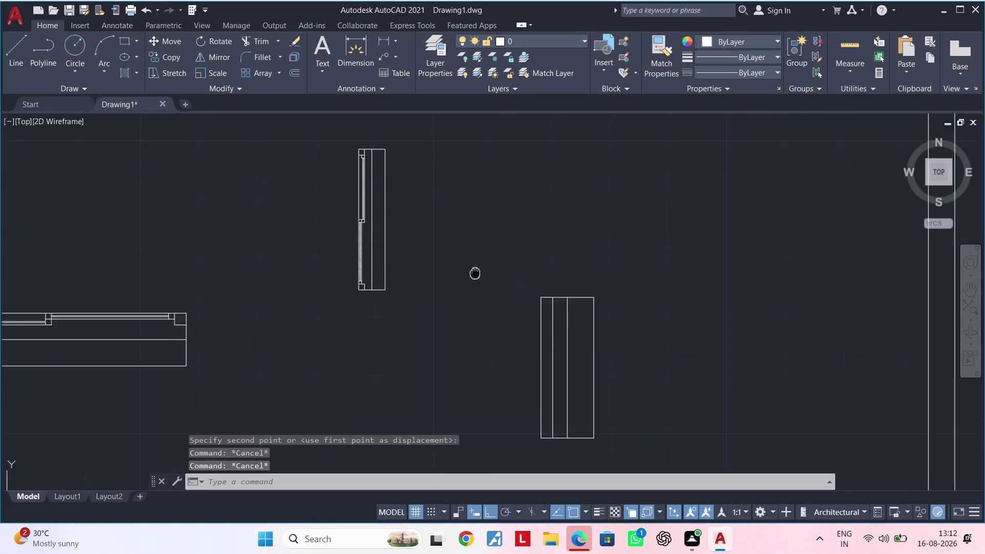
middle_drag(474, 282, 472, 314)
key(Escape)
scroll(up, 3)
click(348, 244)
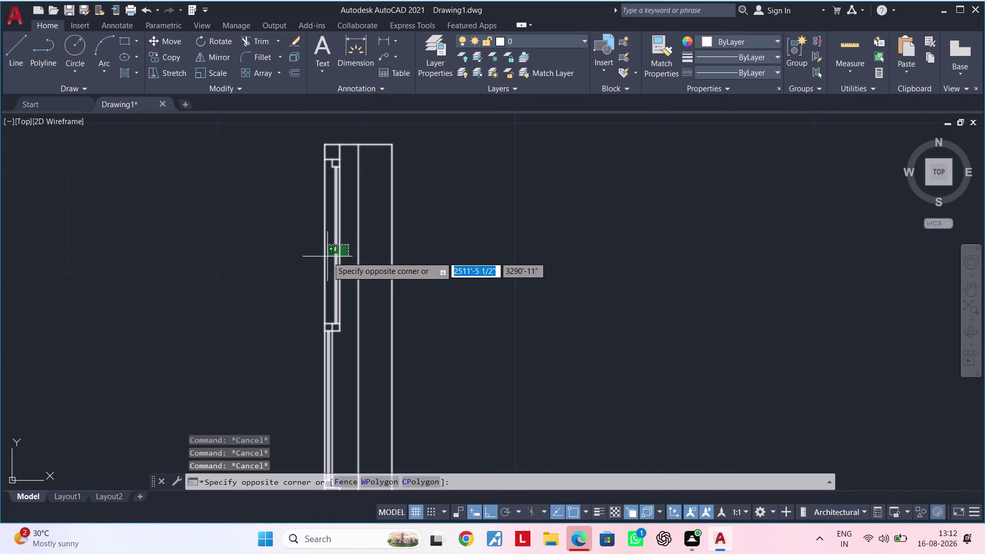
click(327, 257)
text(XC)
key(space)
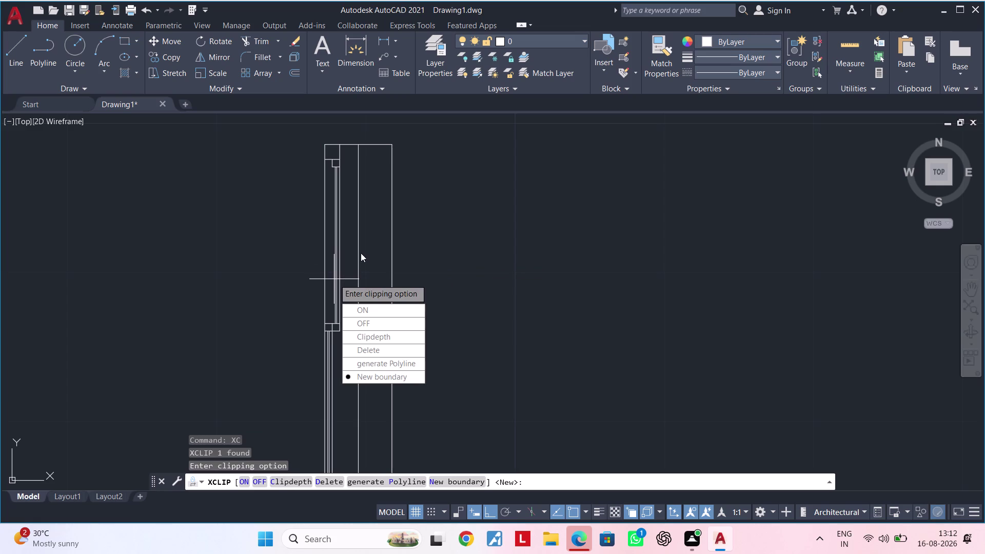
key(Escape)
key(Escape)
Explode the window detail block into separate lines with X.
click(357, 261)
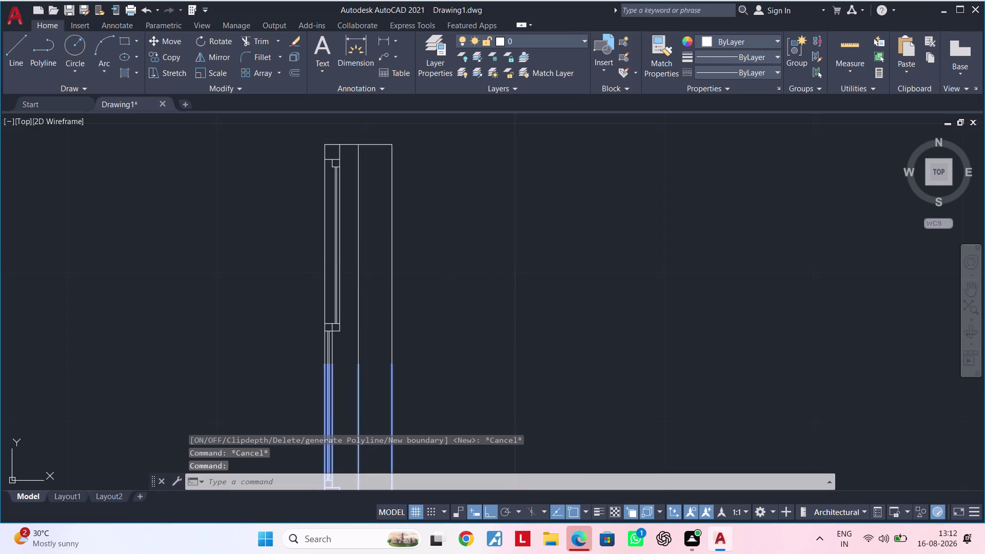
text(X)
key(space)
click(350, 261)
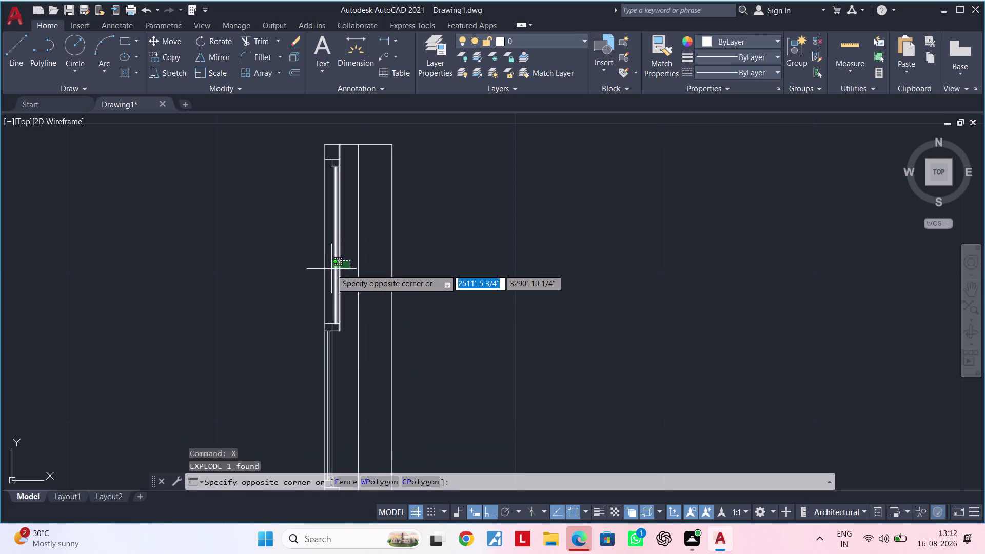
key(Escape)
Select the exploded window lines across the whole detail.
scroll(down, 3)
click(313, 174)
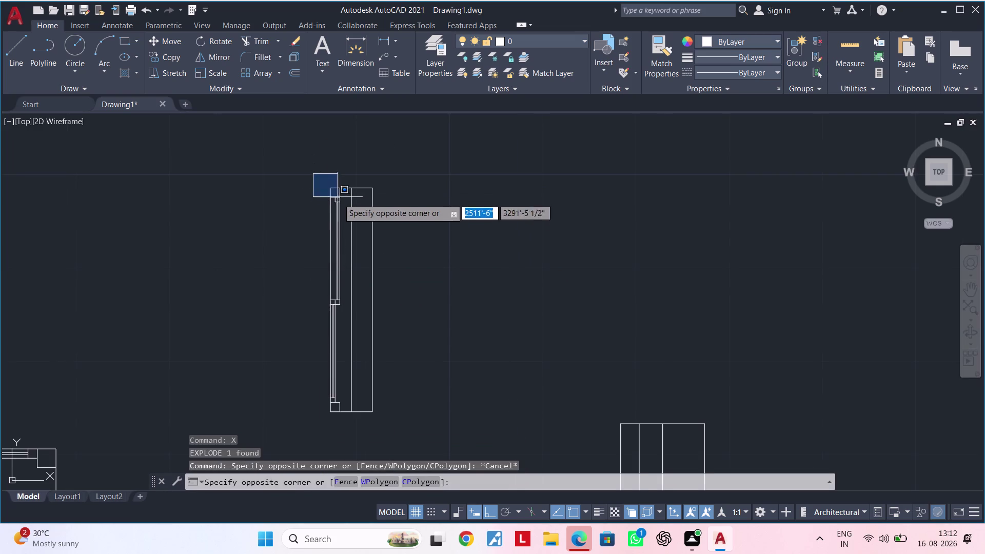
scroll(up, 3)
scroll(down, 3)
middle_drag(346, 327, 351, 259)
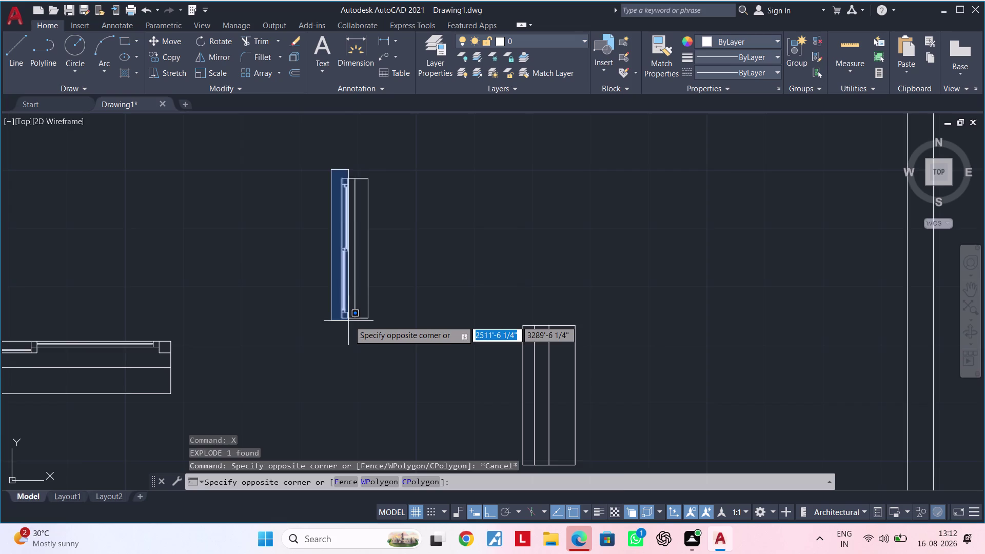
scroll(up, 3)
click(353, 323)
scroll(up, 3)
scroll(up, 3)
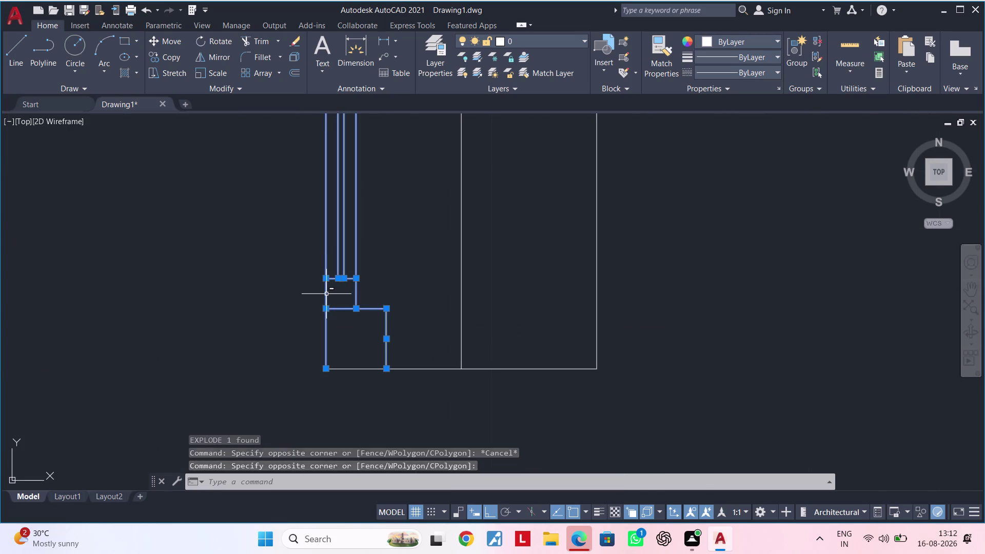
click(327, 256)
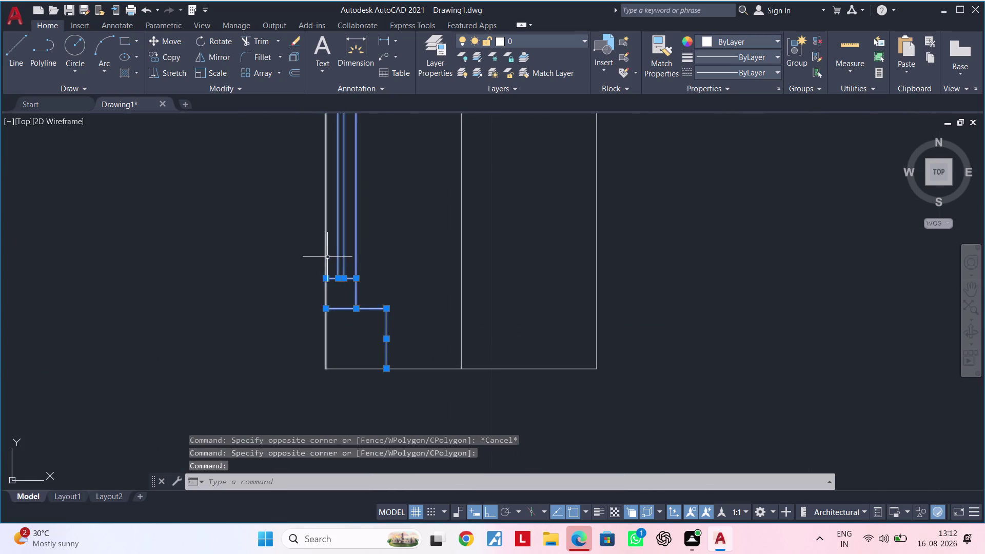
scroll(down, 3)
scroll(down, 3)
scroll(up, 3)
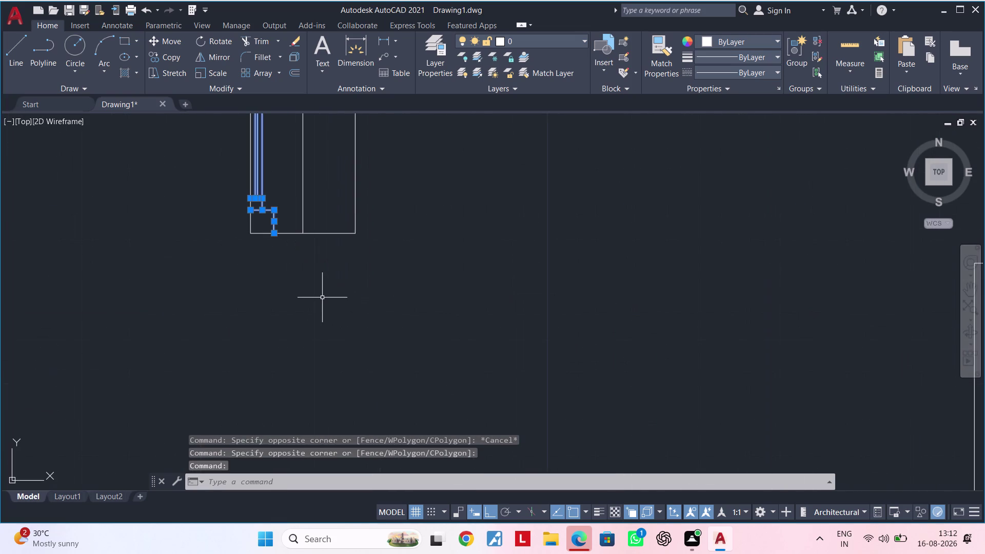
Copy the fourteen exploded window lines with CO, placing them inside the upright divided rectangle.
text(CO)
key(space)
click(274, 228)
scroll(down, 3)
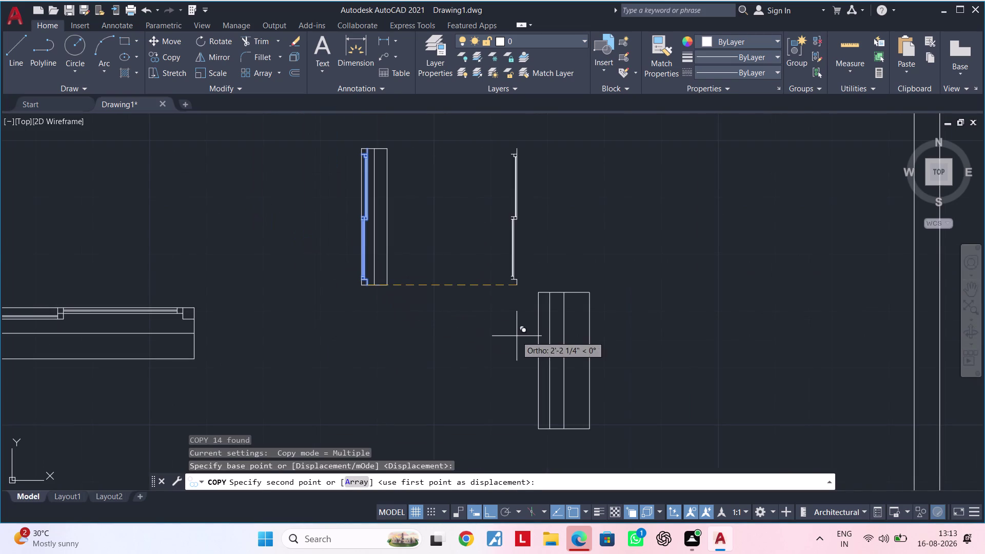
scroll(up, 3)
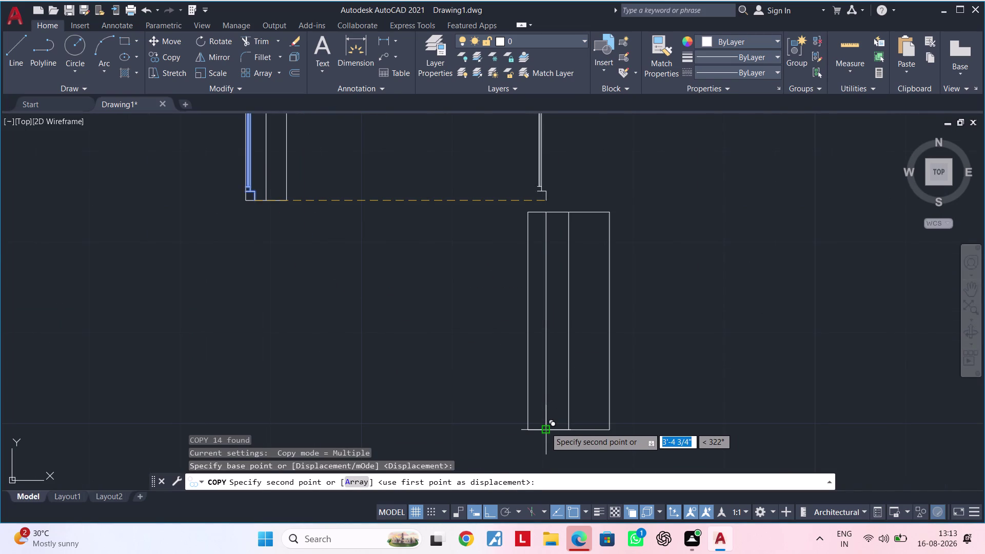
click(545, 427)
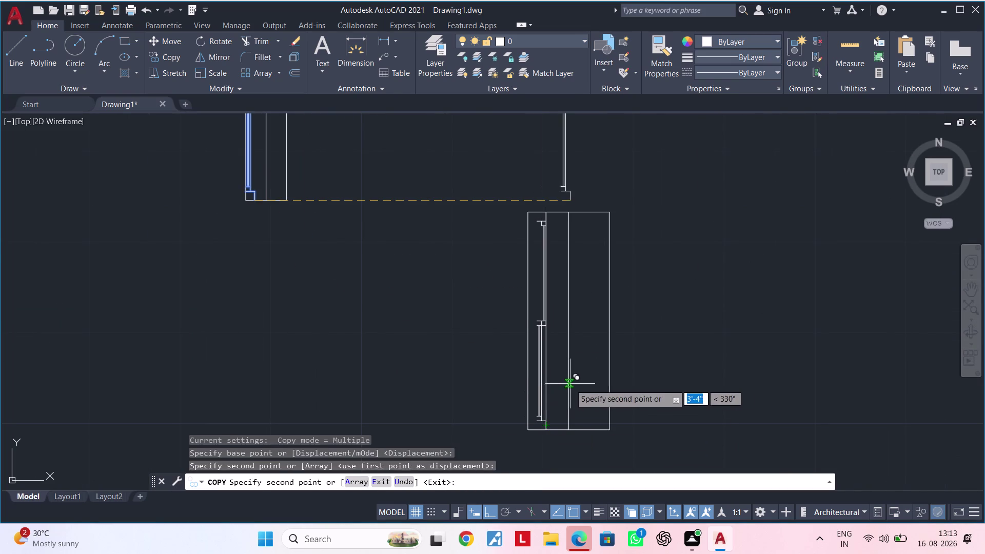
key(Escape)
key(Escape)
scroll(up, 3)
middle_drag(537, 430, 536, 367)
key(Escape)
Clear active commands, then start an extra line near the small square and cancel it.
middle_drag(553, 373, 510, 305)
key(Escape)
key(Escape)
key(Escape)
key(Escape)
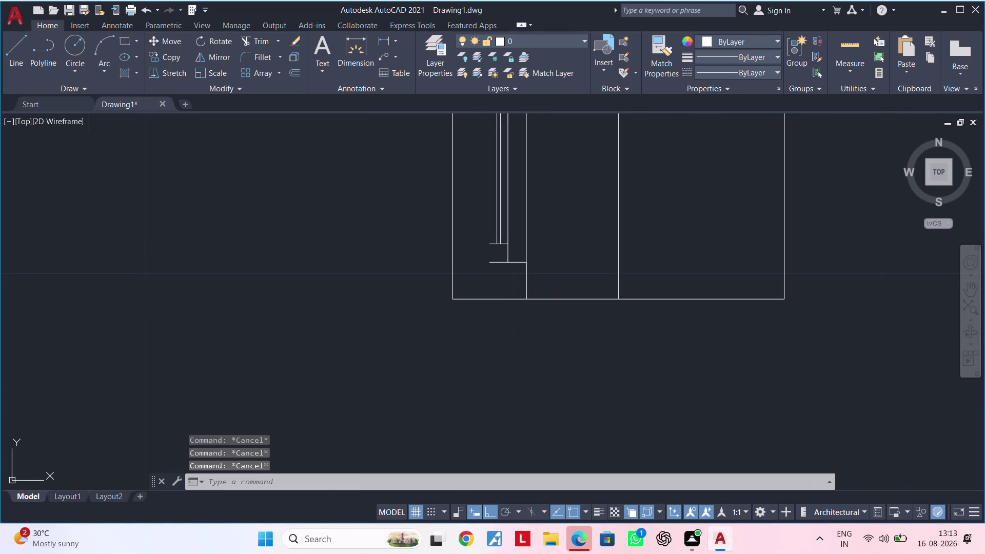
key(Escape)
text(L)
key(space)
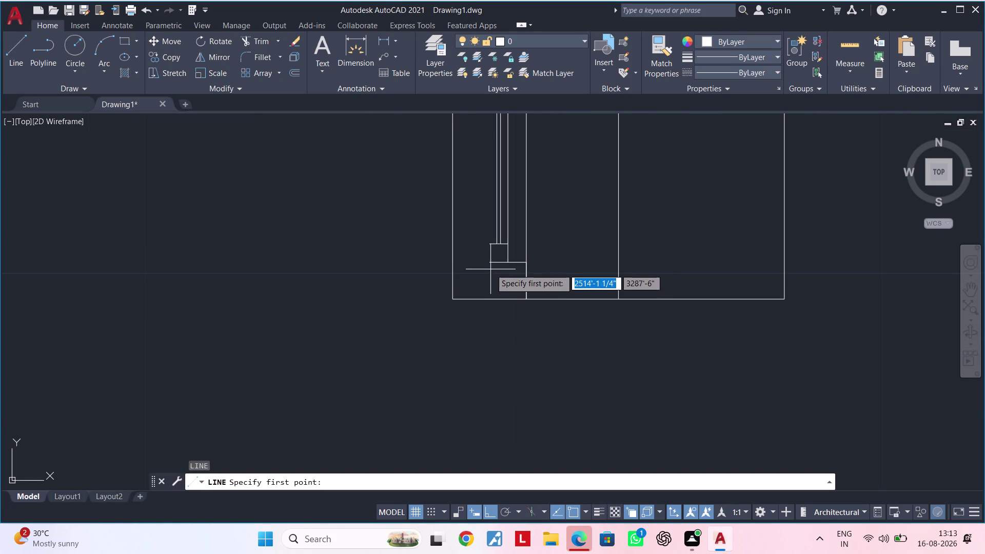
click(490, 266)
click(490, 300)
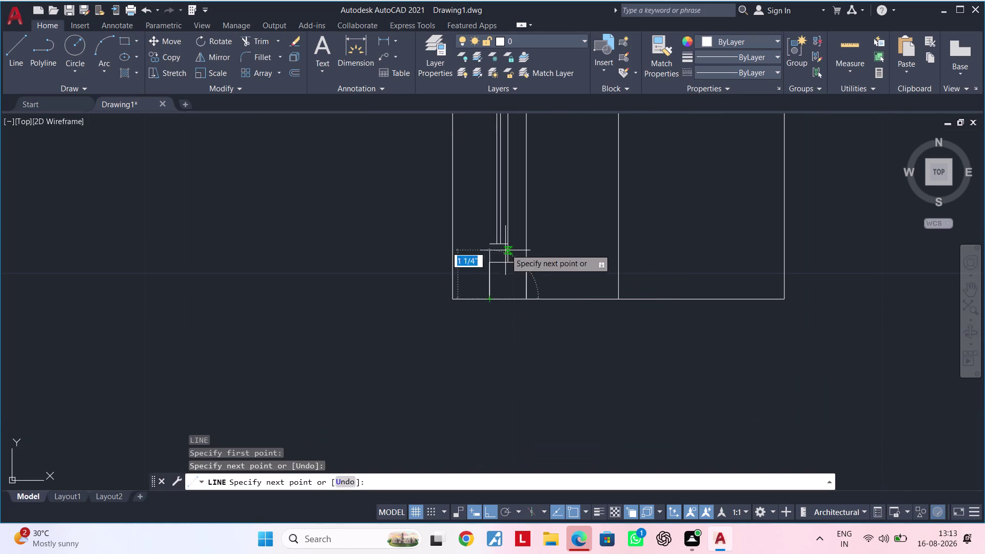
key(Escape)
scroll(up, 3)
key(space)
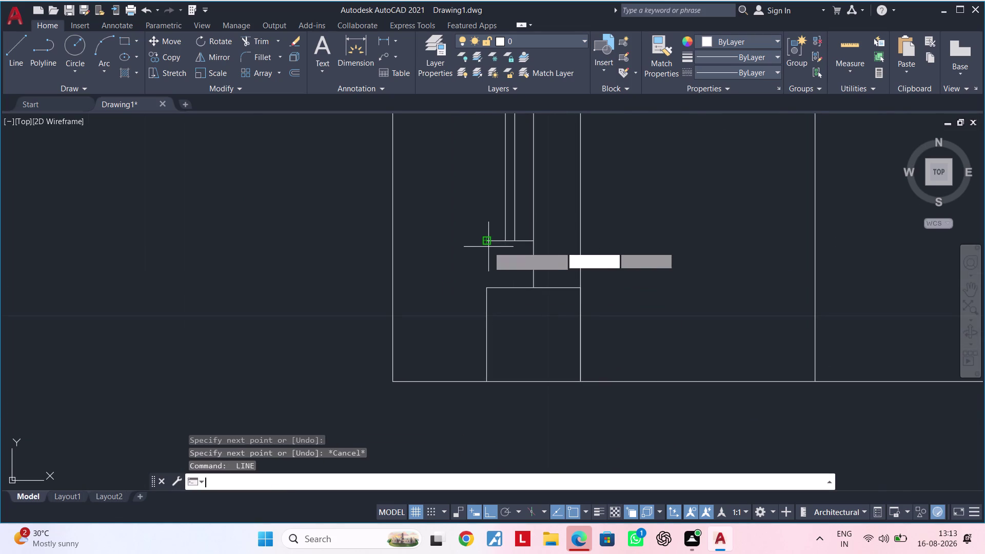
Pan across the floor plan toward the window frame and cancel the pending line.
scroll(down, 3)
scroll(down, 3)
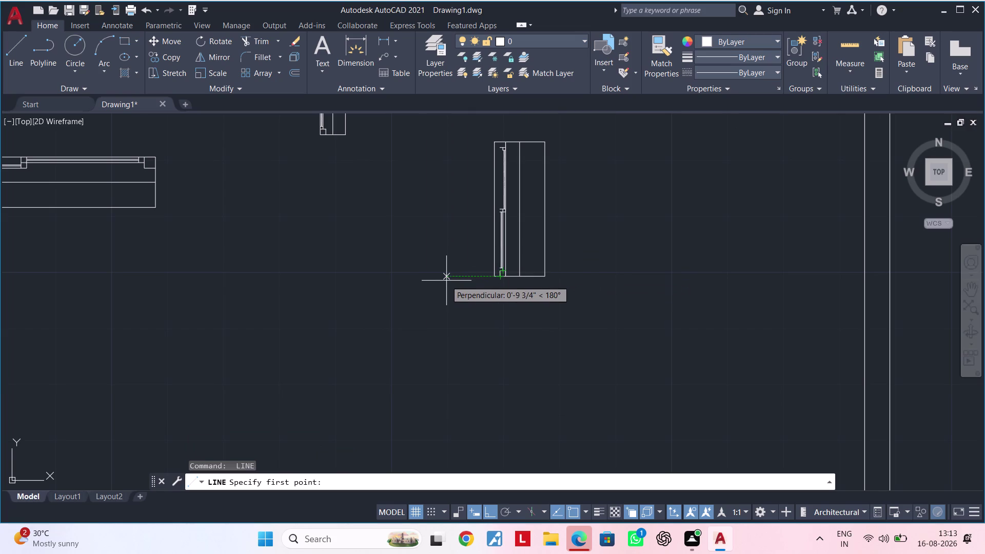
middle_drag(447, 276, 473, 429)
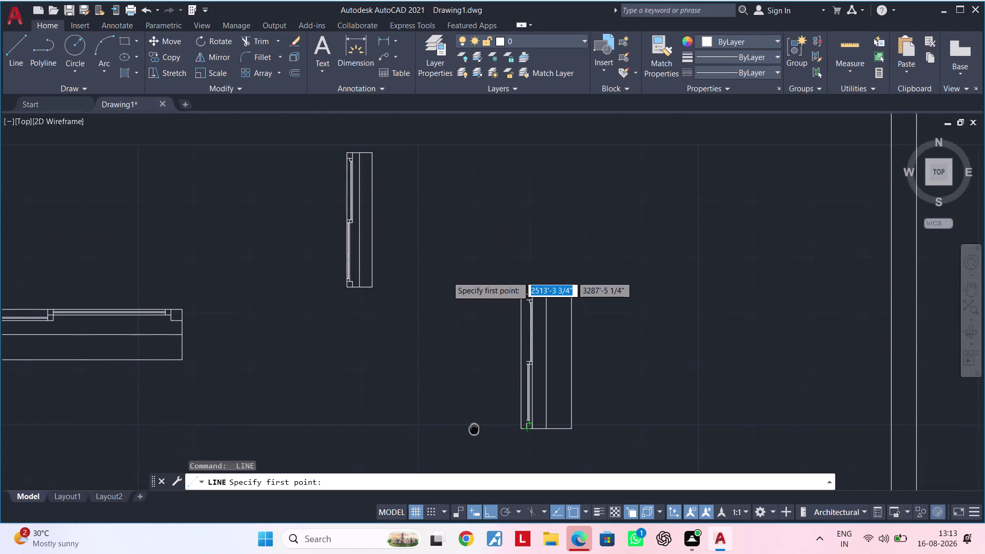
middle_drag(474, 429, 481, 419)
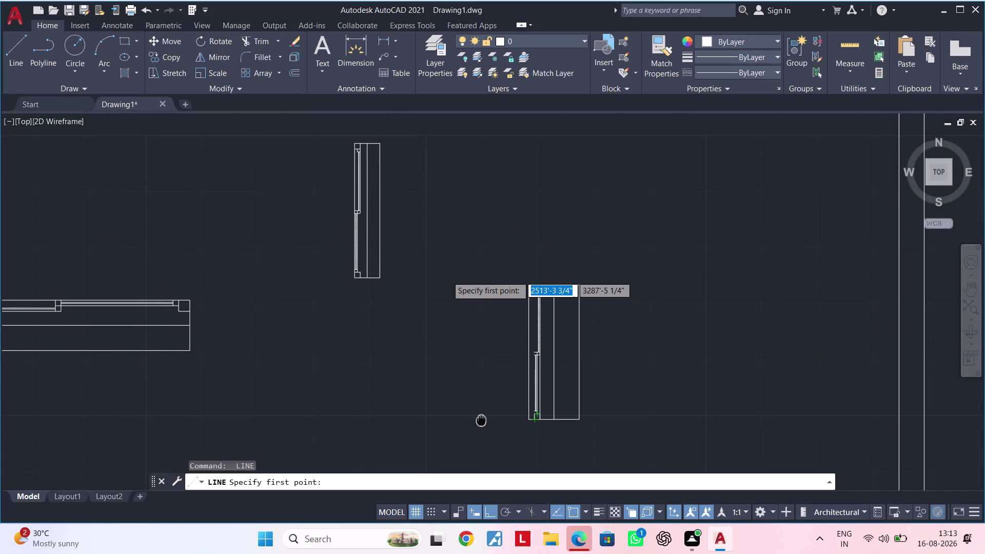
middle_drag(481, 419, 481, 410)
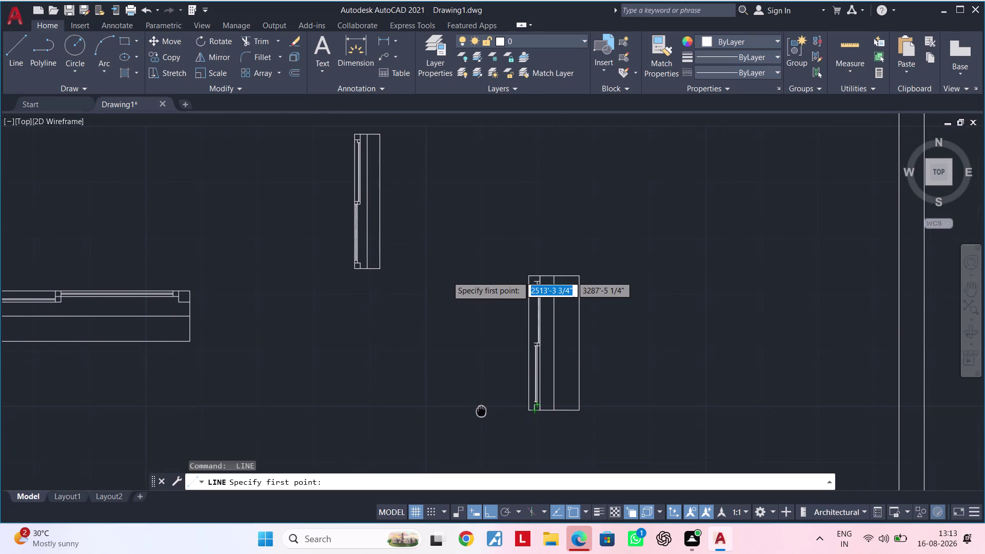
middle_drag(481, 410, 481, 408)
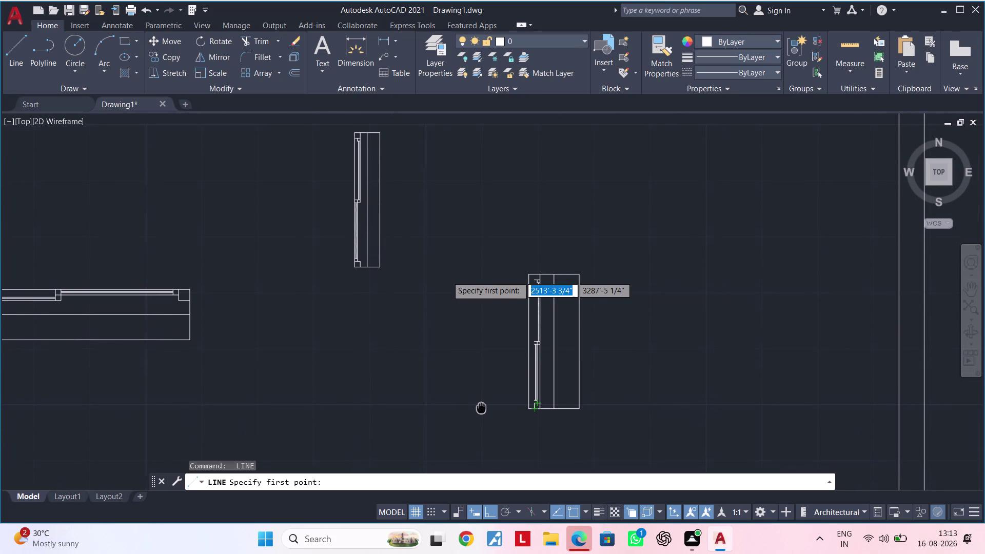
middle_drag(481, 408, 433, 294)
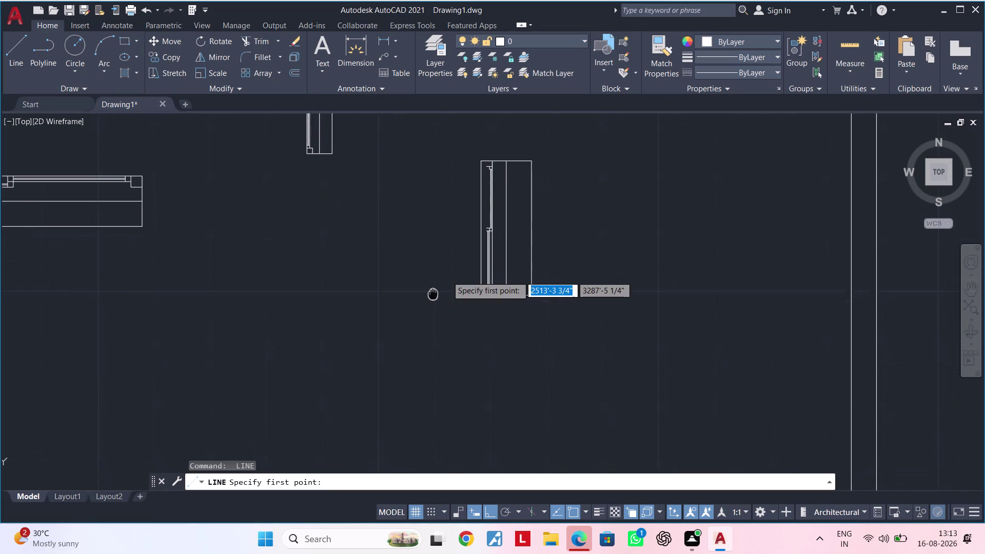
middle_drag(433, 294, 431, 290)
key(Escape)
key(Escape)
key(Escape)
Recentre the view on the window frame's bottom edge and clear all remaining commands.
scroll(up, 3)
scroll(up, 3)
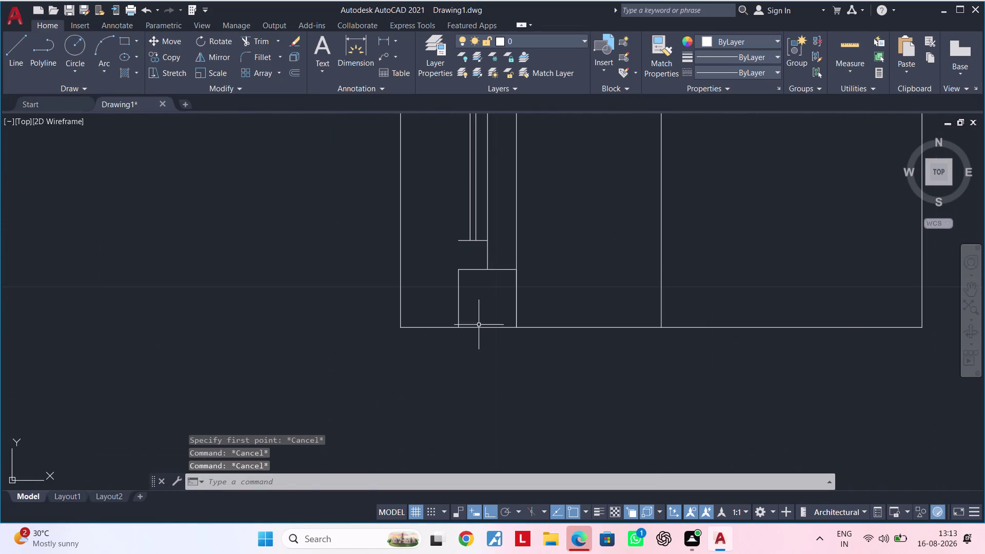
middle_drag(473, 326, 497, 320)
key(Escape)
key(Escape)
key(Escape)
key(Escape)
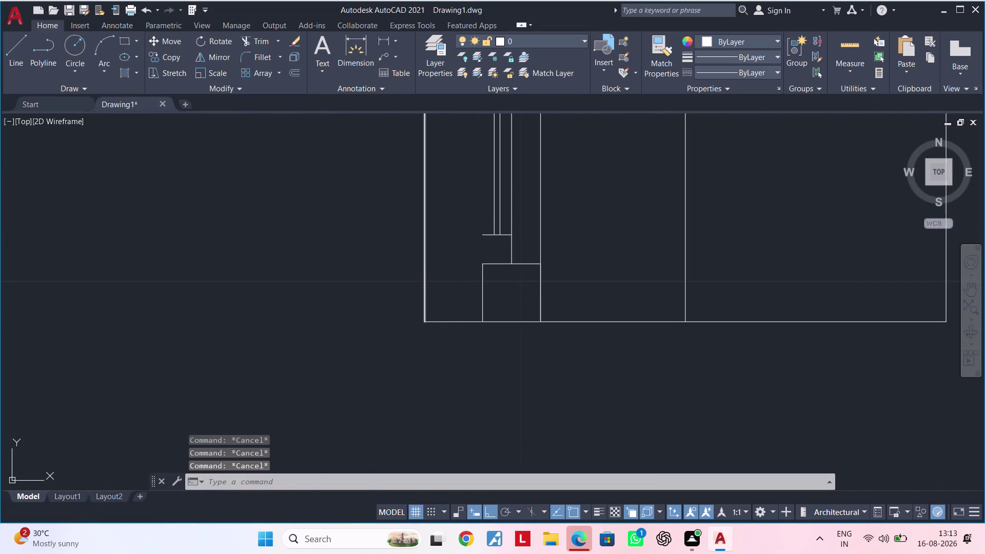
key(Escape)
Start a linear dimension on the window detail, then cancel it unplaced.
click(380, 37)
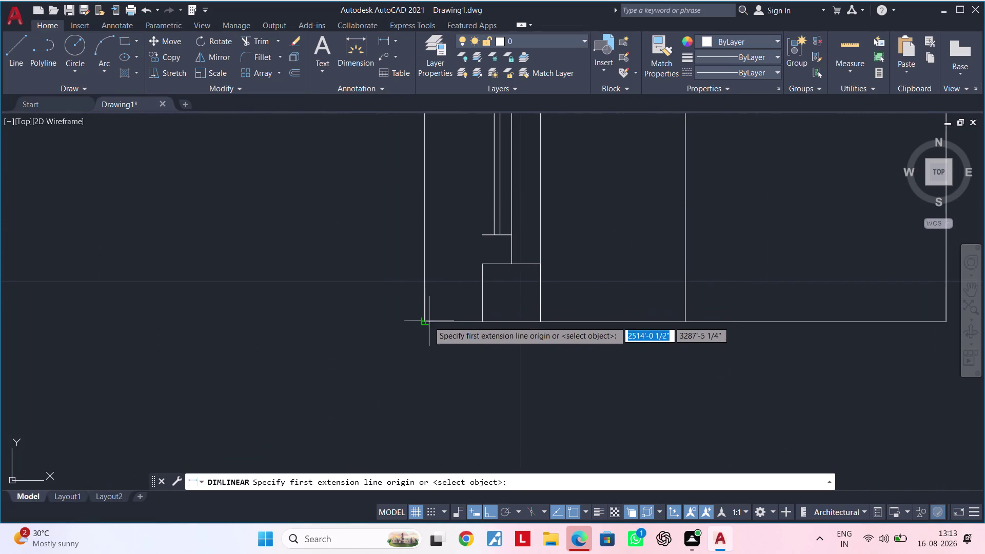
click(424, 321)
click(480, 323)
scroll(down, 3)
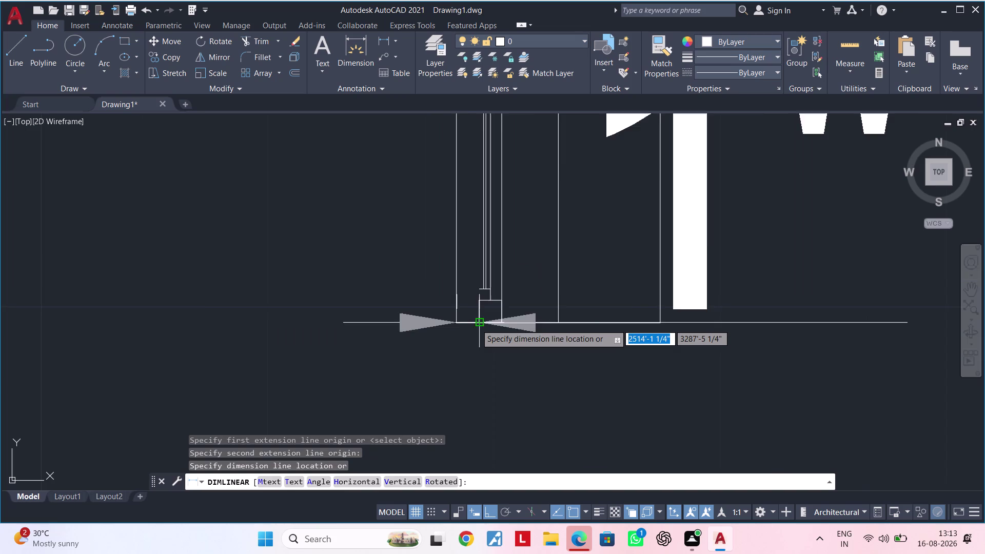
scroll(down, 3)
scroll(up, 3)
key(Escape)
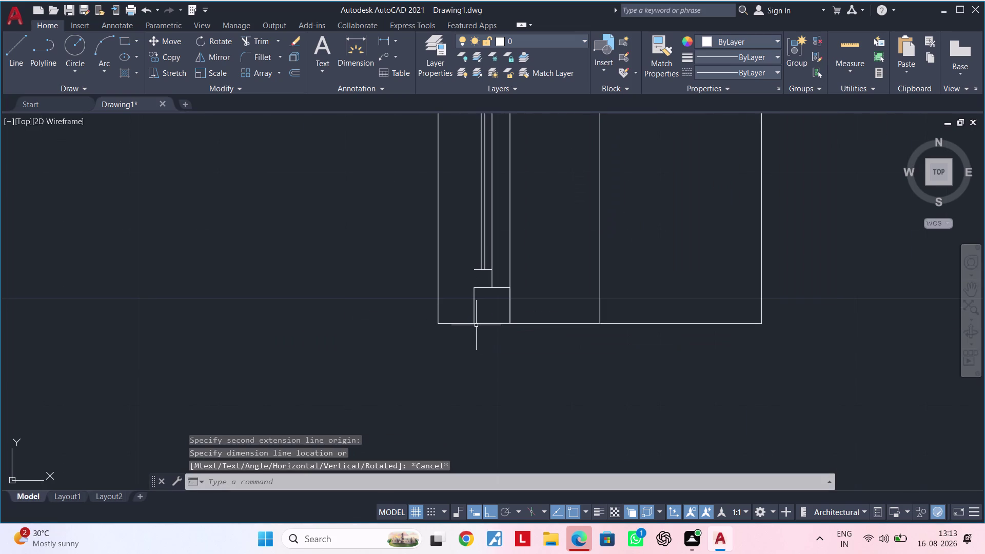
Measure a 2-inch dimension from the frame's bottom-left corner, then cancel it.
key(space)
click(436, 324)
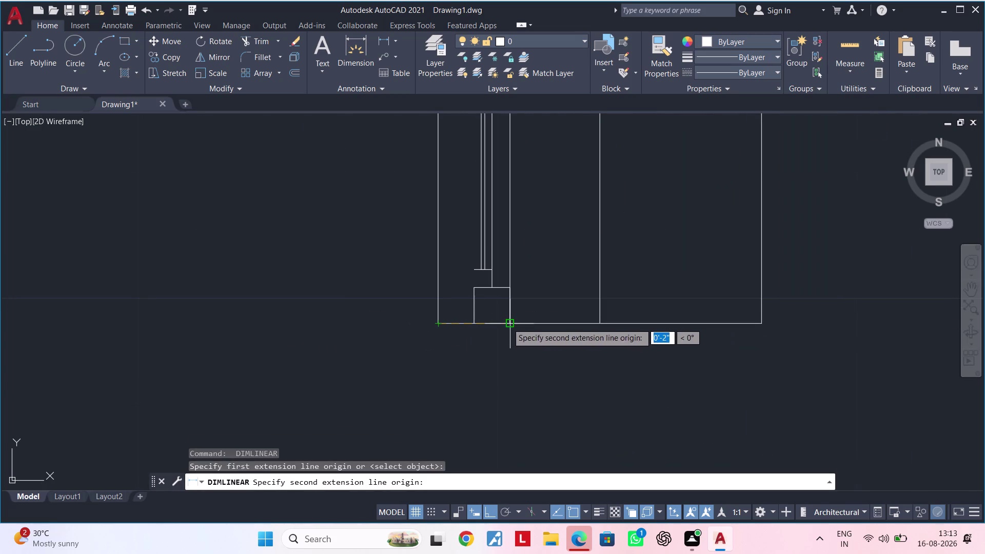
click(508, 322)
scroll(down, 3)
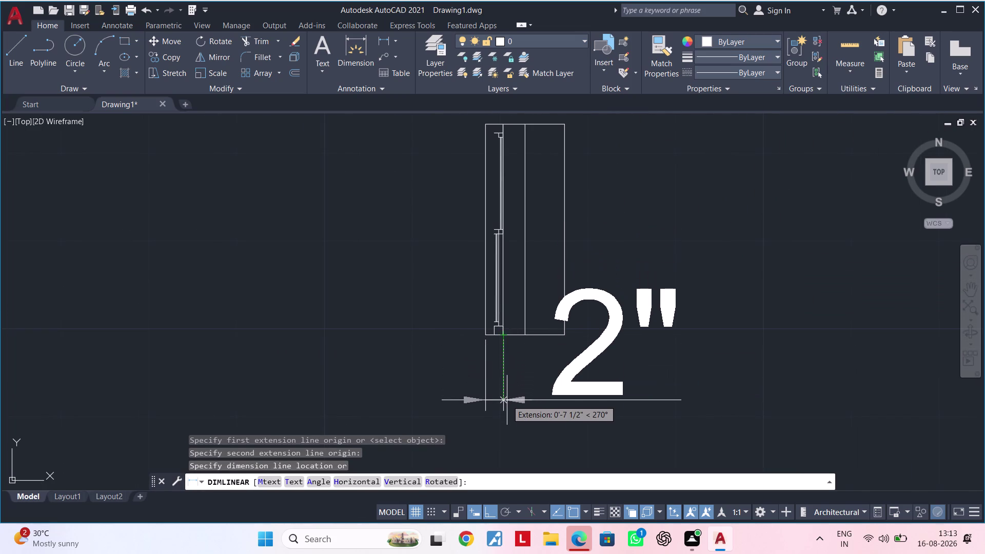
key(Escape)
key(Escape)
Pan back to the small square and measure another 2-inch dimension, then cancel it.
scroll(up, 3)
scroll(down, 3)
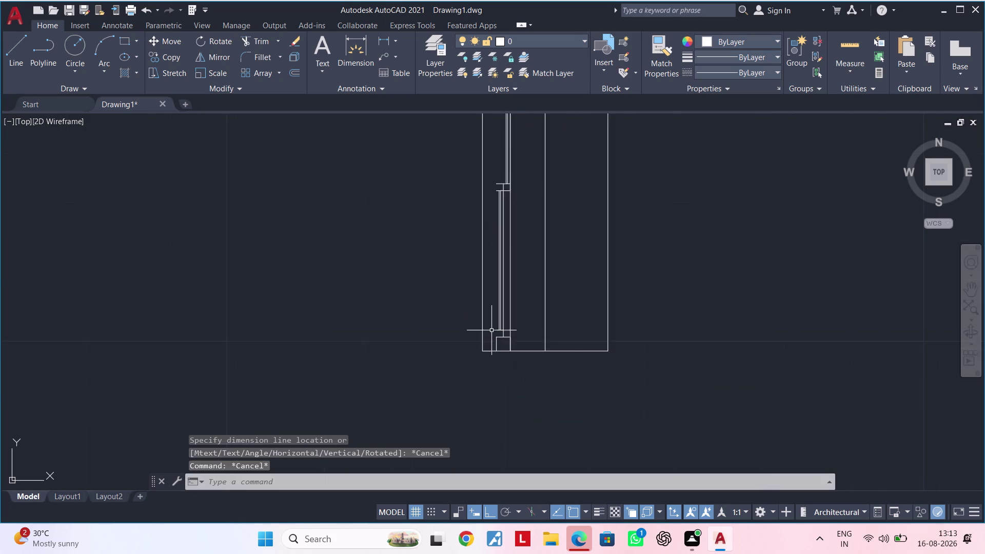
scroll(up, 3)
scroll(down, 3)
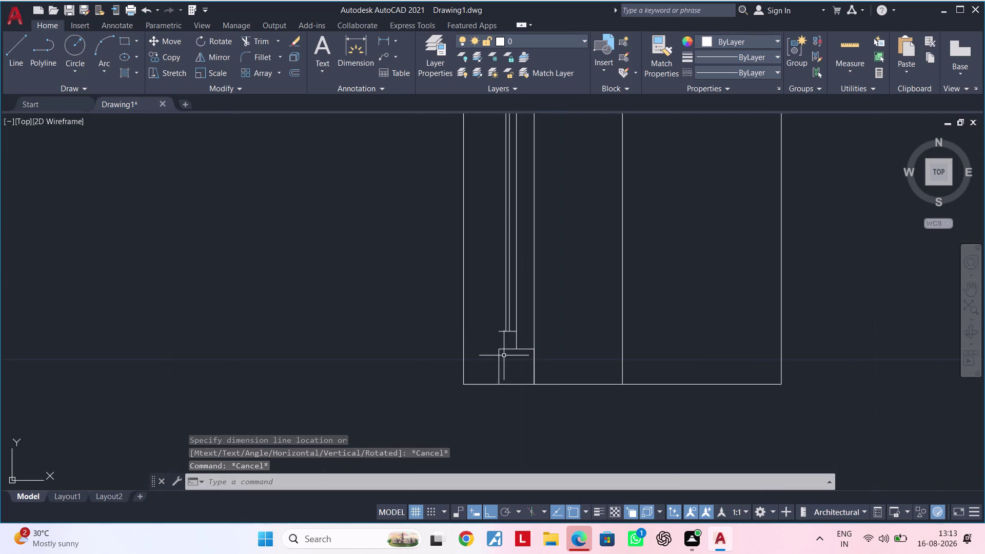
scroll(down, 3)
middle_drag(501, 348, 453, 356)
scroll(up, 3)
middle_drag(440, 367, 407, 385)
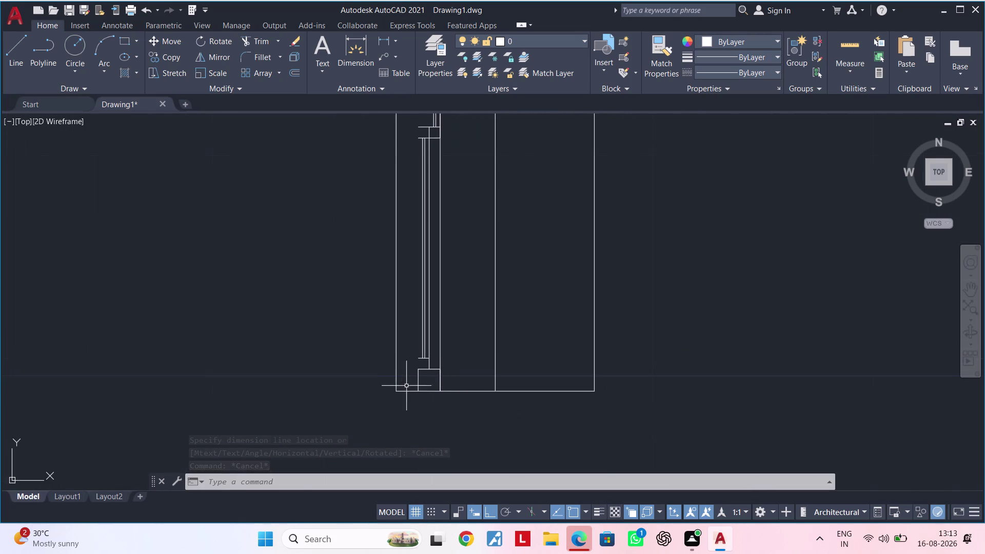
scroll(down, 3)
middle_drag(339, 344, 420, 359)
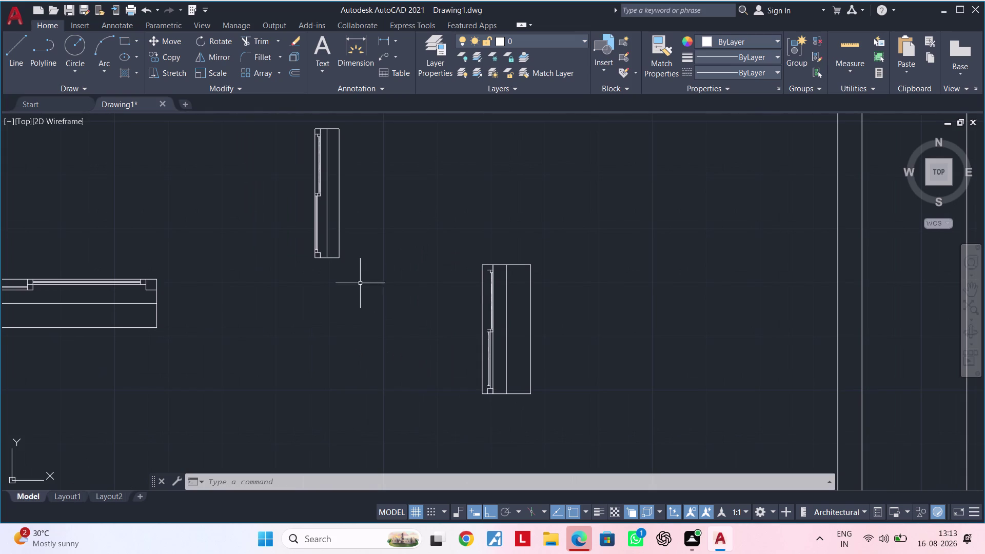
scroll(up, 3)
middle_drag(284, 254, 333, 350)
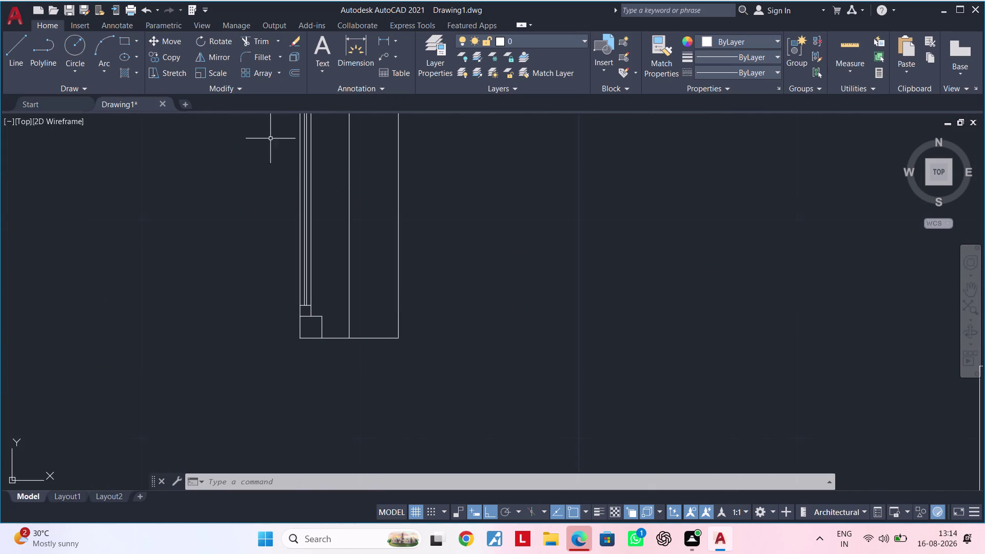
click(381, 40)
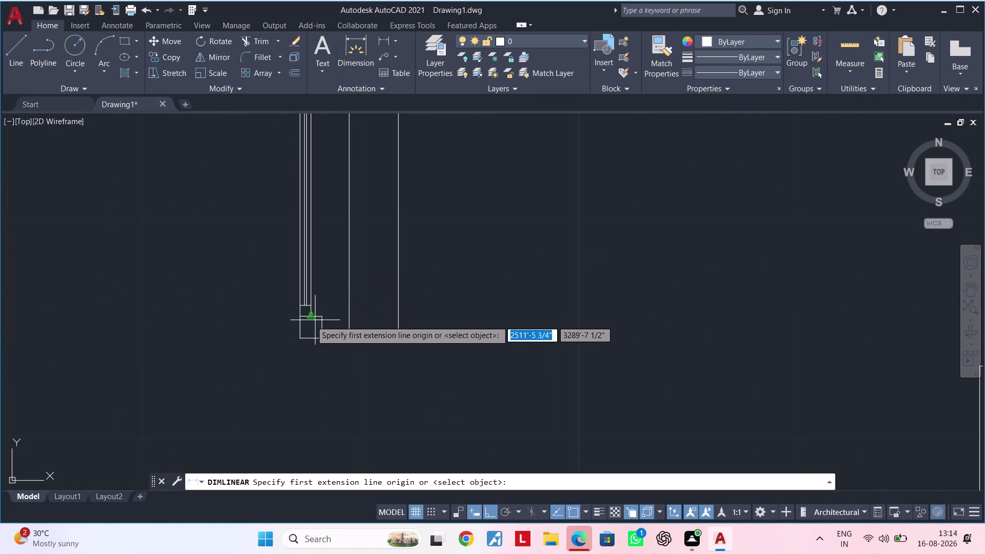
scroll(up, 3)
click(289, 309)
click(315, 309)
scroll(down, 3)
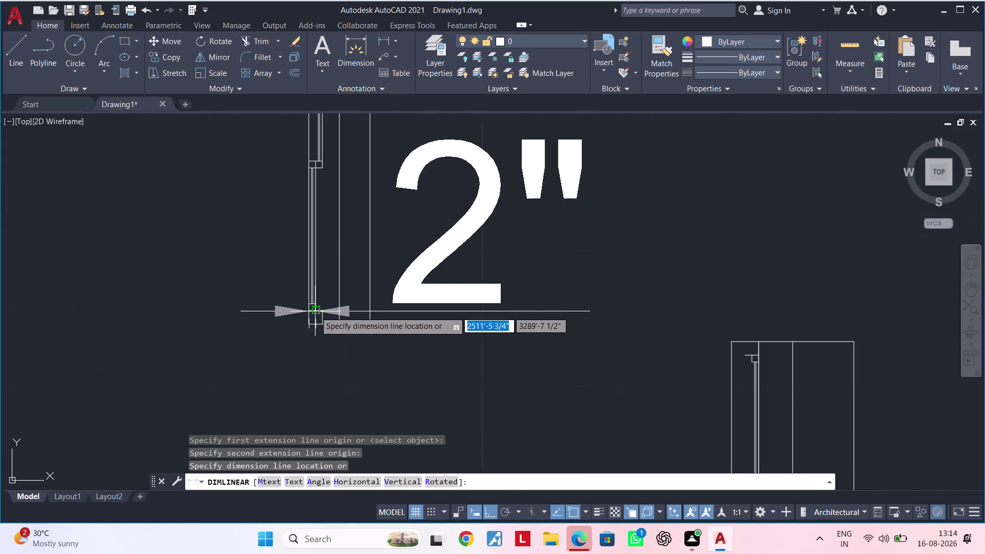
key(Escape)
scroll(up, 3)
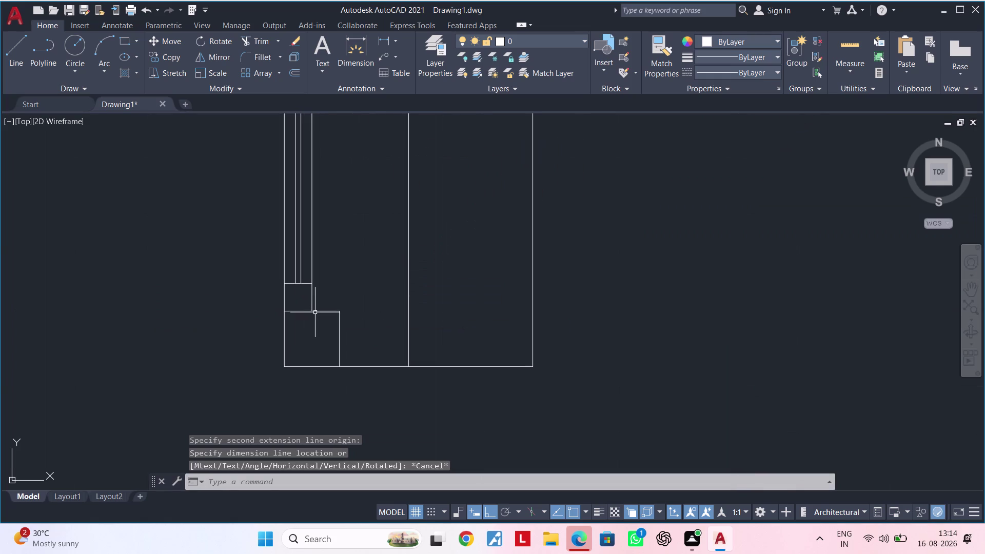
Place a 1-inch linear dimension at the small square, then delete it.
key(space)
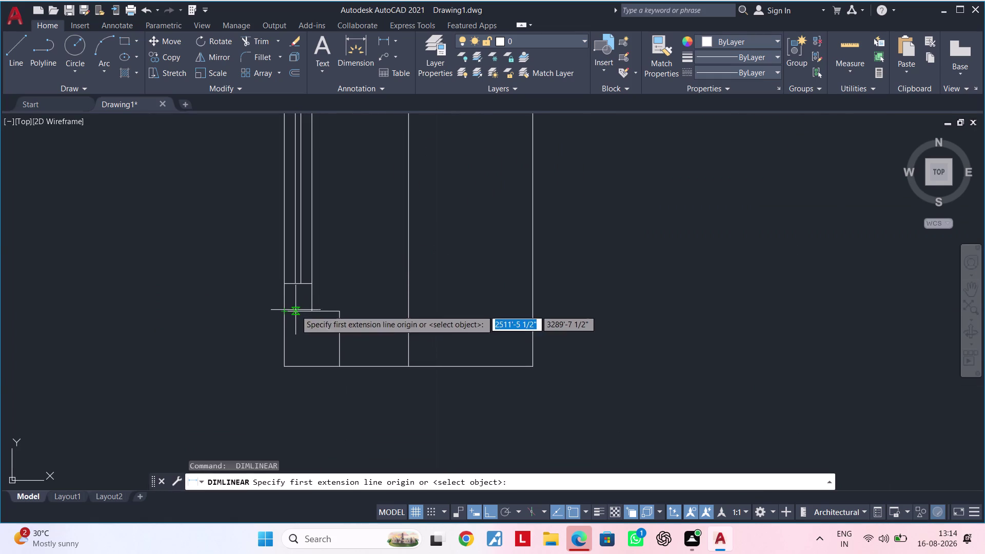
click(286, 312)
click(340, 309)
scroll(down, 3)
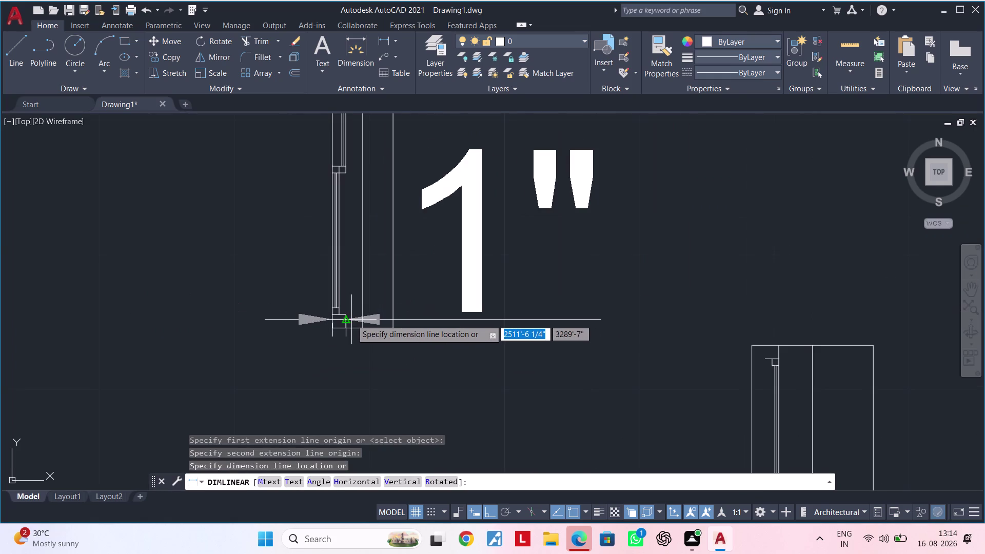
scroll(up, 3)
click(356, 358)
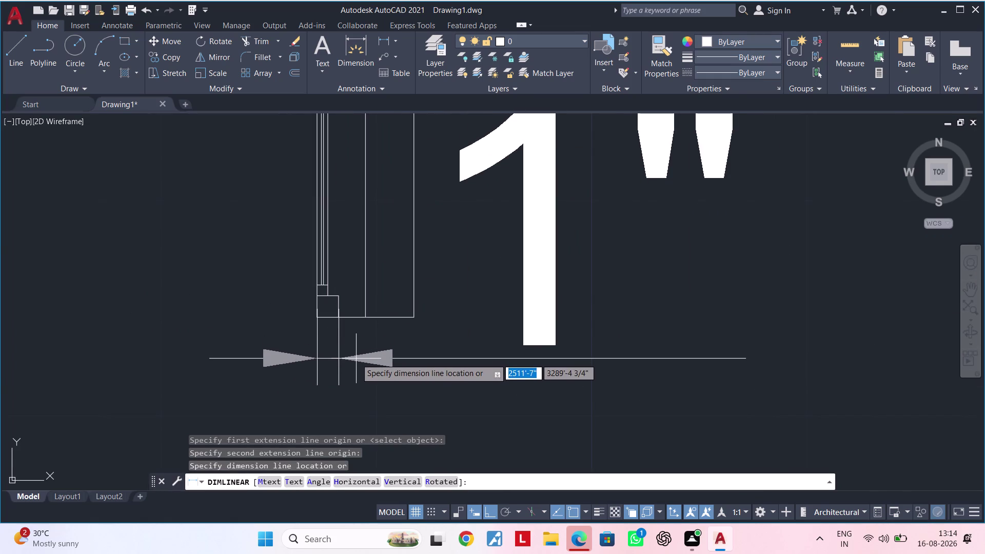
scroll(down, 3)
middle_drag(468, 381, 422, 372)
key(Escape)
click(428, 358)
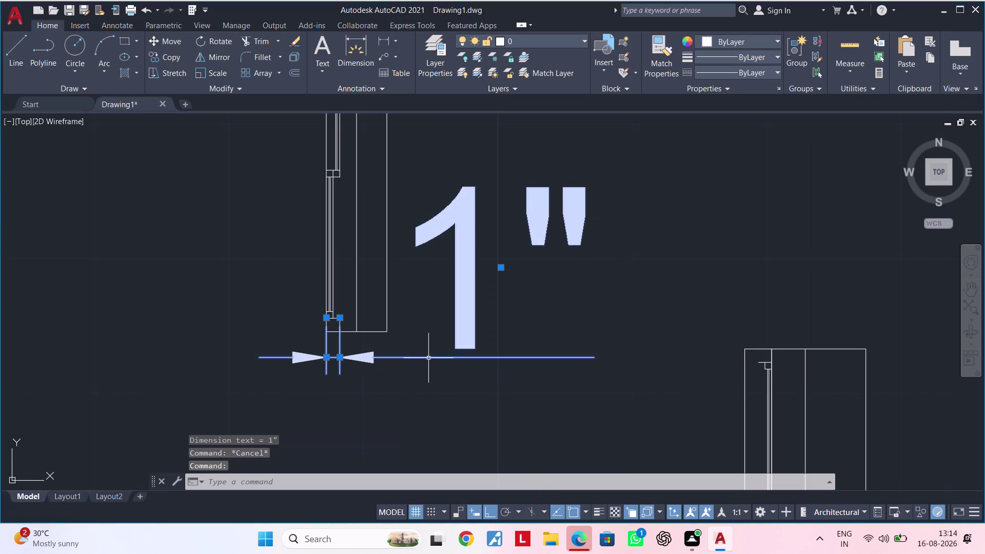
key(Delete)
Pick the frame's bottom-left corner and a second point for a new linear dimension.
middle_drag(559, 378, 447, 115)
middle_drag(496, 252, 441, 185)
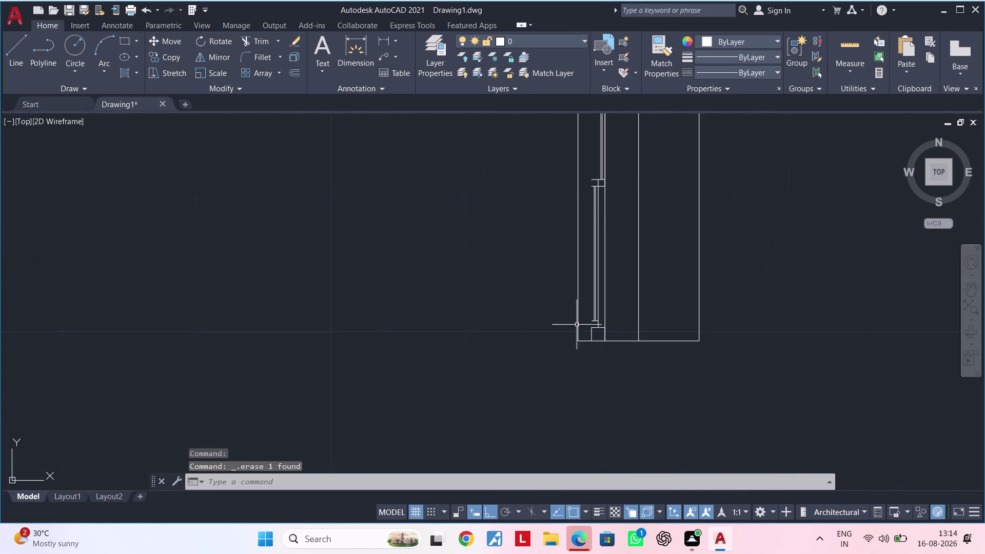
scroll(up, 3)
click(385, 36)
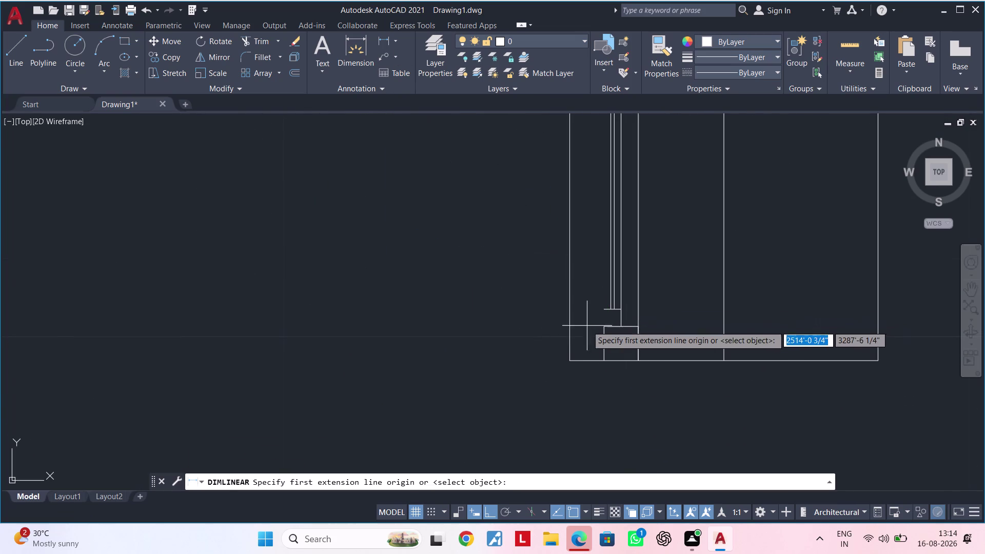
click(607, 329)
click(575, 328)
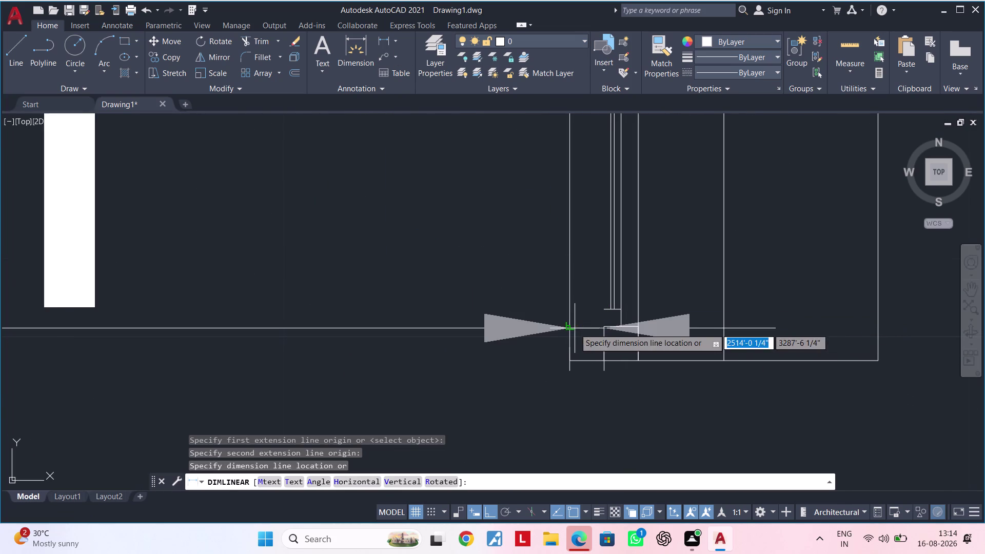
scroll(down, 3)
scroll(up, 3)
scroll(up, 3)
middle_drag(537, 333, 522, 332)
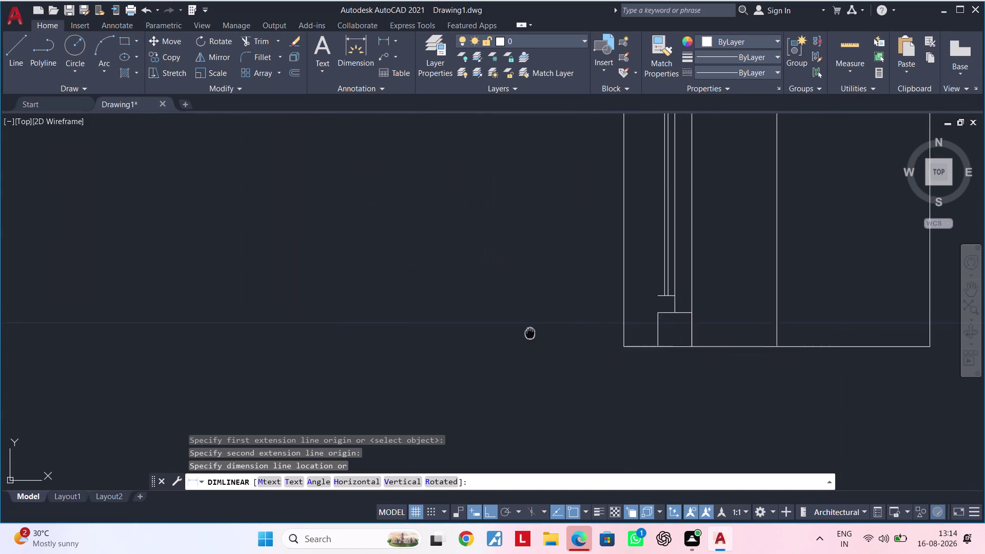
Cancel the unfinished linear dimension without placing it.
middle_drag(521, 333, 376, 332)
key(Escape)
key(Escape)
scroll(up, 3)
Window-select the frame line ends and add the lower frame lines.
click(511, 259)
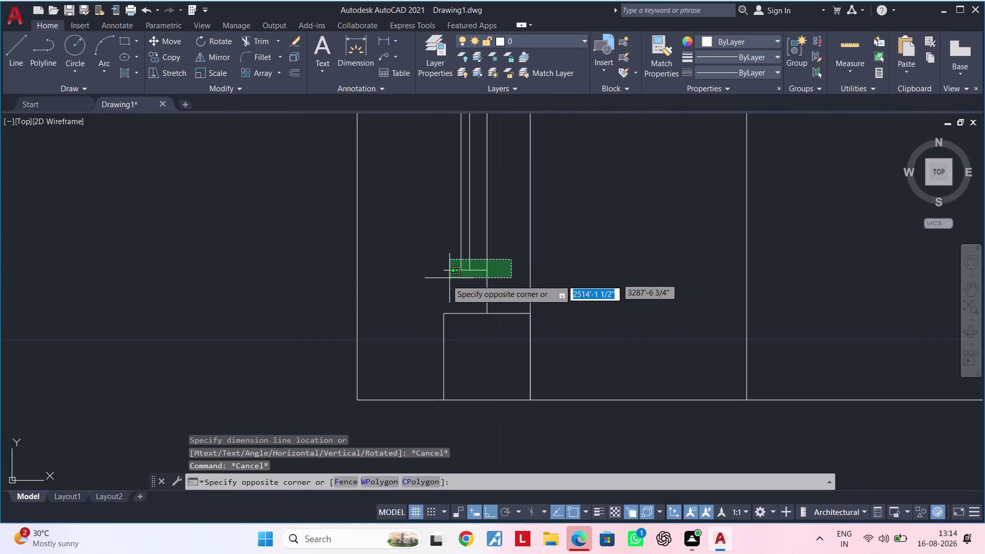
click(442, 284)
scroll(down, 3)
middle_drag(462, 250, 456, 497)
scroll(up, 3)
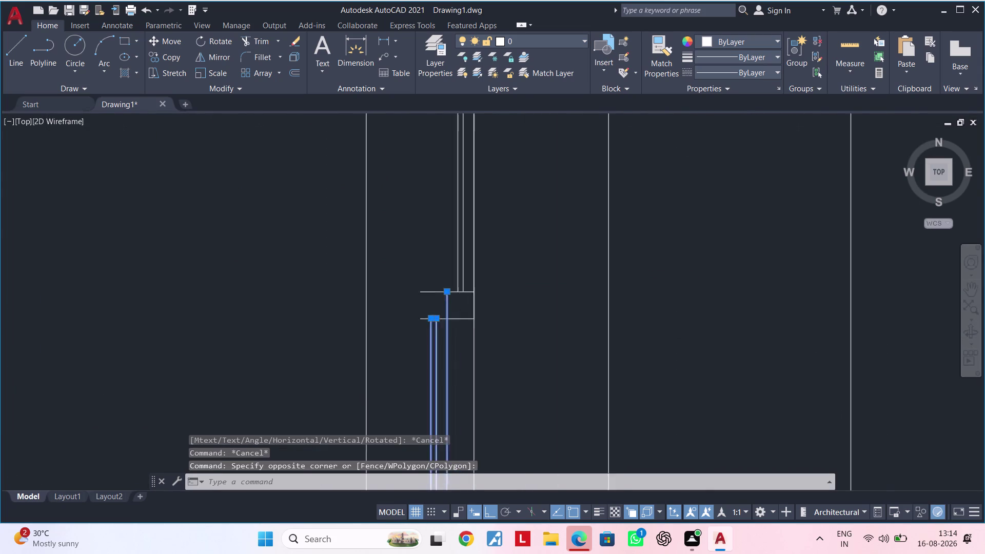
click(458, 335)
click(439, 234)
scroll(down, 3)
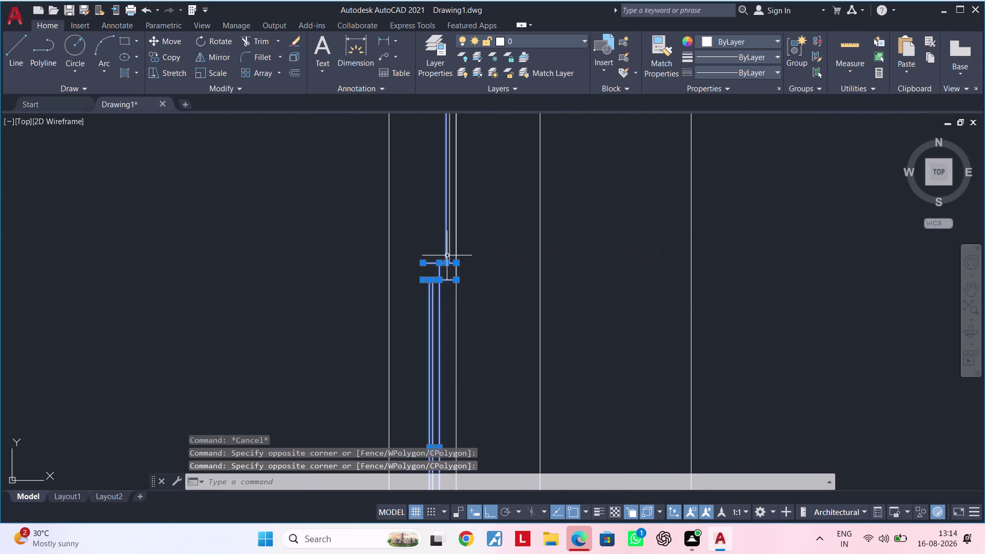
scroll(up, 3)
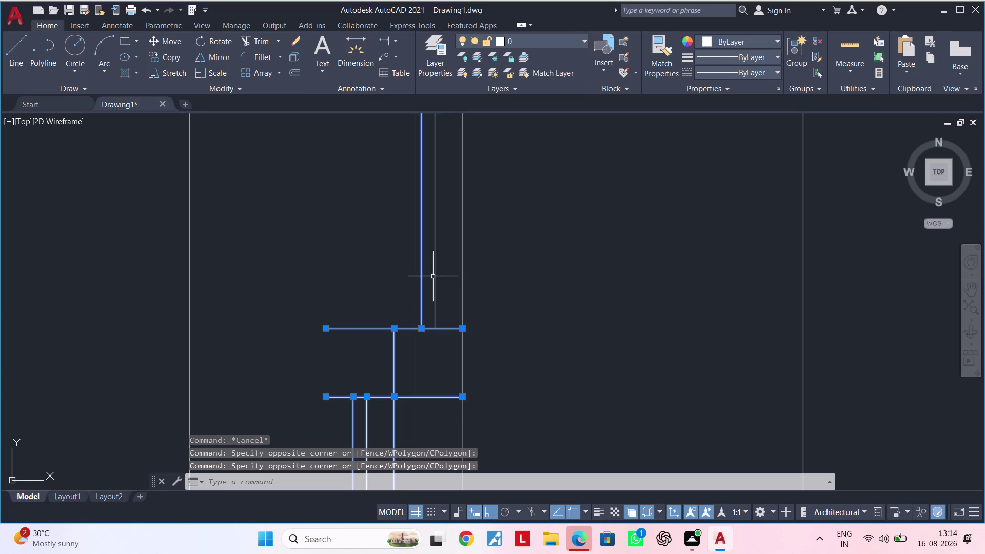
click(433, 276)
scroll(down, 3)
Add the upper frame line ends to the selection, panning along the detail.
middle_drag(353, 191, 375, 345)
middle_drag(422, 196, 423, 261)
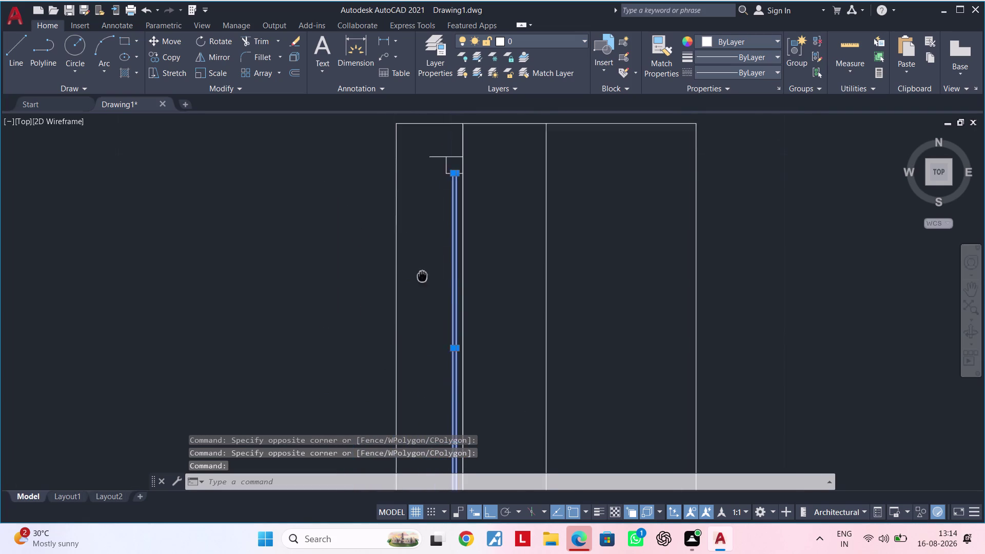
middle_drag(422, 261, 418, 413)
scroll(up, 3)
drag(447, 225, 437, 250)
click(407, 312)
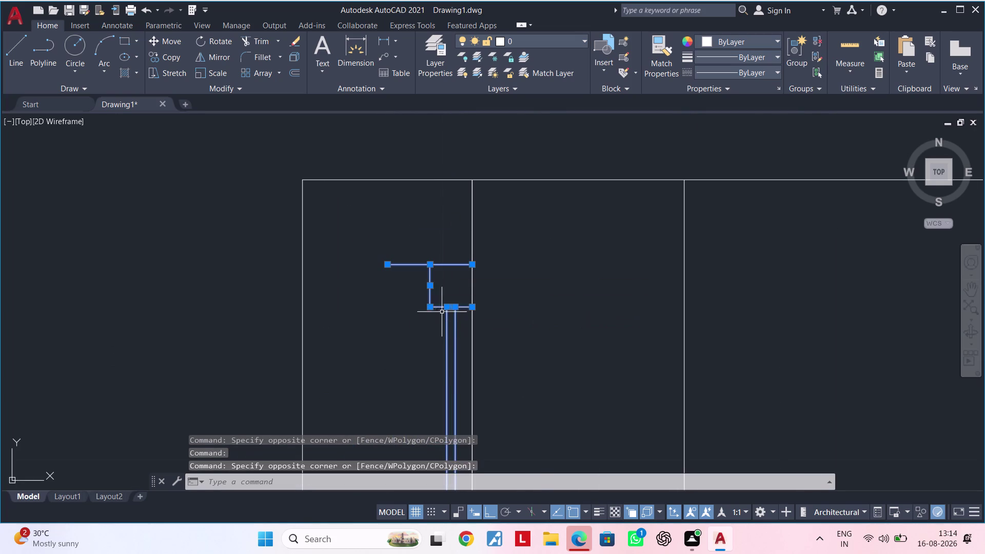
scroll(up, 3)
scroll(down, 3)
scroll(down, 3)
middle_drag(436, 381, 459, 142)
scroll(up, 3)
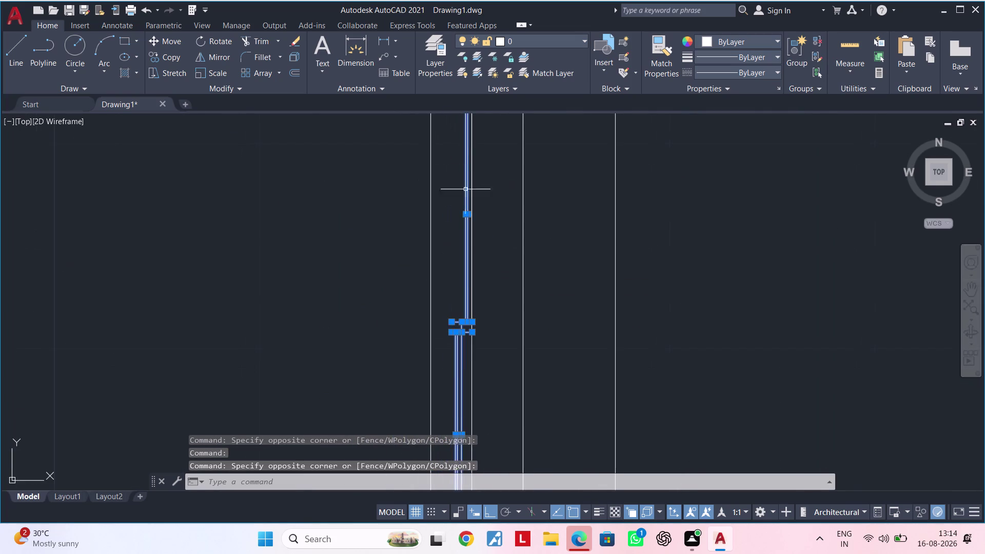
middle_drag(476, 286, 475, 165)
middle_drag(463, 370, 468, 249)
scroll(up, 3)
middle_drag(411, 211, 493, 273)
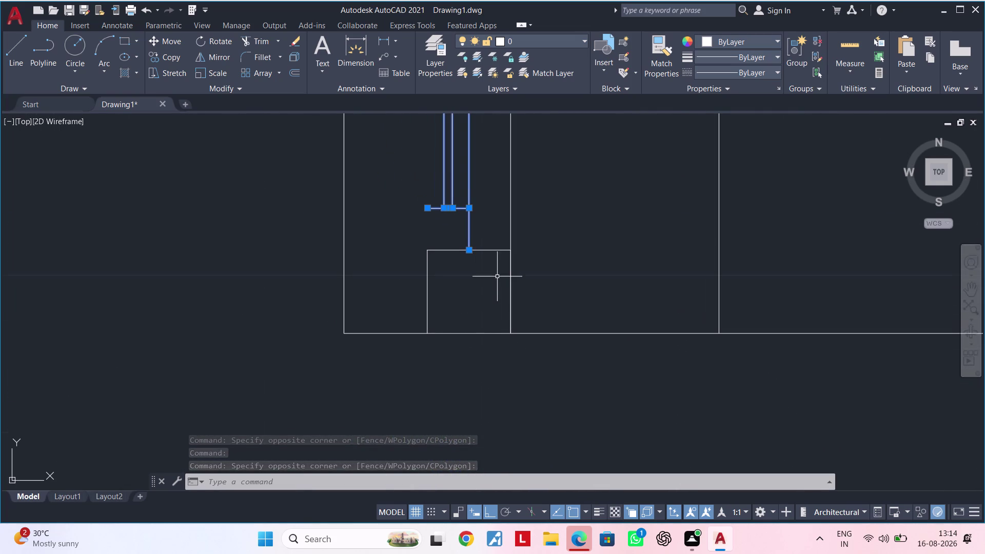
Move the selected frame lines left to a new position with M.
text(M)
key(space)
click(472, 248)
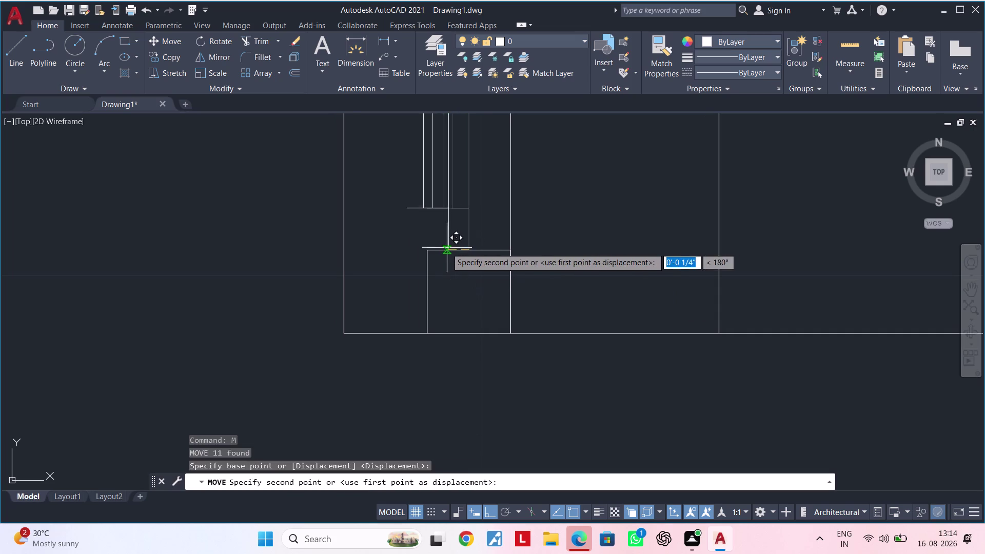
click(426, 247)
scroll(down, 3)
middle_drag(466, 246, 473, 379)
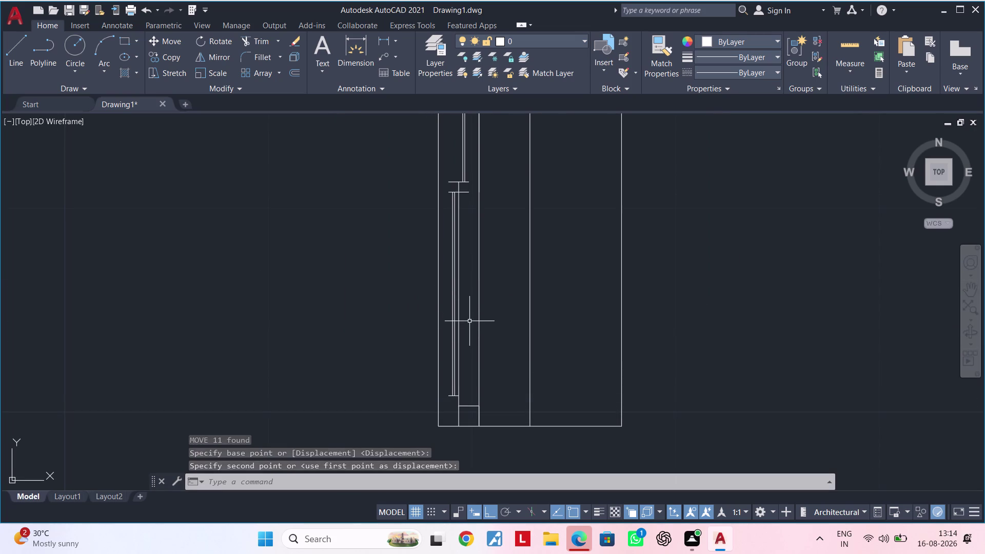
middle_drag(470, 321, 469, 257)
Cancel any active commands and zoom around the window detail.
key(Escape)
key(Escape)
key(Escape)
middle_drag(466, 269, 470, 287)
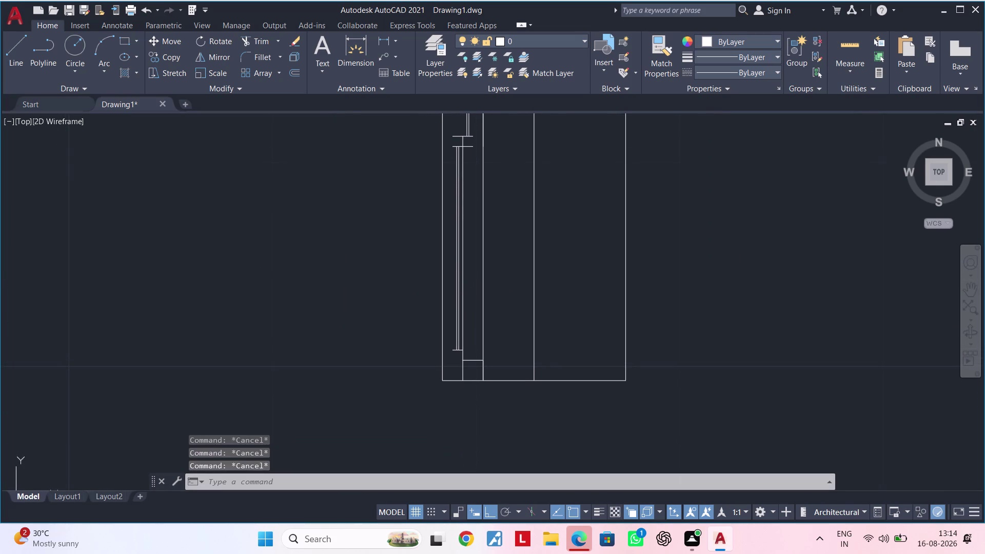
scroll(up, 3)
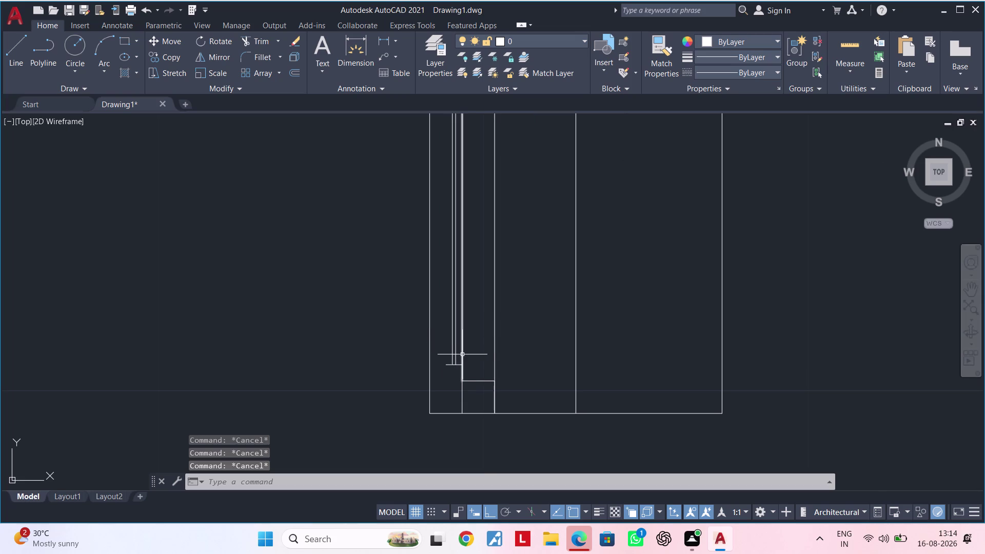
key(Escape)
scroll(down, 3)
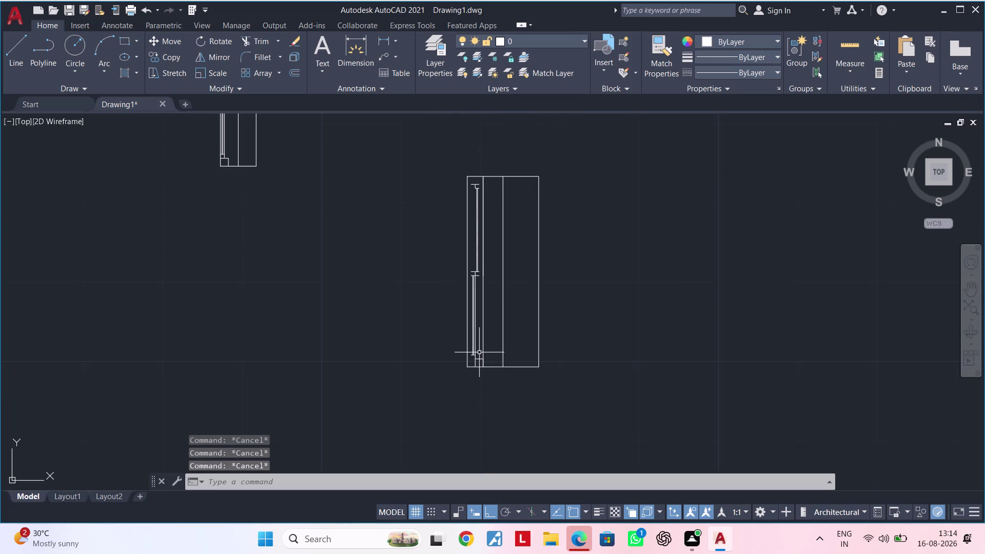
scroll(up, 3)
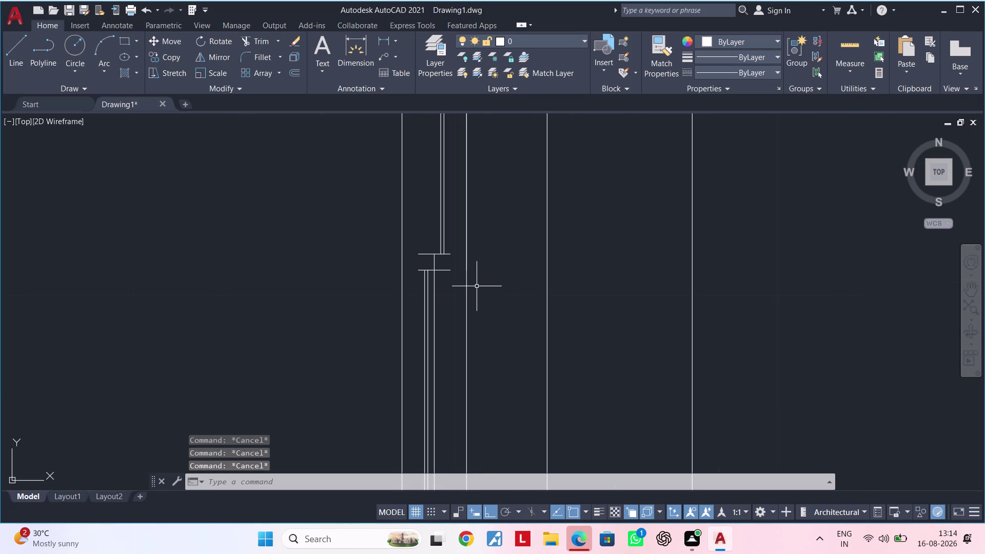
Select the inner vertical frame line, then clear the selection.
click(466, 301)
scroll(down, 3)
key(Escape)
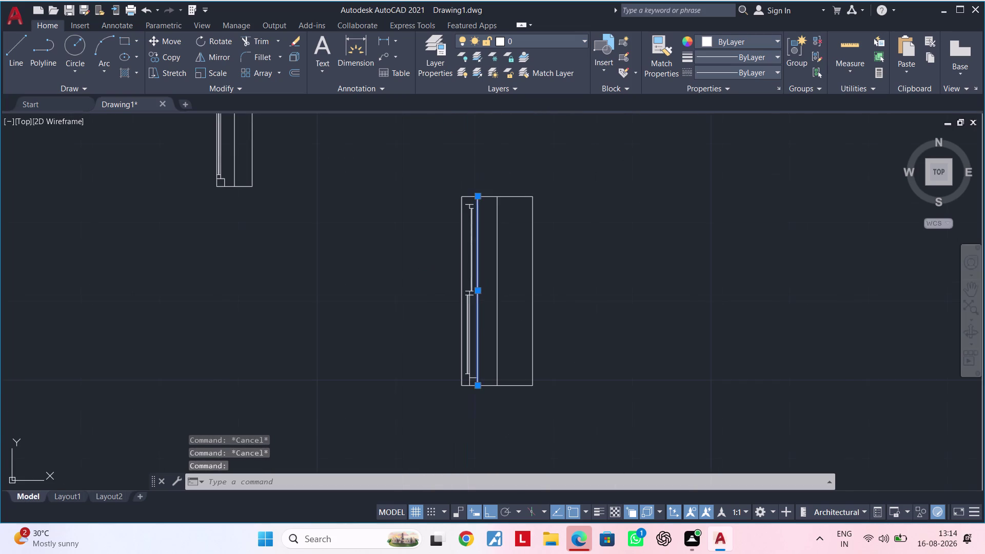
key(Escape)
scroll(down, 3)
key(Escape)
key(Escape)
key(Escape)
key(Escape)
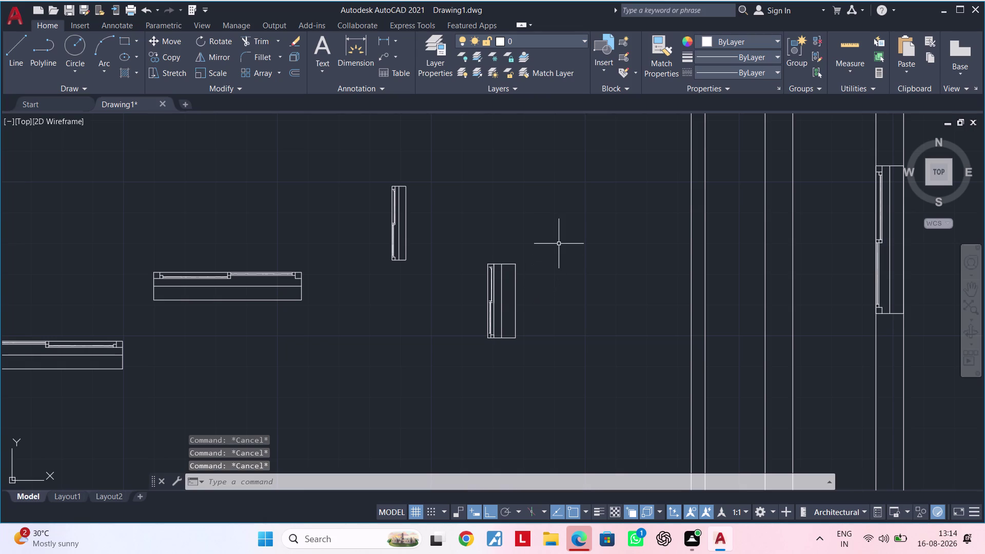
key(Escape)
key(Escape)
key(Escape)
key(Escape)
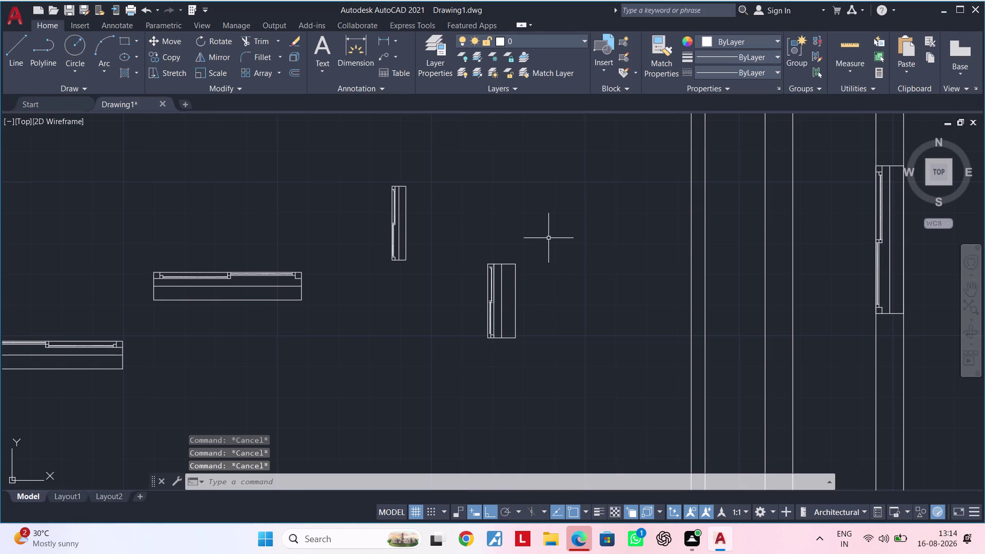
key(Escape)
key(Escape)
Crossing-select the old central window detail and erase it.
click(539, 236)
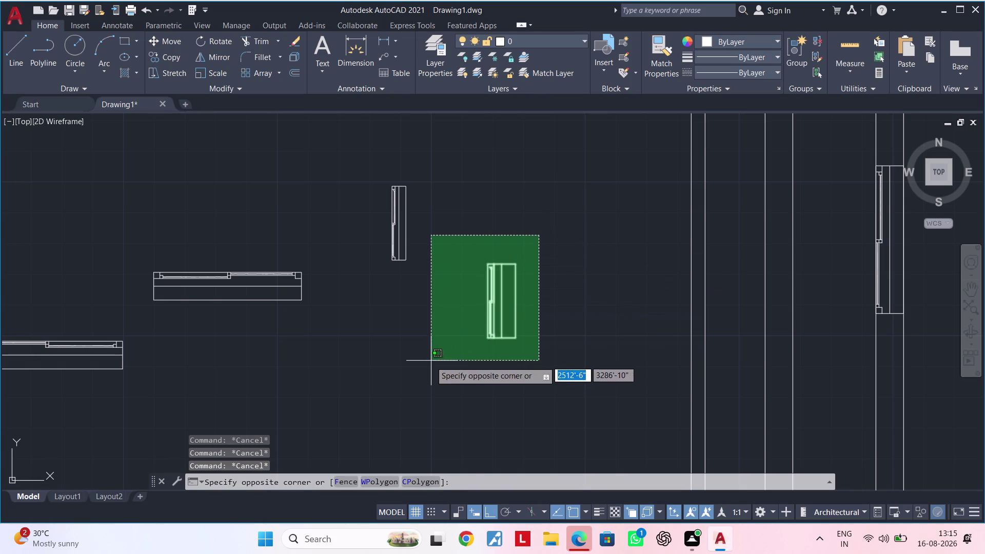
click(430, 363)
key(Delete)
scroll(up, 3)
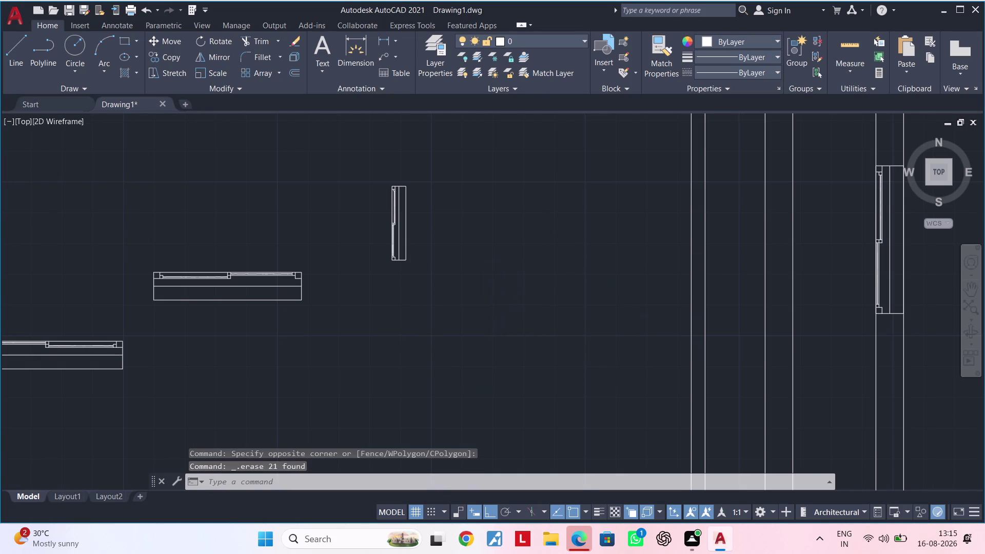
middle_drag(411, 284, 390, 381)
key(Escape)
key(Escape)
Select the other window detail, then clear the selection.
click(412, 200)
click(349, 371)
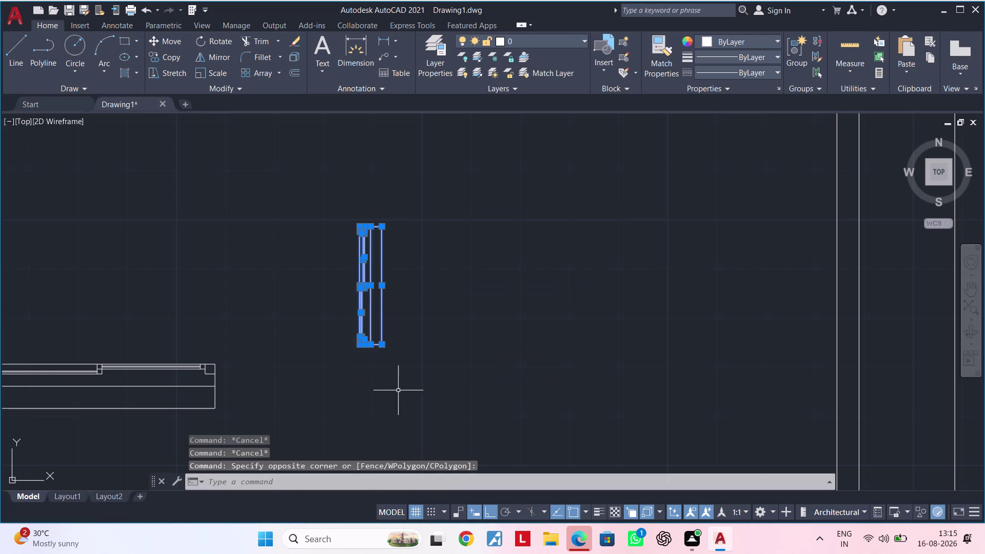
key(Escape)
key(Escape)
middle_drag(436, 375, 418, 308)
key(Escape)
key(Escape)
middle_drag(424, 308, 387, 326)
key(Escape)
key(Escape)
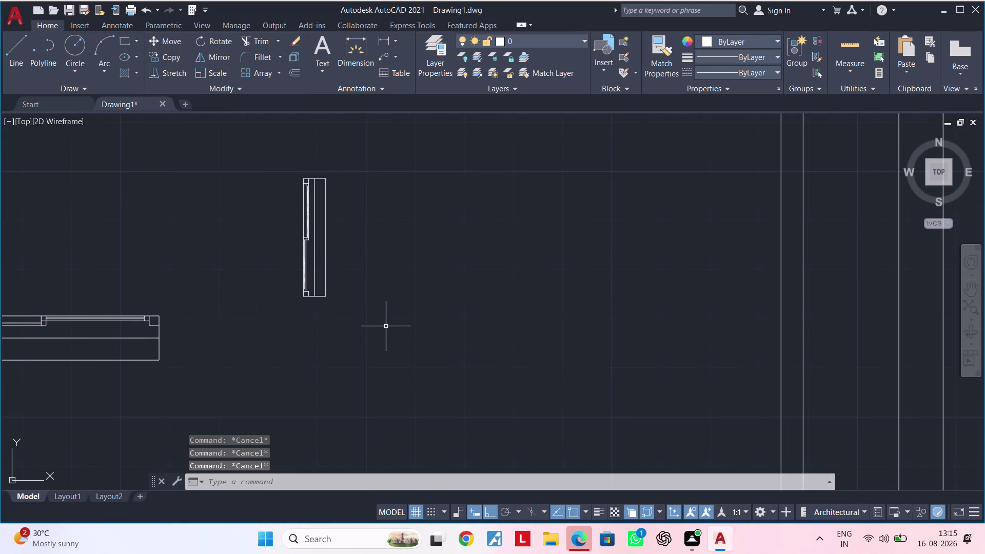
Start the rectangle command with the REC alias.
key(l)
key(Escape)
key(Escape)
key(r)
key(e)
key(c)
key(space)
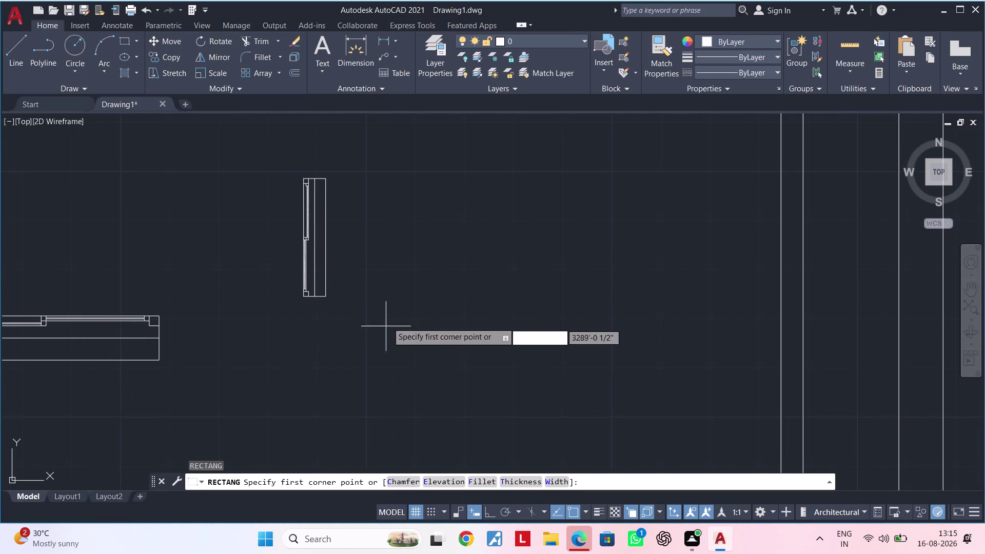
Abandon a 9" corner entry and delete the wrongly sized rectangle.
click(405, 266)
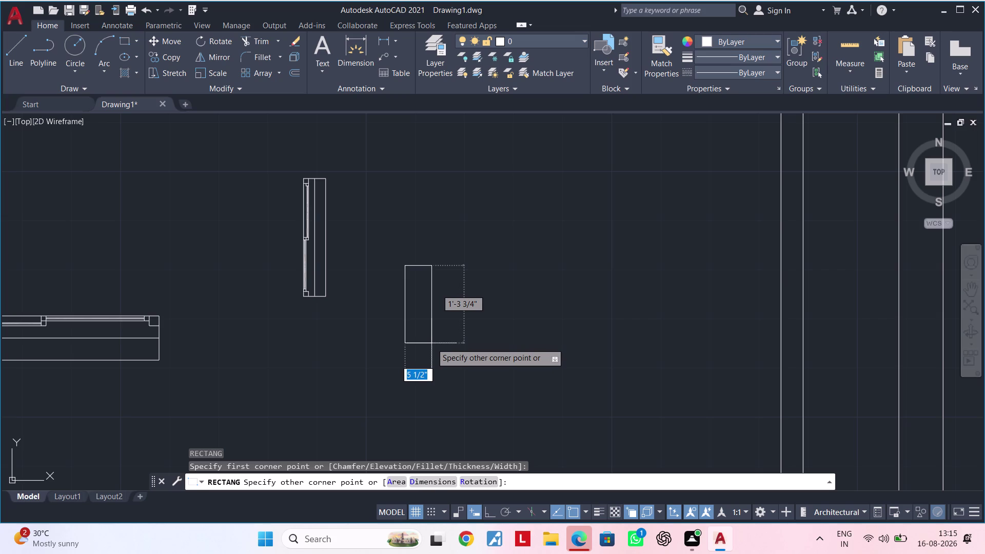
text(9")
key(Return)
key(Escape)
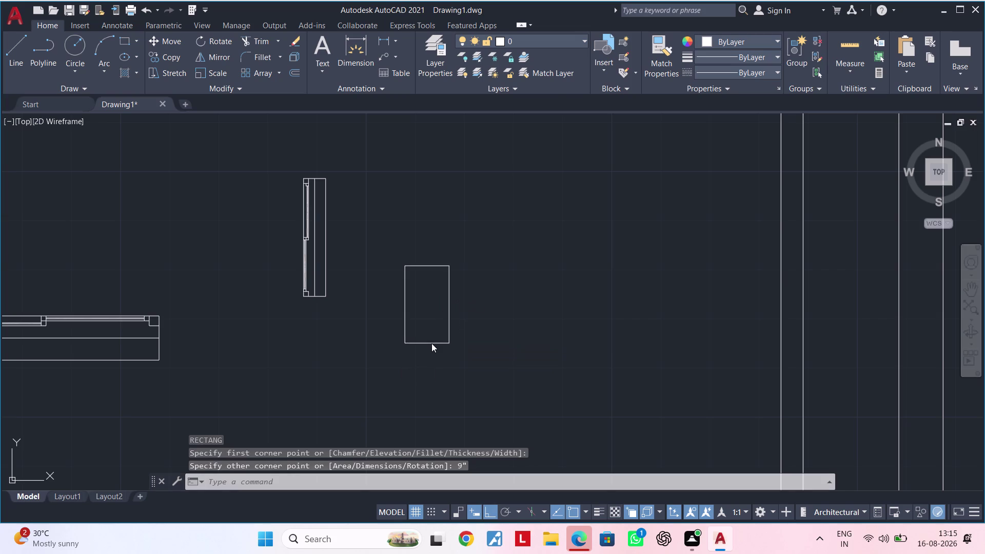
key(Escape)
drag(518, 214, 510, 220)
click(365, 394)
key(Delete)
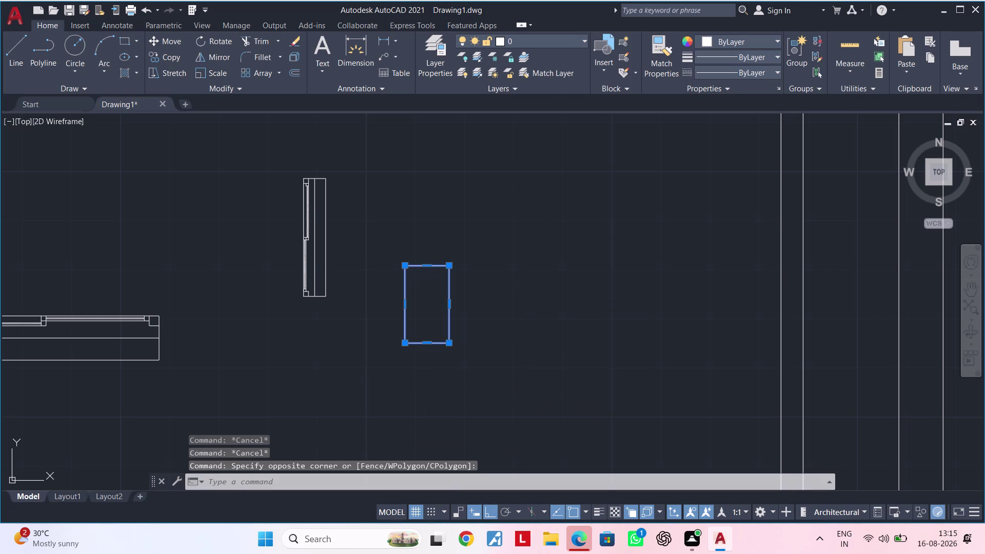
key(Escape)
key(Escape)
key(Escape)
key(Escape)
Redraw the frame rectangle by dimensions, 9" long by 2' wide.
text(REC)
key(space)
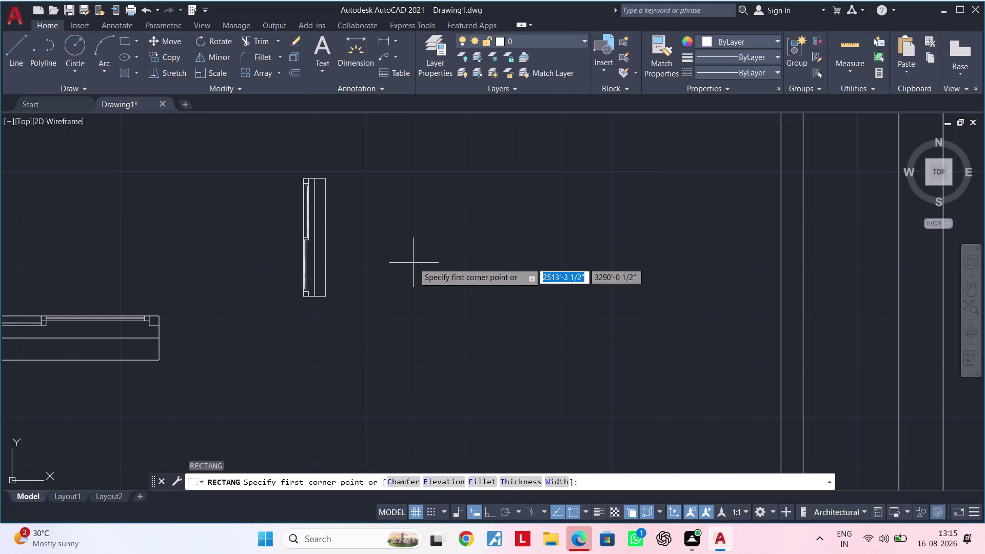
click(420, 238)
text(D)
key(space)
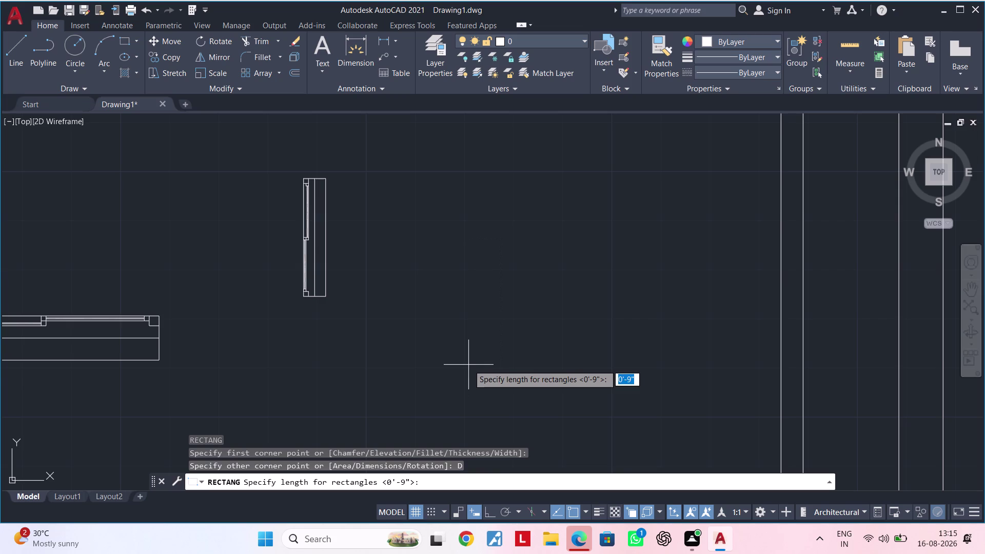
text(9")
key(Return)
text(2)
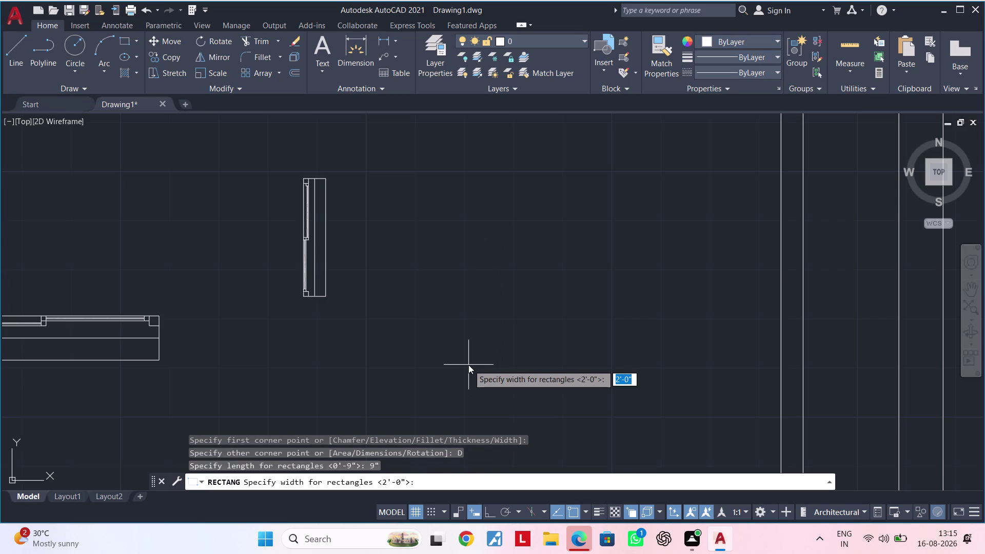
text(')
key(Return)
click(472, 364)
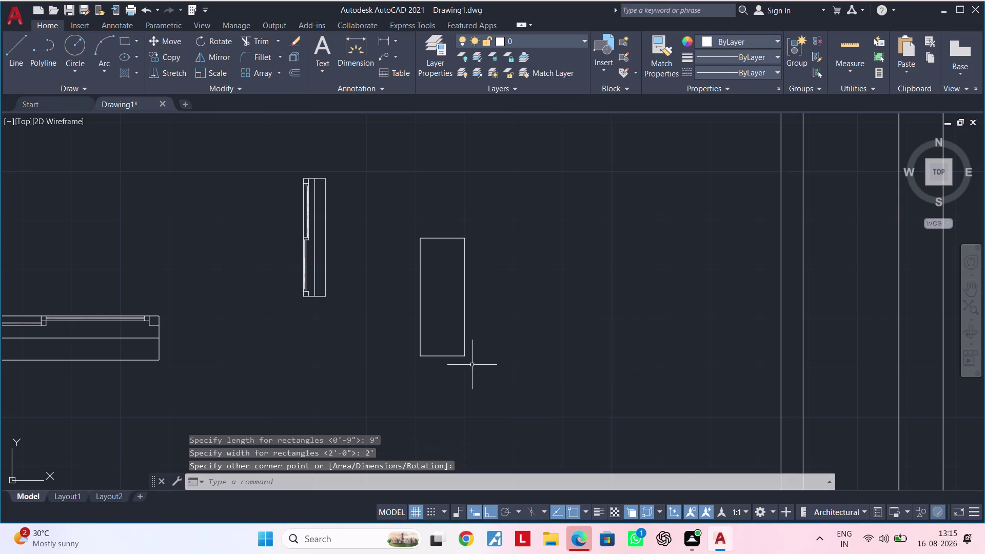
Confirm the rectangle's top edge reads 9" with an unplaced linear dimension, then start LINE.
key(Escape)
scroll(down, 3)
middle_drag(457, 310, 457, 323)
key(Escape)
key(Escape)
key(Escape)
scroll(up, 3)
middle_drag(456, 310, 466, 304)
key(Escape)
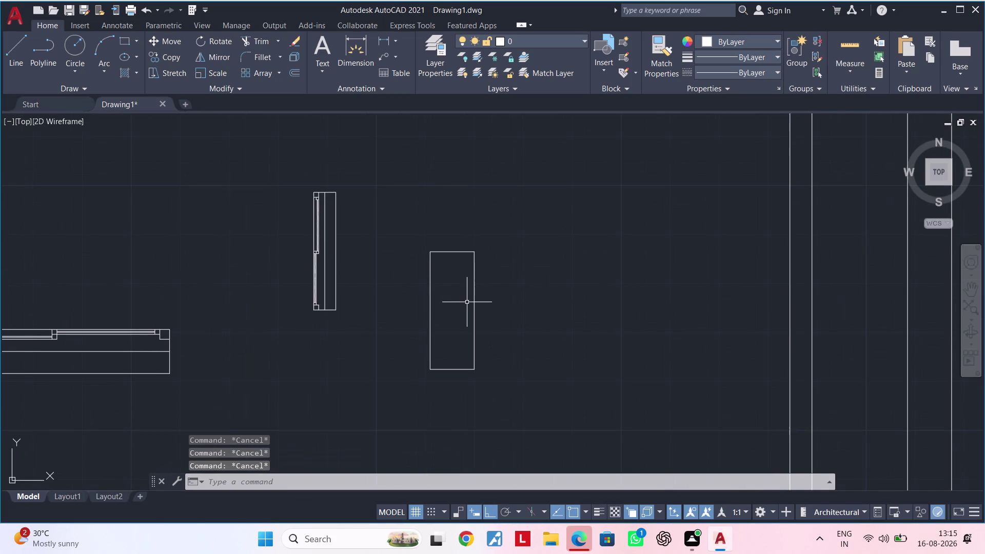
key(Escape)
key(Escape)
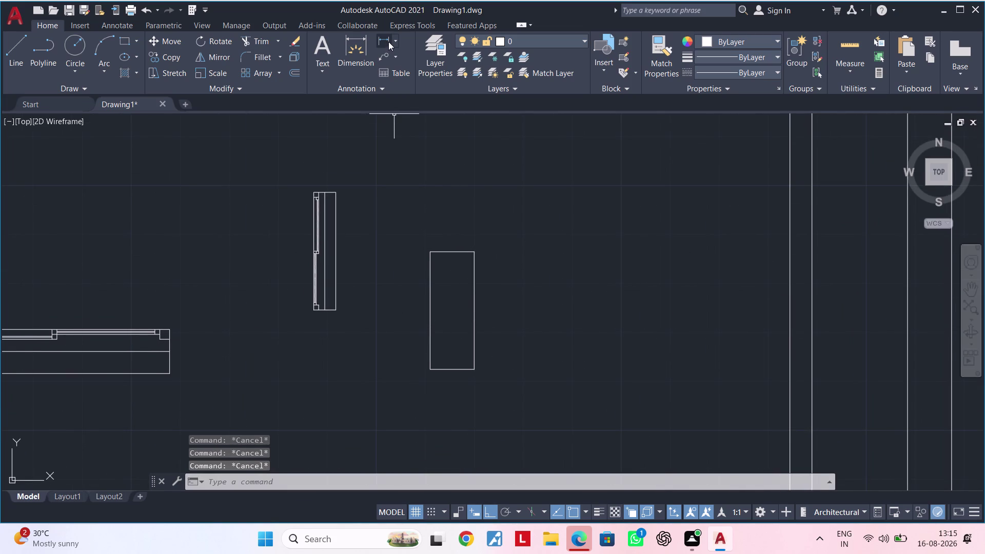
click(389, 42)
click(428, 255)
click(472, 254)
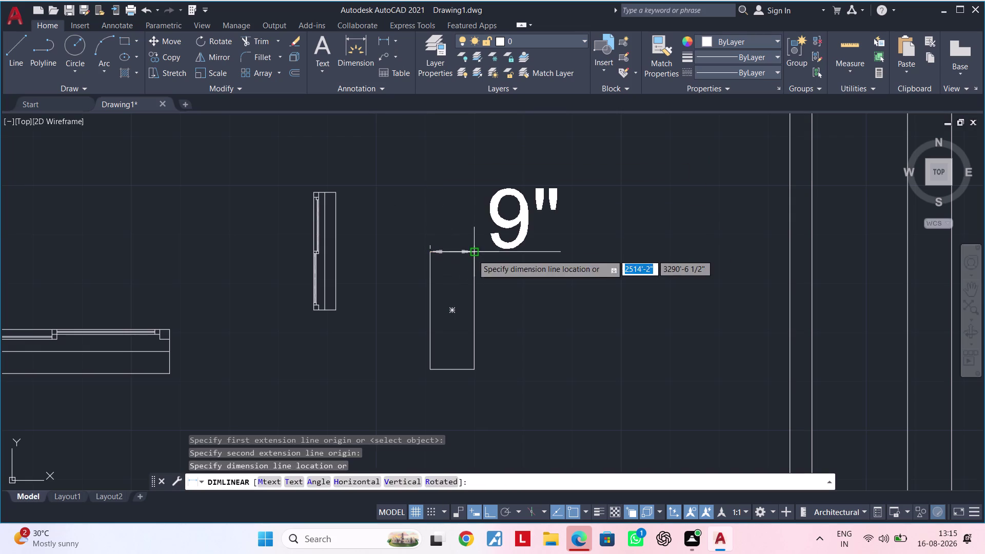
key(Escape)
key(Escape)
key(Escape)
key(Escape)
key(Escape)
text(L)
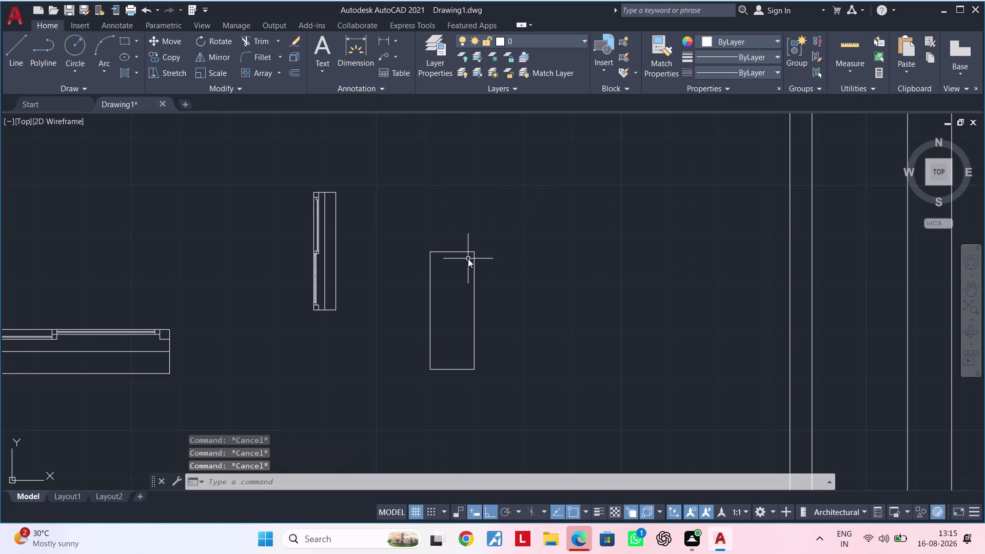
key(space)
Draw the centre dividing line from the rectangle's top midpoint to its bottom midpoint.
scroll(up, 3)
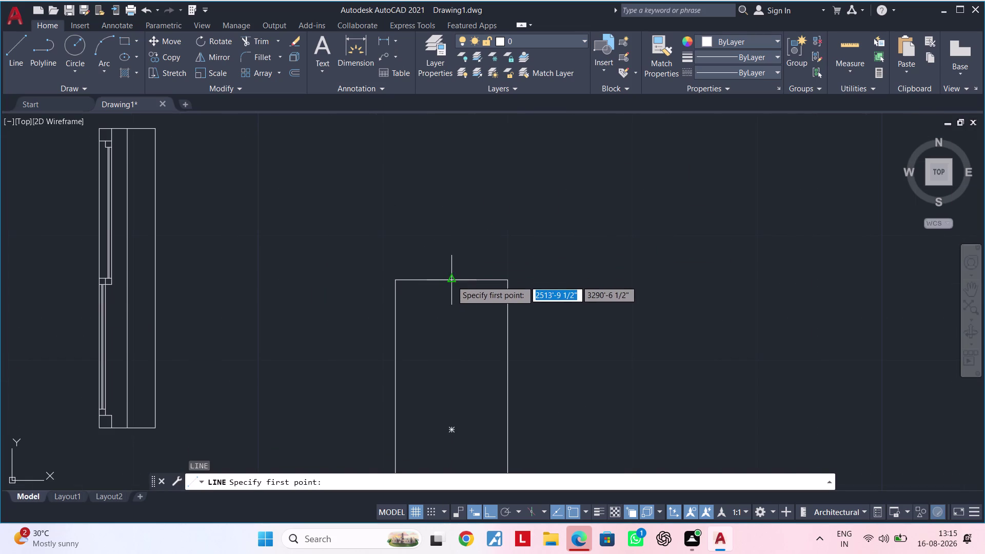
click(453, 280)
scroll(down, 3)
middle_drag(465, 360, 483, 284)
scroll(up, 3)
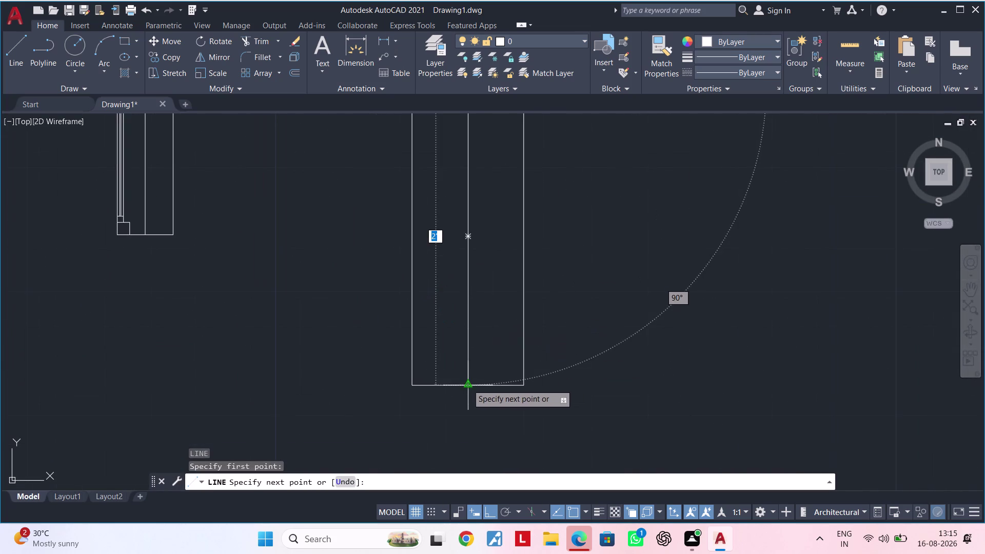
click(466, 384)
key(Escape)
key(Escape)
middle_drag(457, 325, 500, 363)
key(Escape)
key(Escape)
middle_drag(495, 338, 522, 348)
key(Escape)
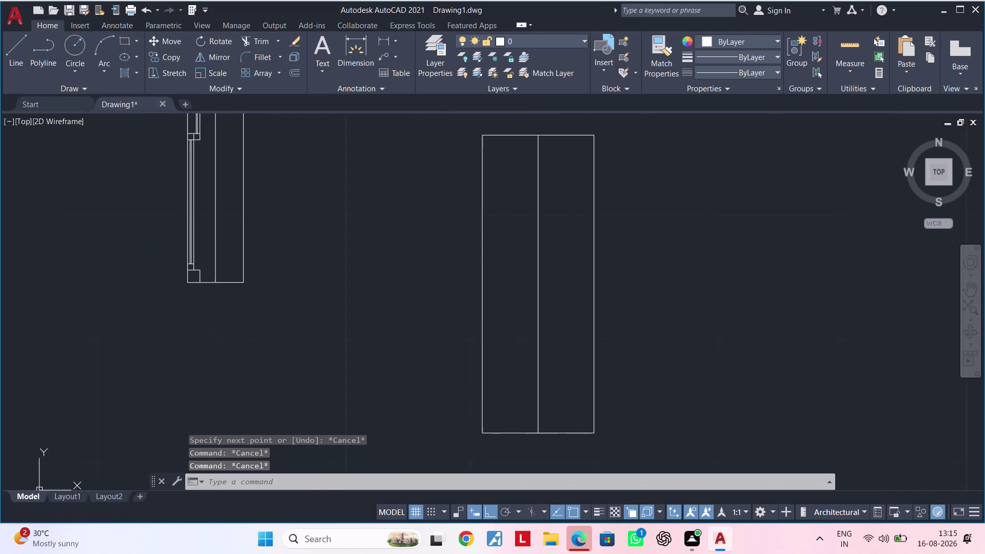
key(Escape)
middle_drag(521, 316, 538, 348)
key(Escape)
key(Escape)
key(Escape)
Start and cancel the Offset command twice while recentring the view on the rectangle.
text(OF)
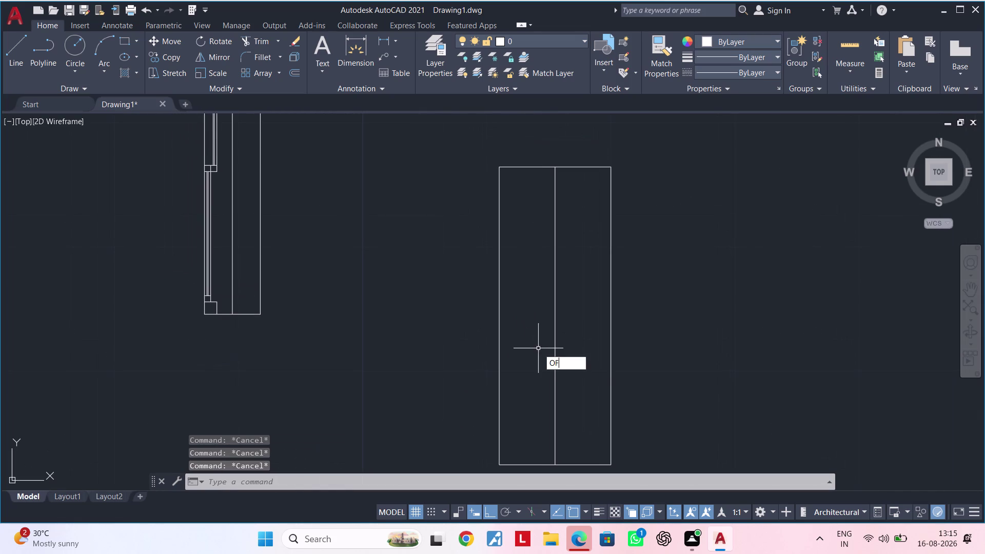
key(space)
key(Escape)
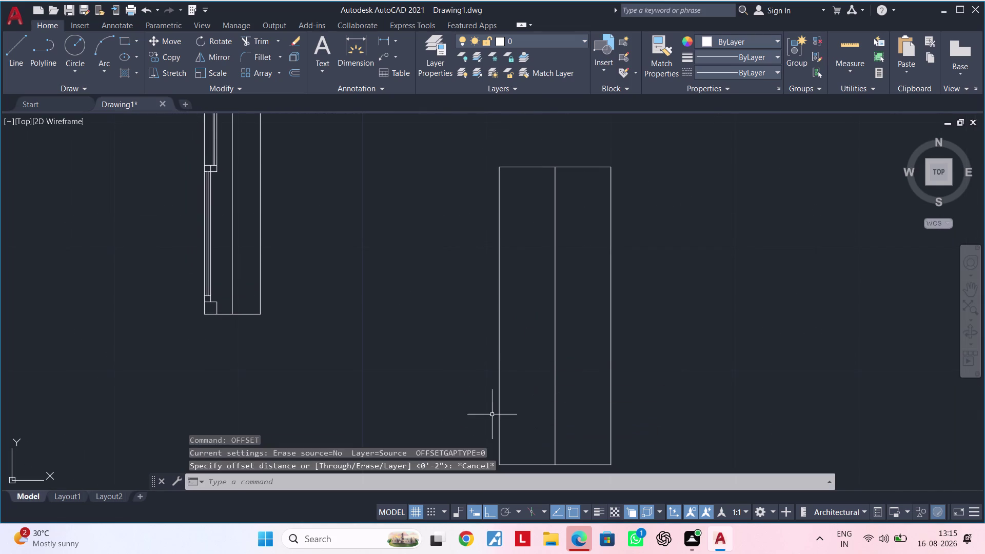
middle_drag(543, 391, 504, 283)
key(Escape)
key(Escape)
key(space)
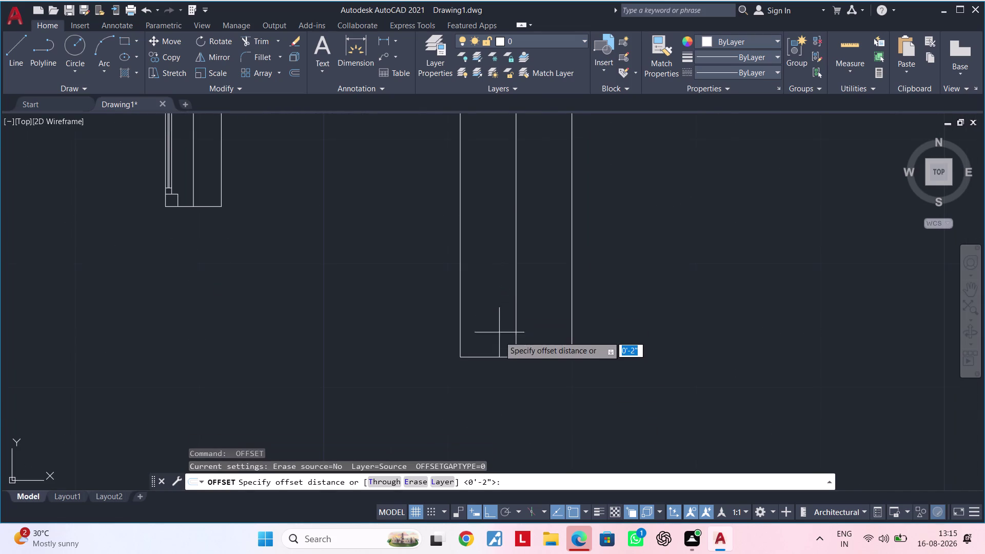
key(Escape)
key(Escape)
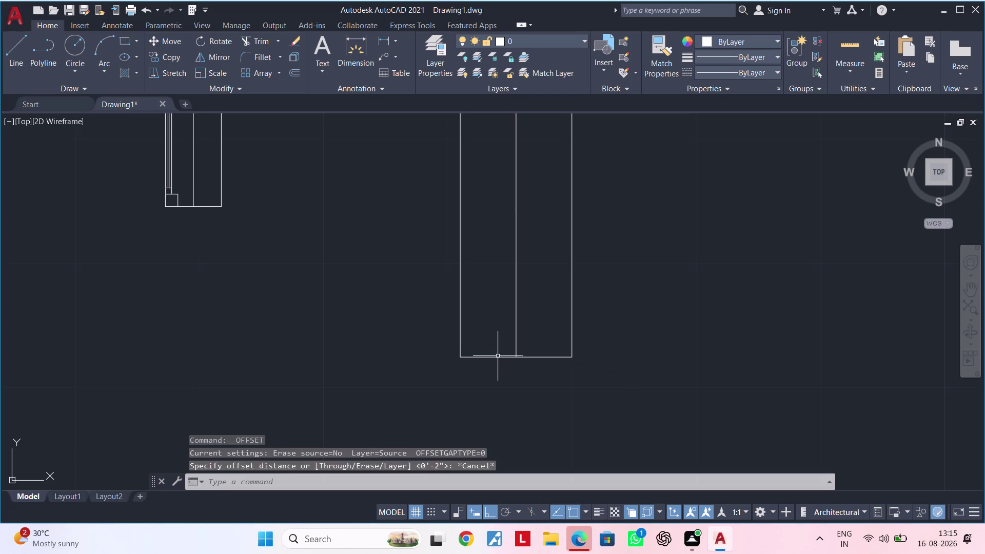
middle_drag(496, 316, 495, 307)
key(Escape)
scroll(down, 3)
middle_drag(496, 289, 501, 342)
scroll(up, 3)
key(Escape)
middle_drag(497, 321, 521, 320)
key(Escape)
key(Escape)
In the left half, draw a horizontal line at mid-height and a vertical line up to the top edge.
key(l)
key(space)
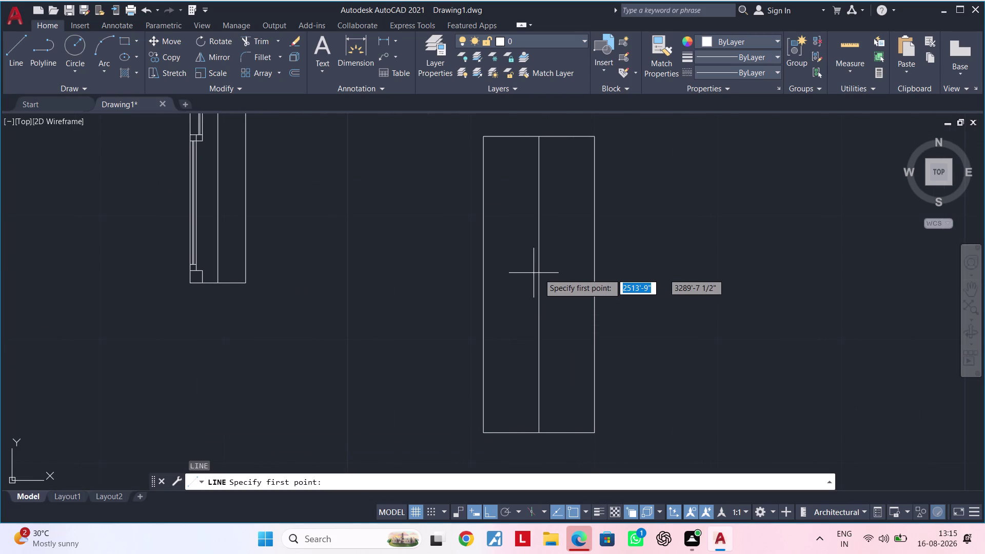
click(538, 284)
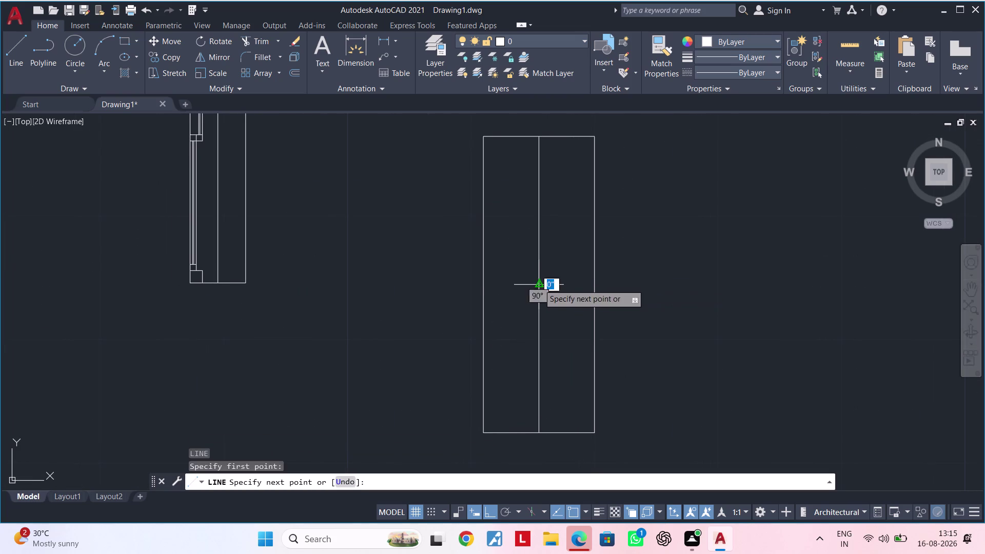
click(481, 287)
key(Escape)
key(Escape)
key(space)
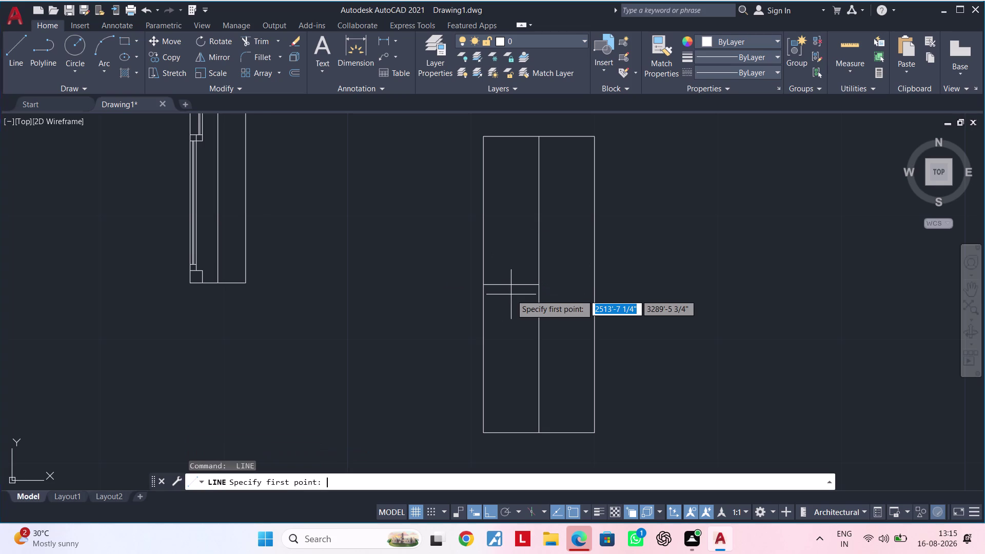
click(509, 282)
click(510, 137)
key(Escape)
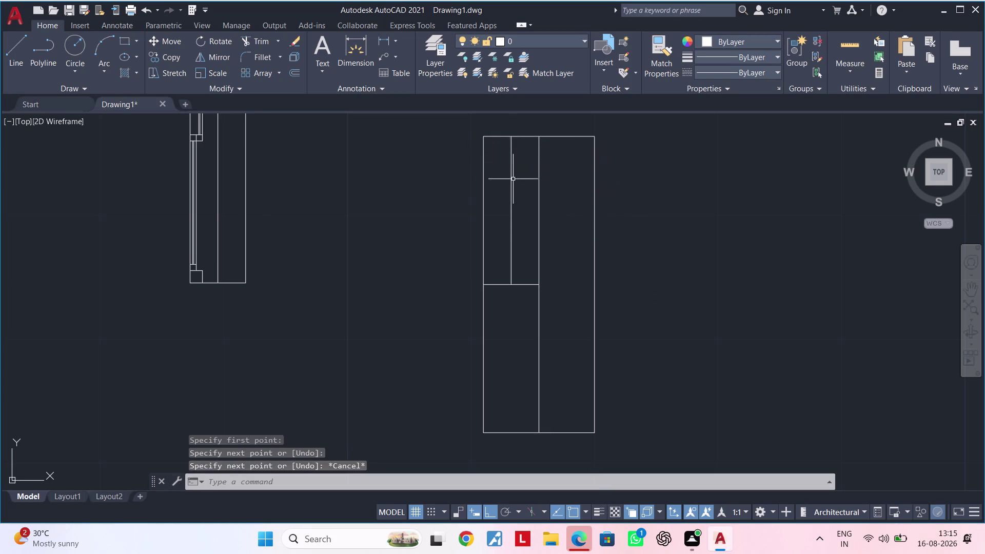
key(Escape)
middle_drag(502, 188, 506, 242)
key(Escape)
key(Escape)
key(Escape)
key(Escape)
key(Escape)
Try a 1" offset on a line, then cancel it without creating a copy.
text(O)
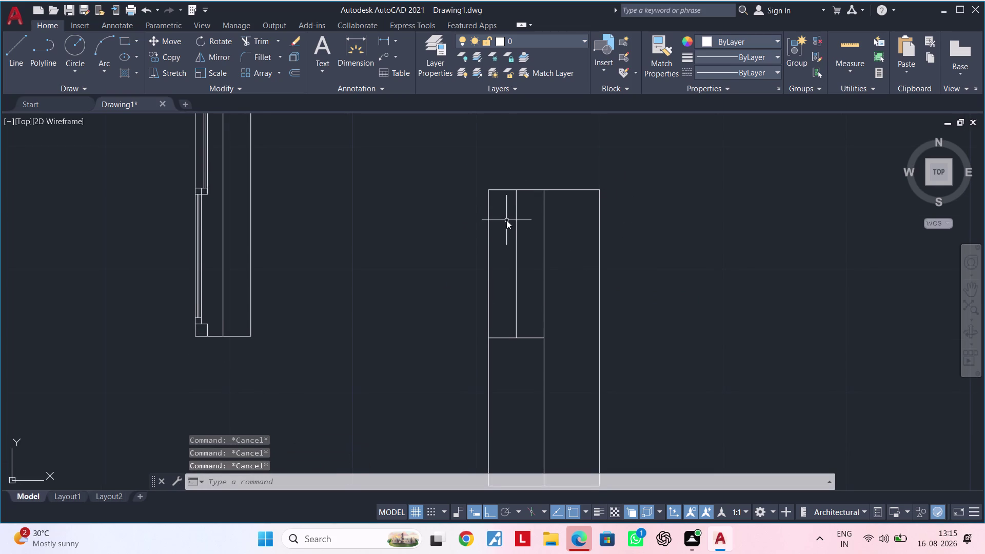
text(F 1")
key(Return)
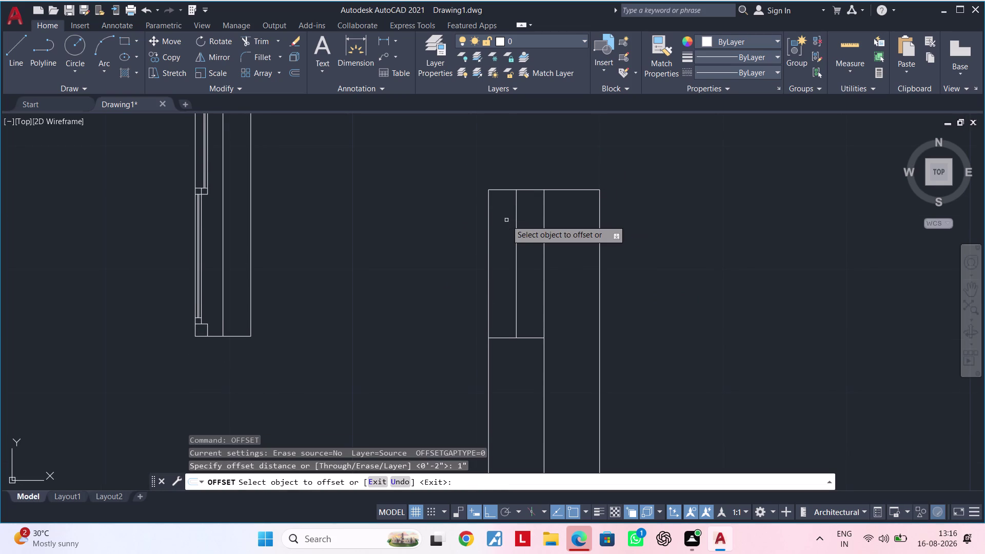
click(490, 236)
key(Escape)
key(Escape)
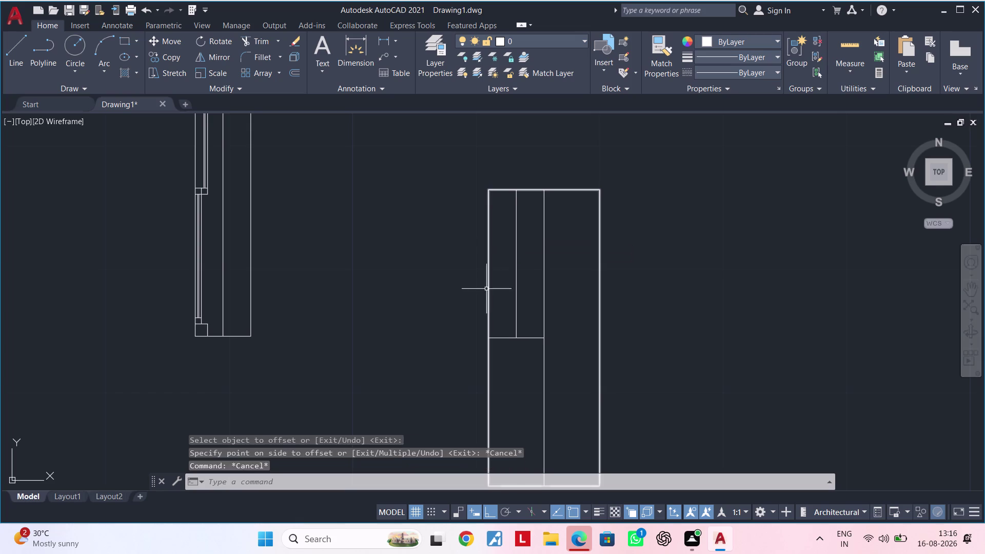
key(Escape)
key(Escape)
Select the outer frame rectangle and explode it with X.
click(486, 295)
click(495, 295)
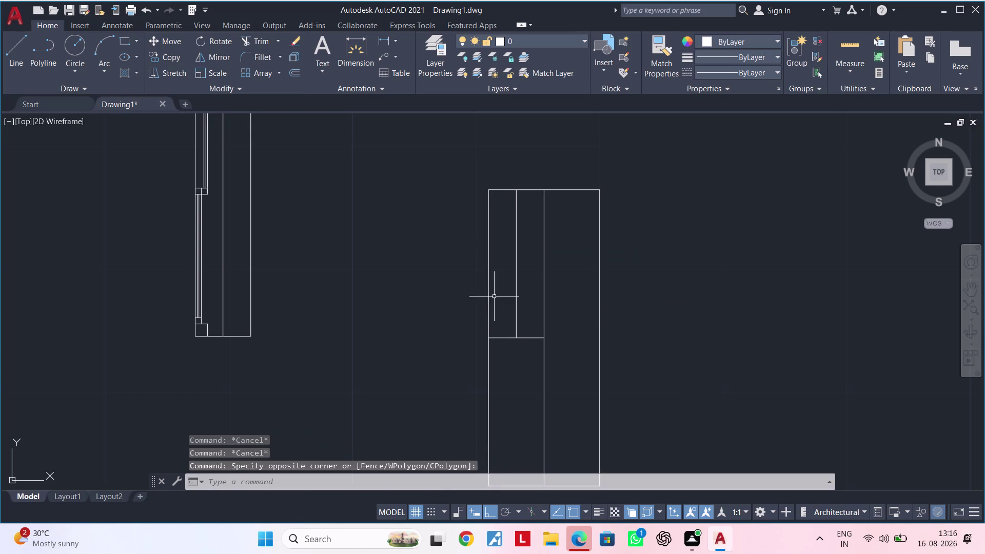
click(491, 297)
click(487, 298)
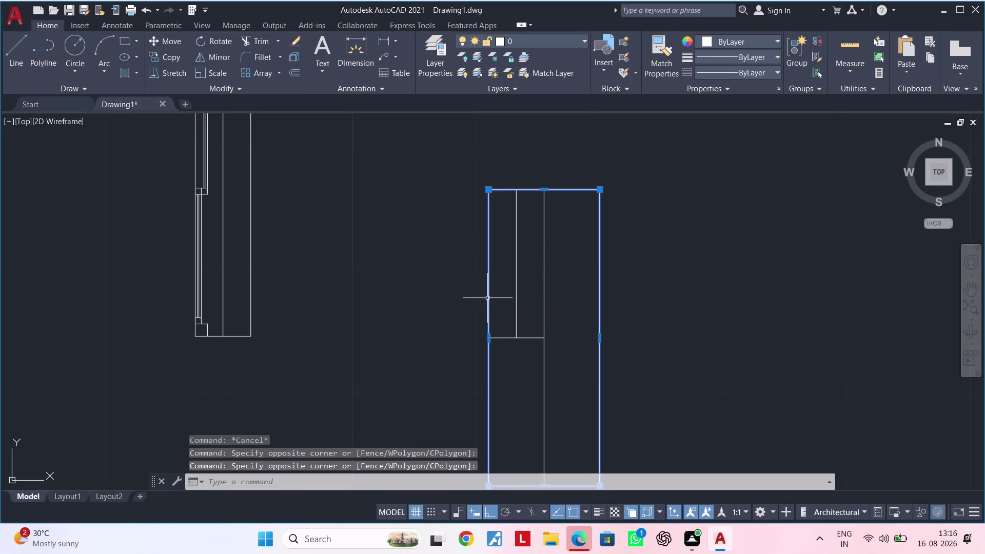
text(X)
key(space)
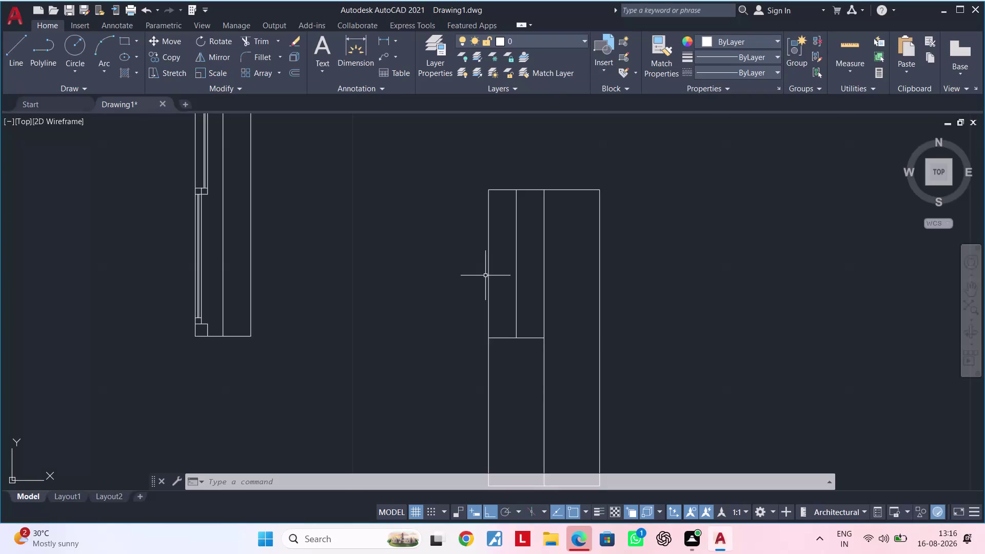
click(486, 276)
right_click(485, 276)
scroll(up, 3)
click(485, 275)
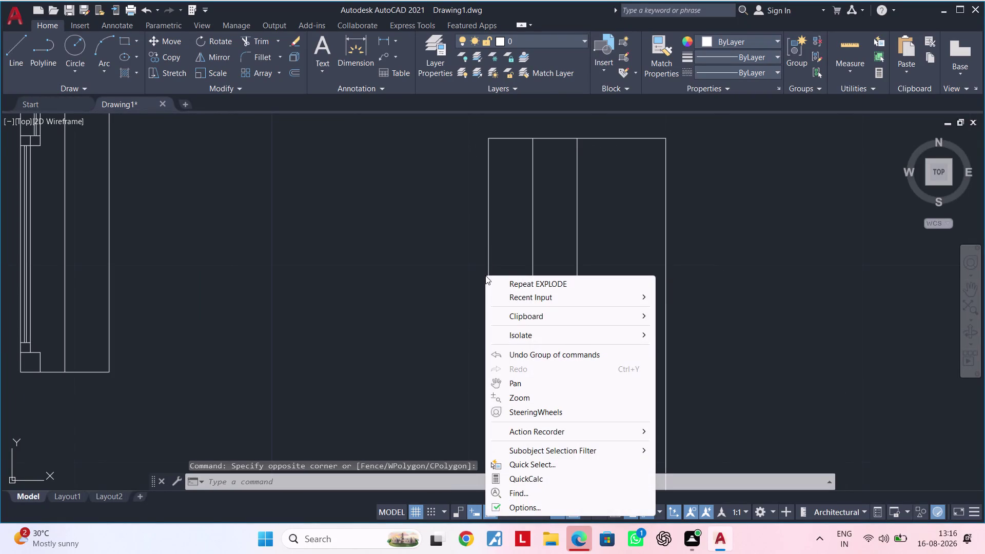